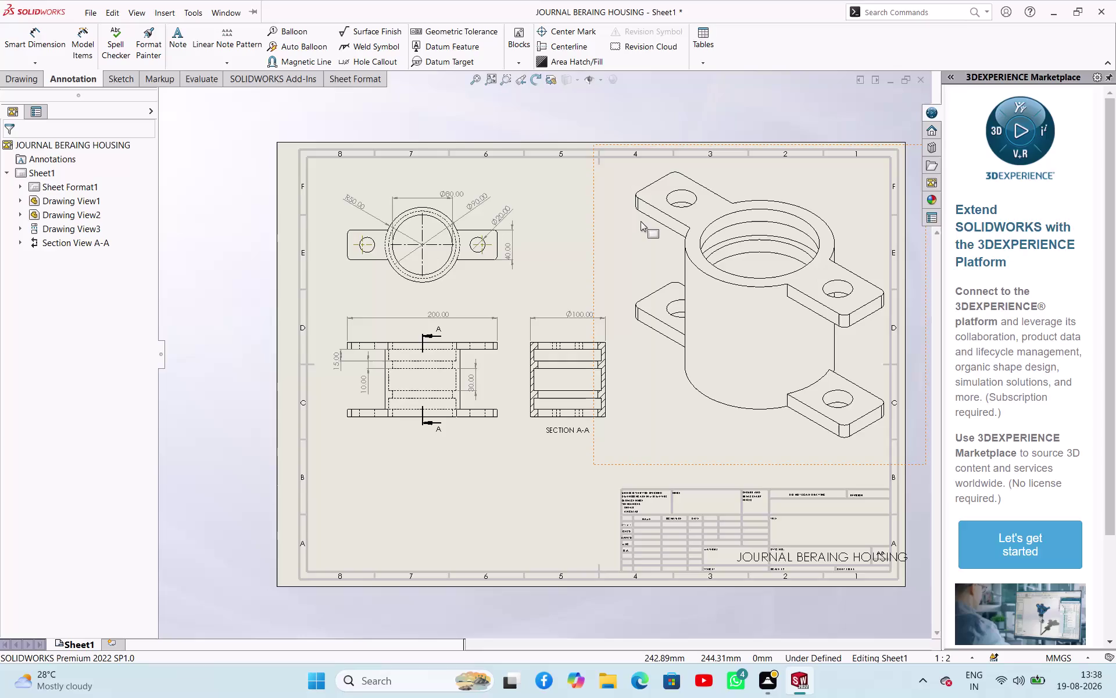
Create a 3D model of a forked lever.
Create a new blank part document (Part4) and select the Front Plane.
key(ctrl+n)
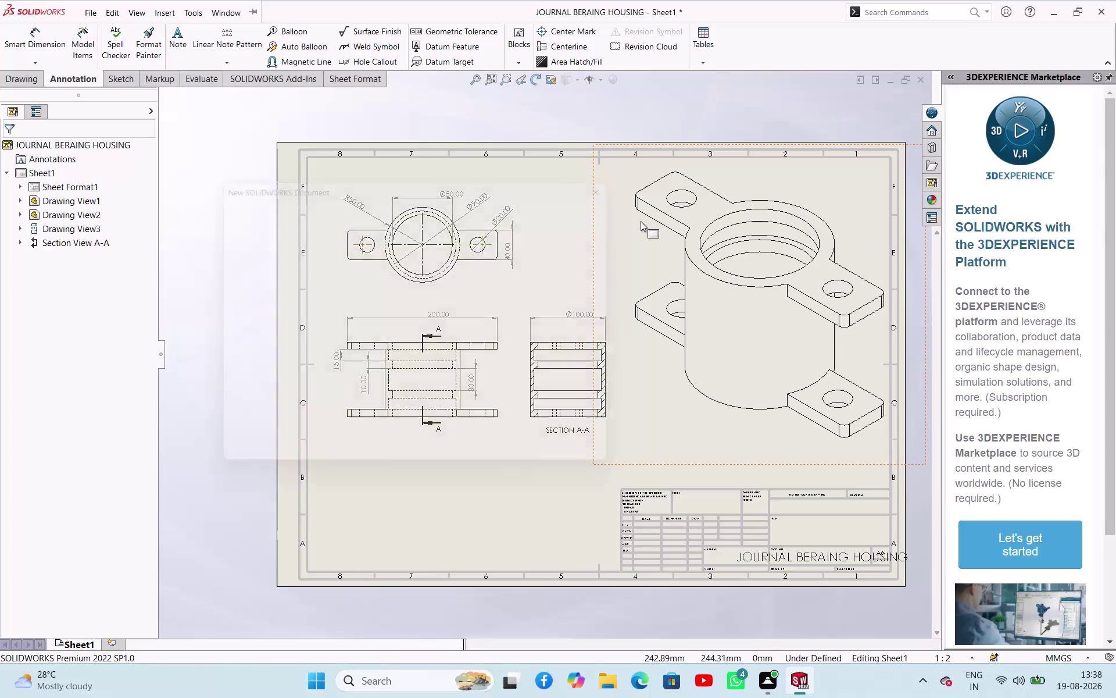
click(278, 282)
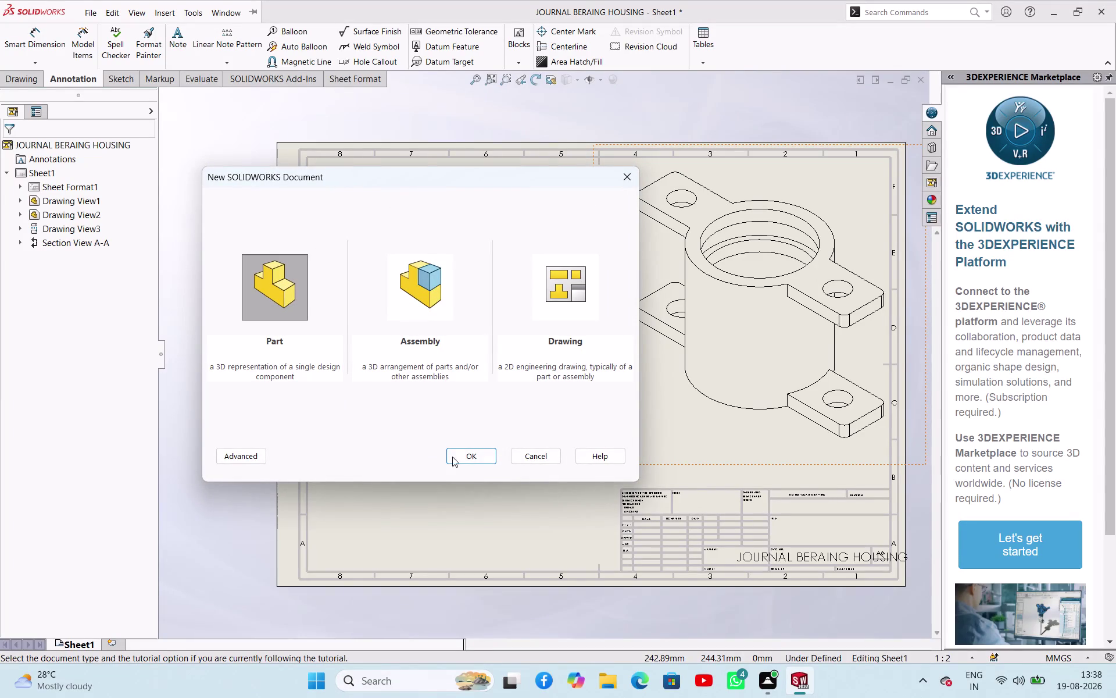
click(474, 452)
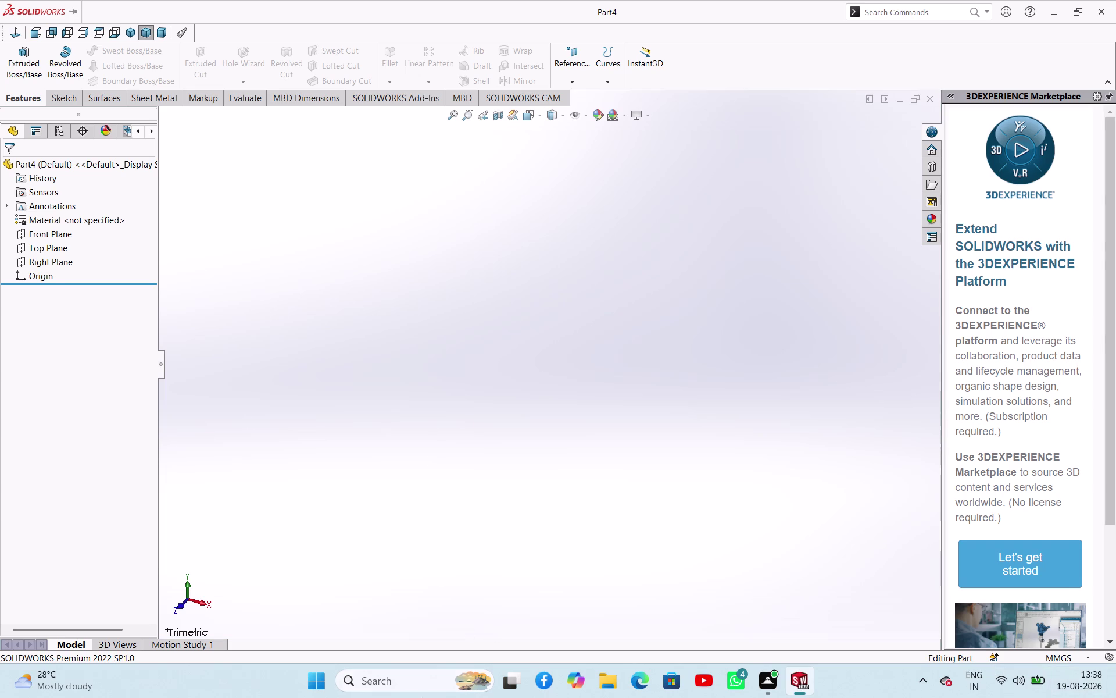
click(60, 237)
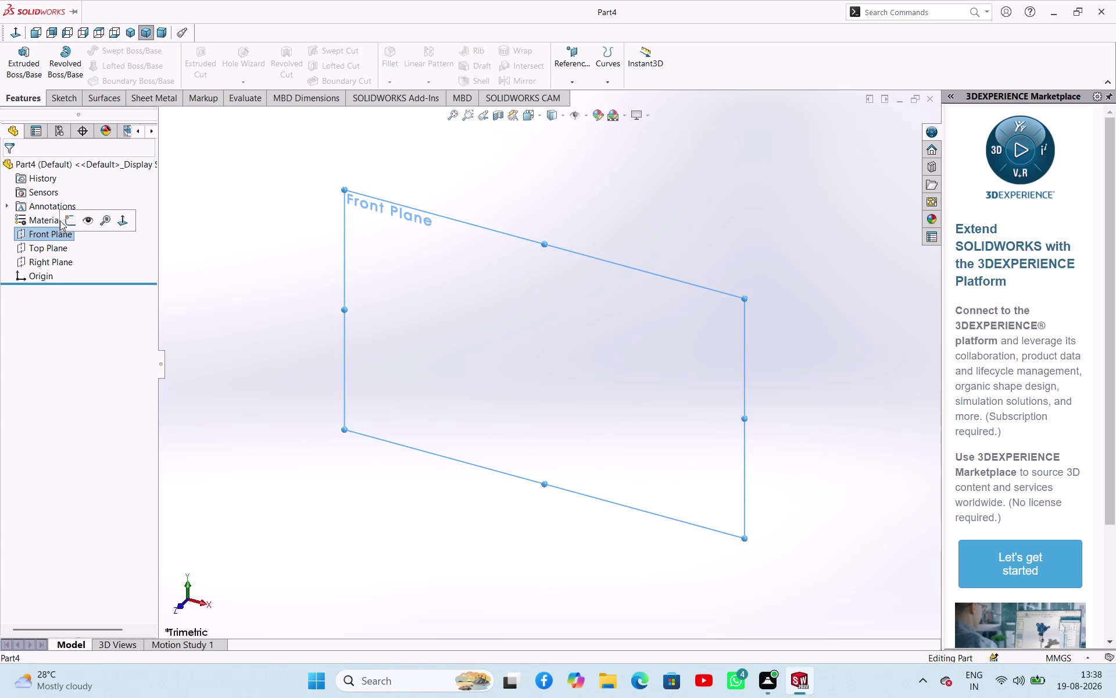
Sketch on the Front Plane with a vertical midpoint centreline through the origin.
click(71, 219)
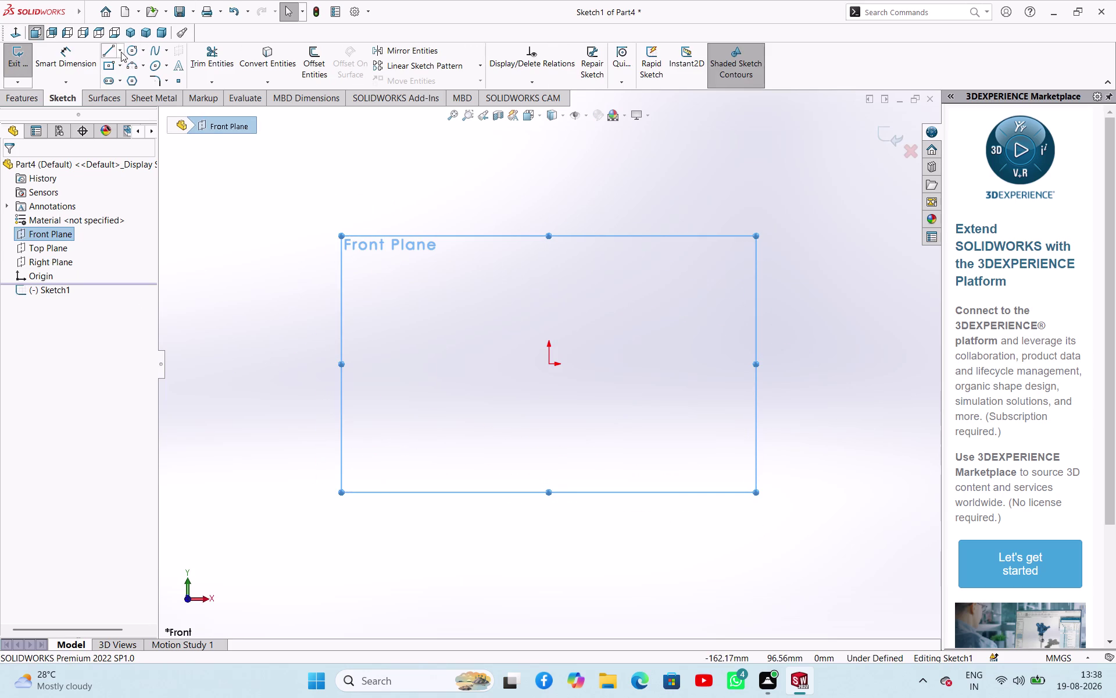
click(119, 52)
click(117, 75)
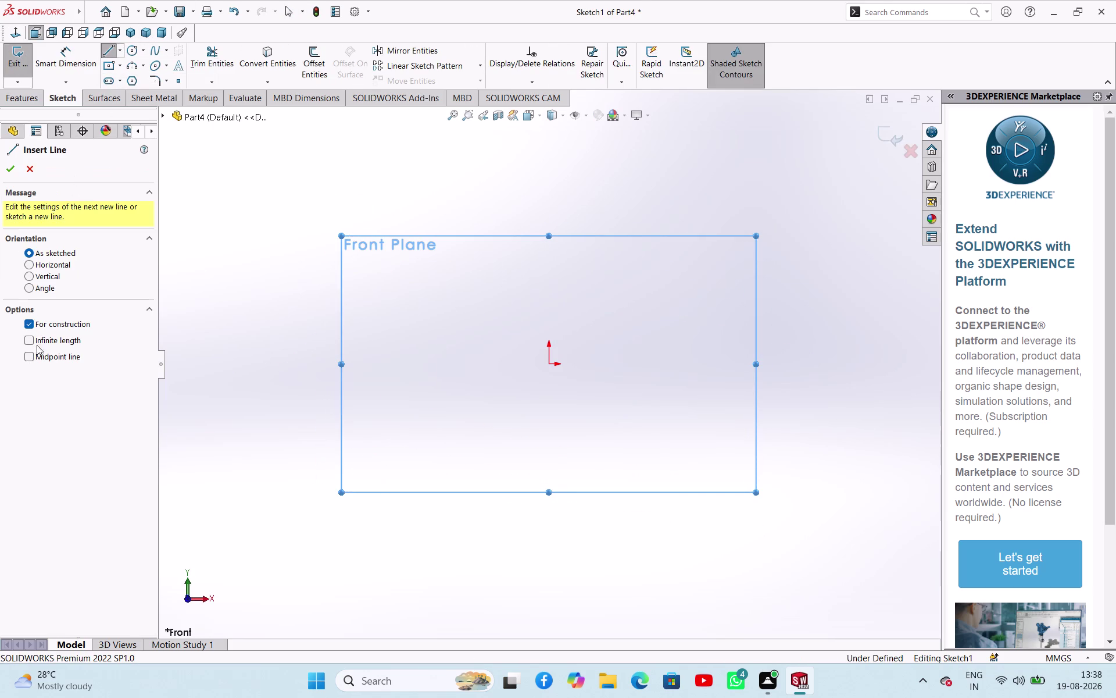
click(42, 357)
click(548, 366)
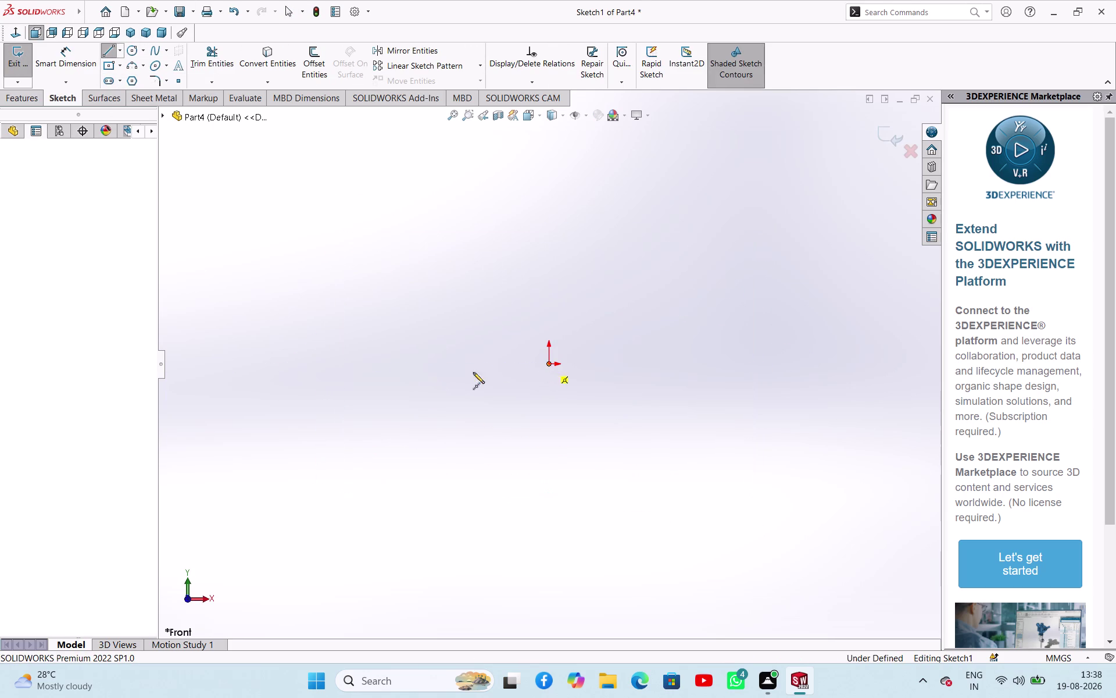
click(549, 582)
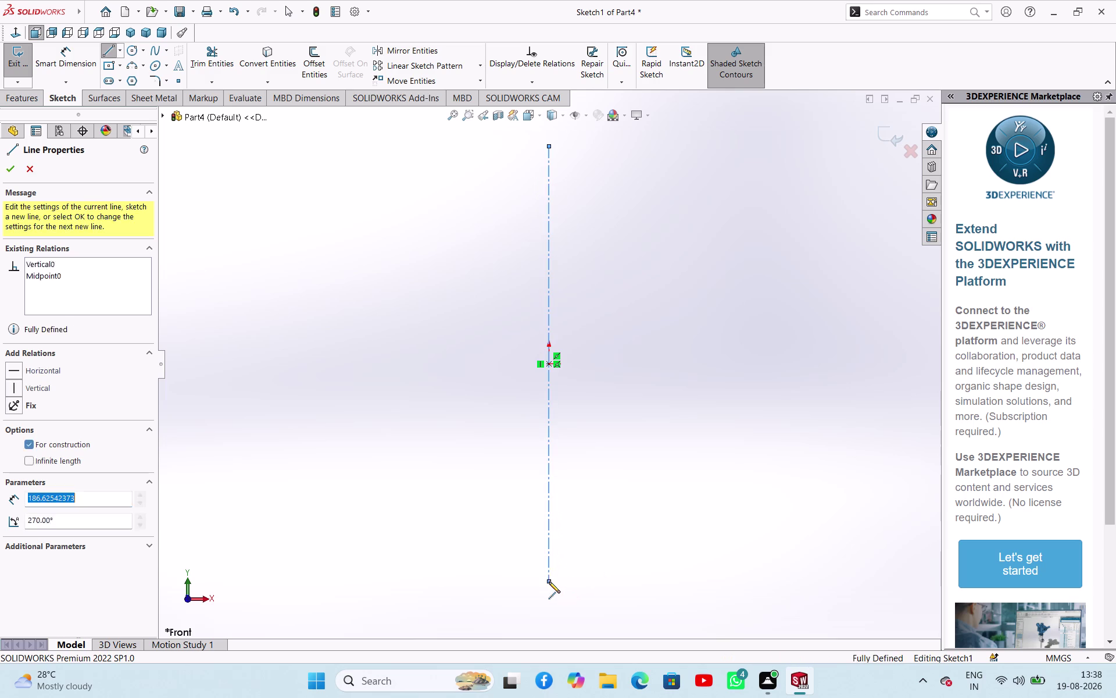
right_click(570, 549)
click(583, 552)
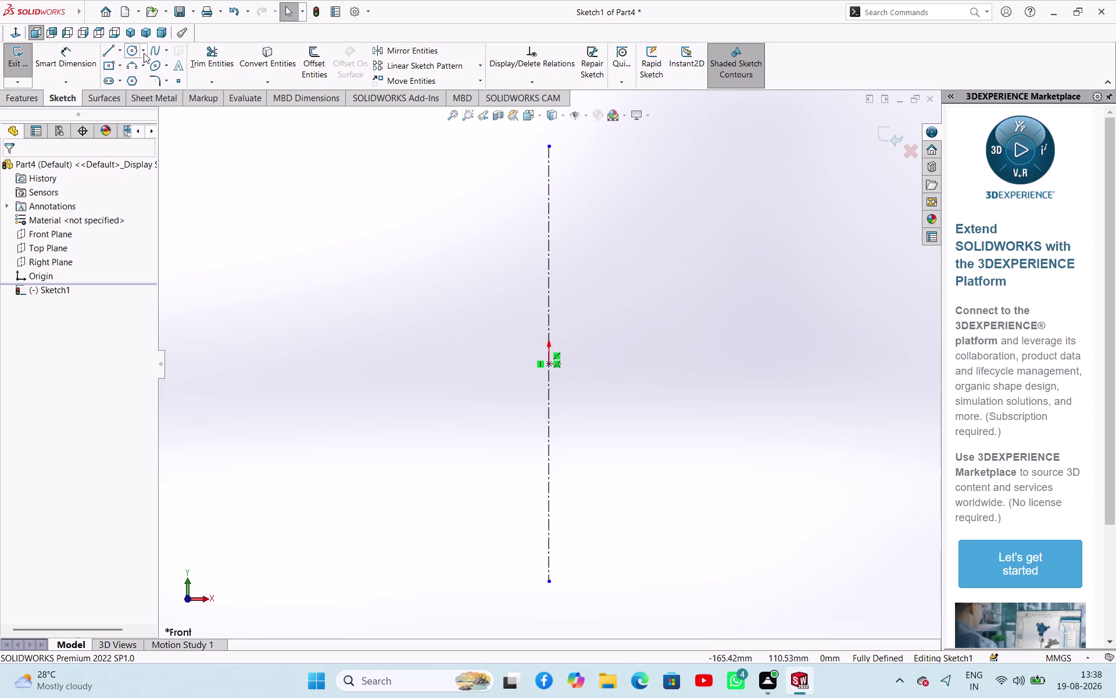
click(128, 53)
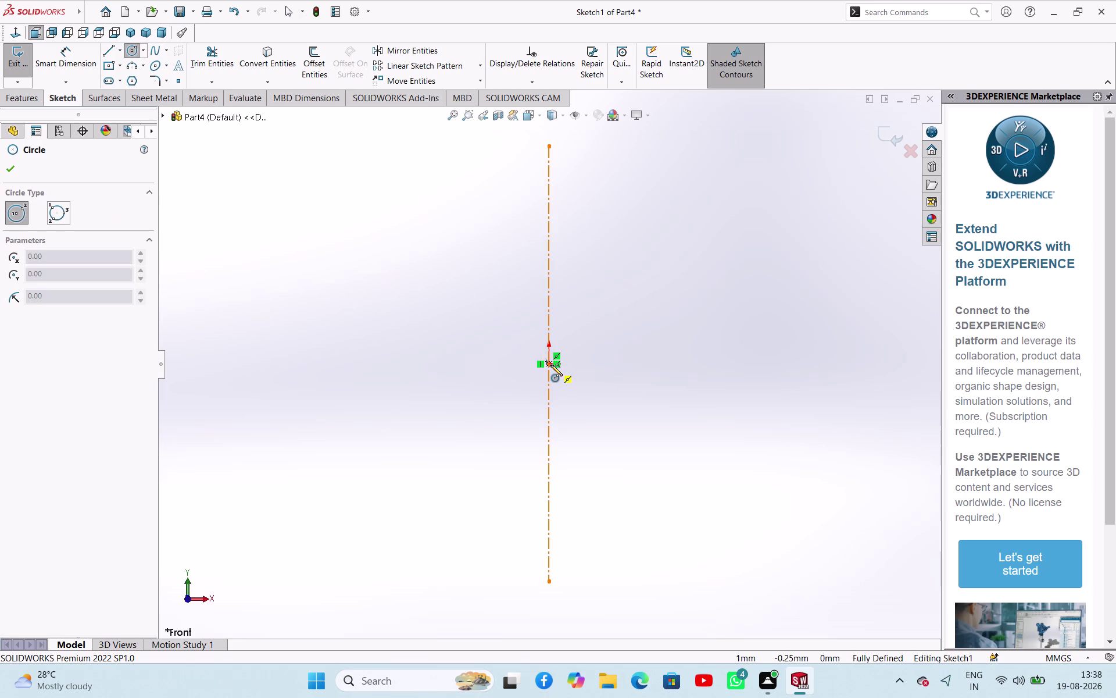
Draw two concentric circles centred on the origin.
drag(551, 365, 560, 374)
click(590, 393)
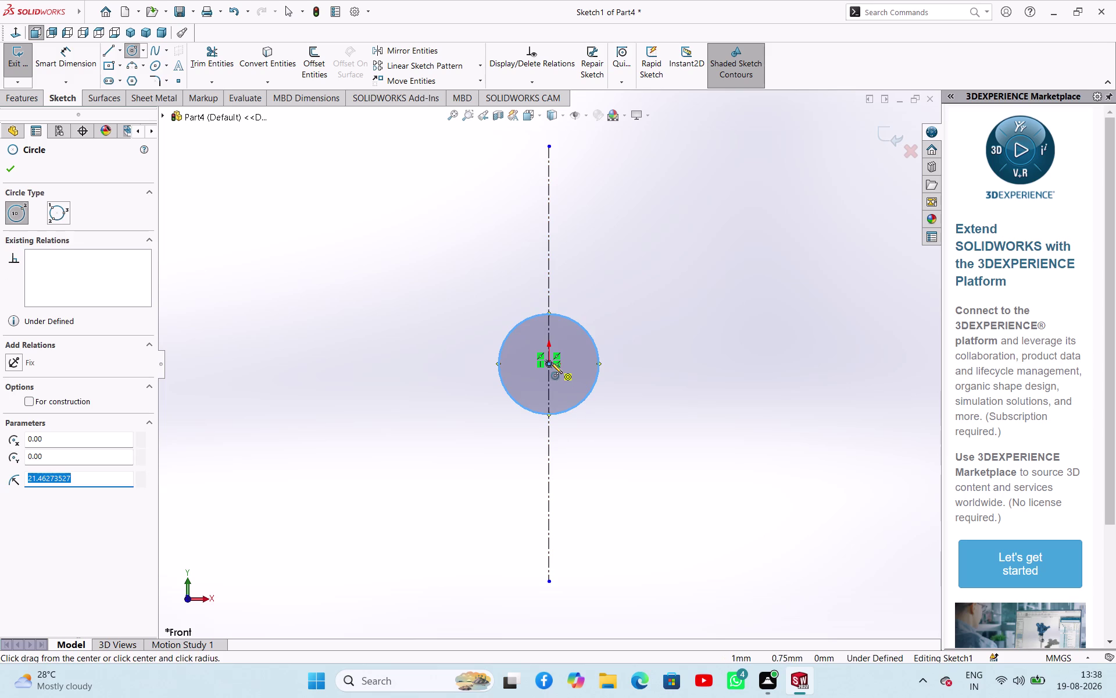
click(552, 363)
click(563, 377)
right_click(720, 233)
click(742, 242)
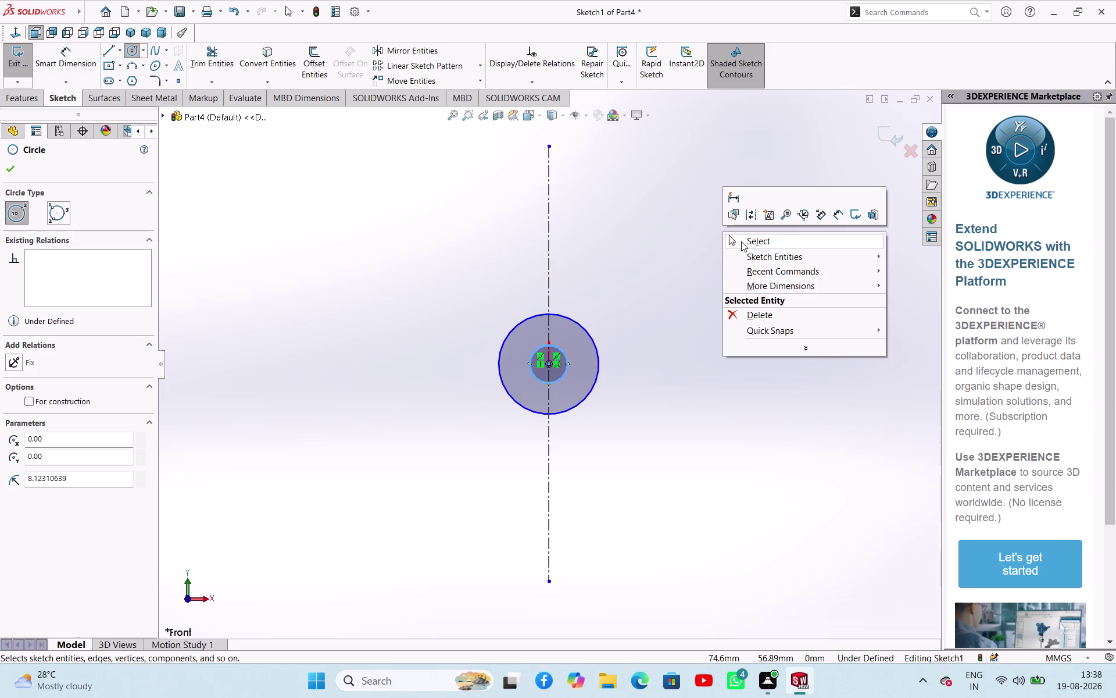
Dimension the inner circle to Ø10 and the outer circle to Ø30.
right_drag(698, 327, 724, 240)
drag(566, 357, 577, 350)
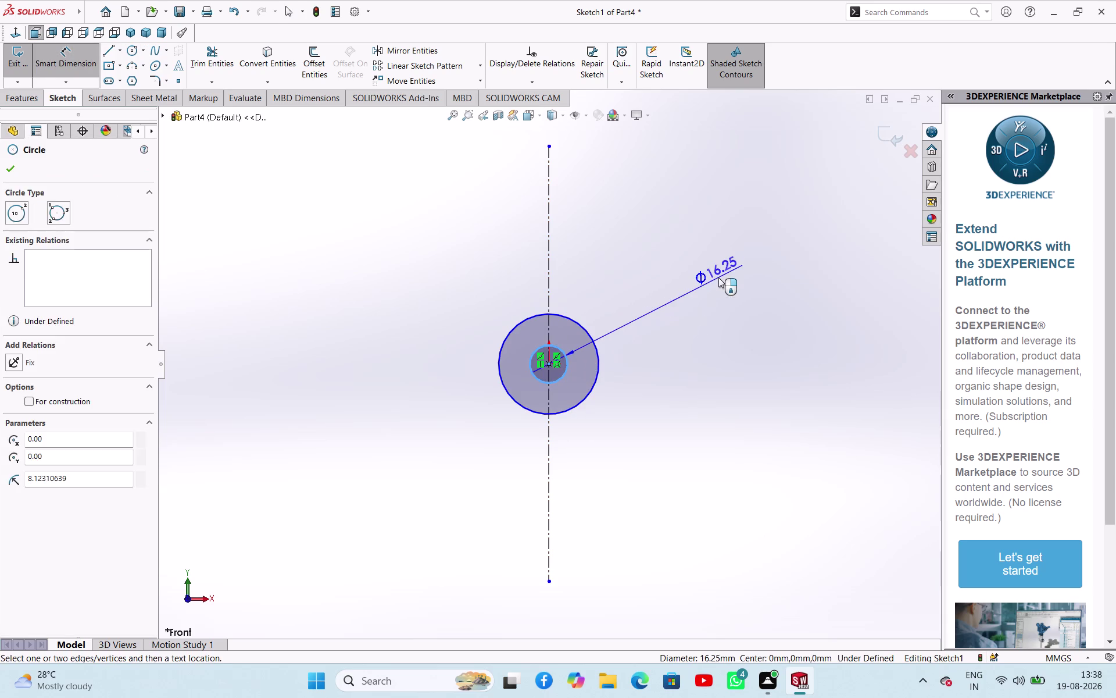
click(718, 277)
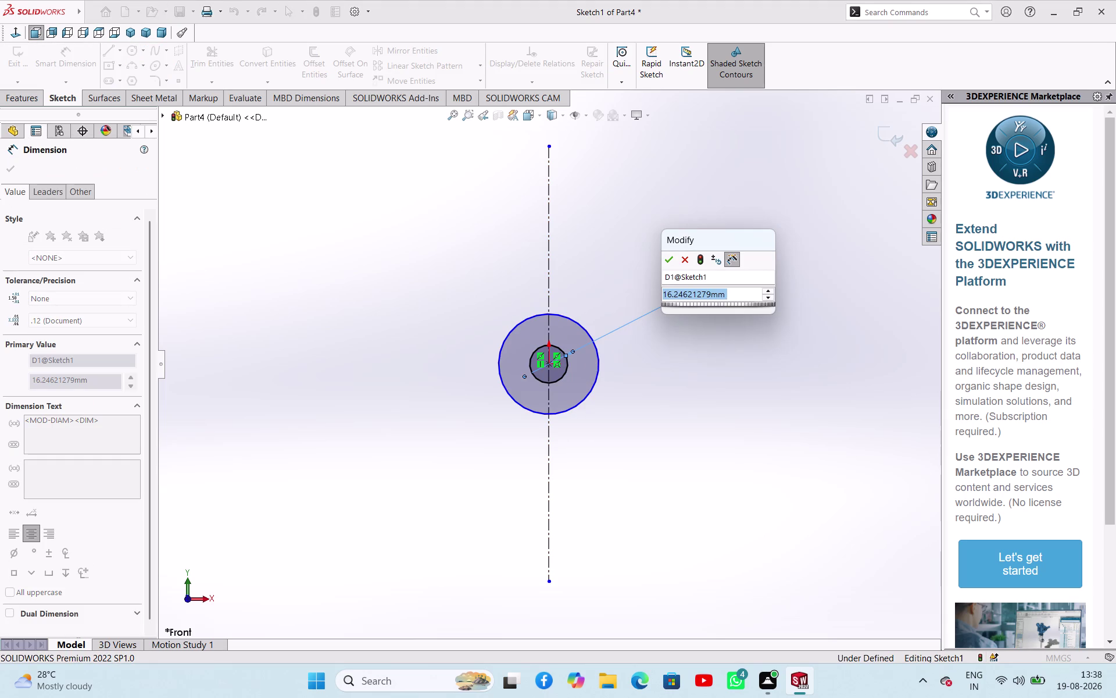
text(10)
key(Return)
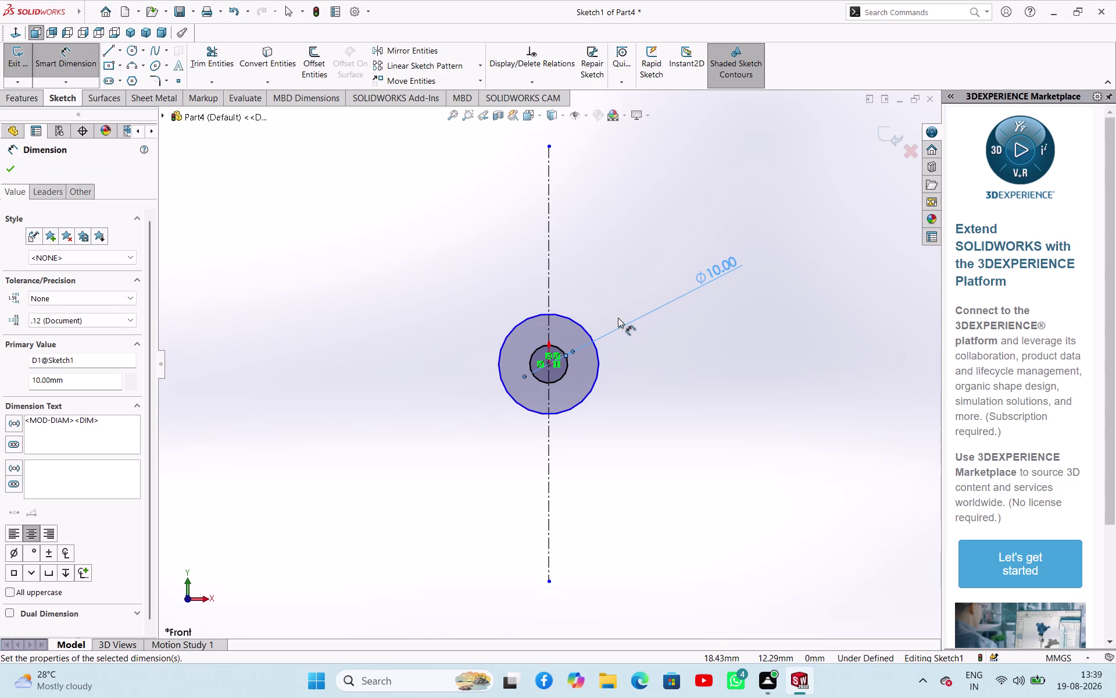
click(589, 334)
click(494, 279)
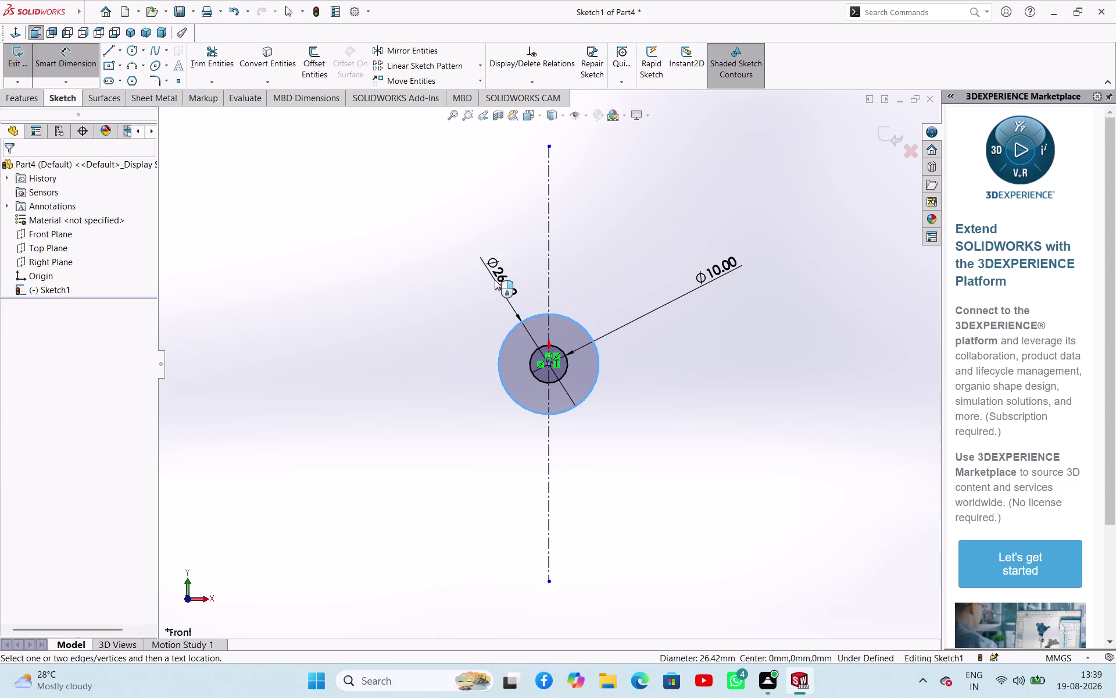
text(30)
key(Return)
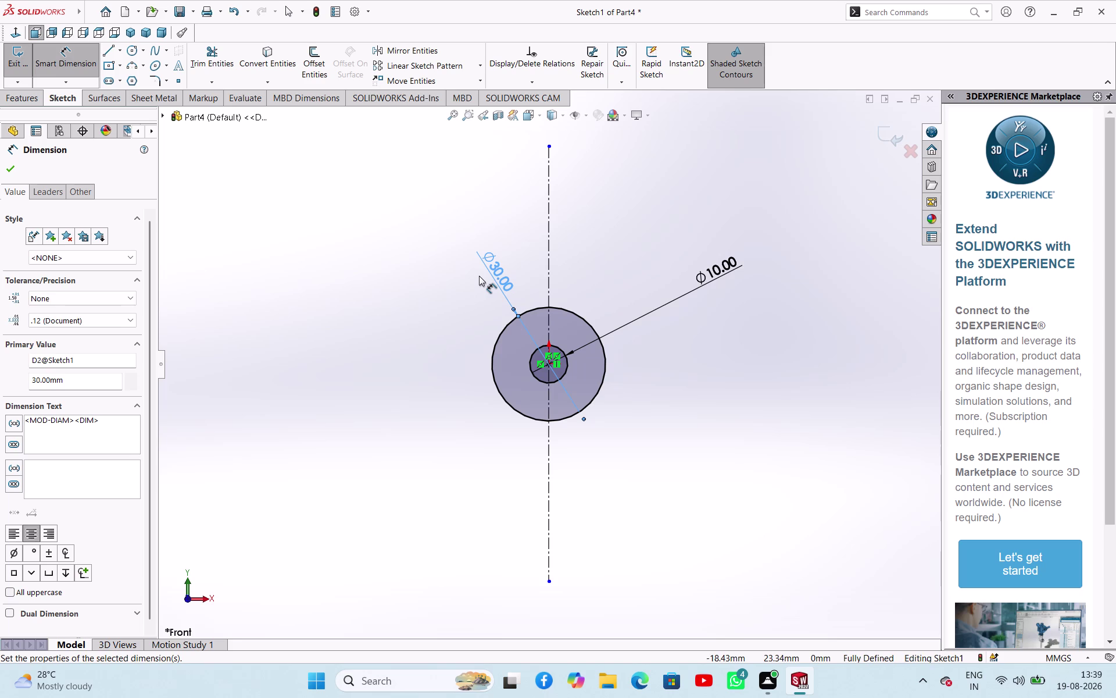
click(4, 170)
click(107, 53)
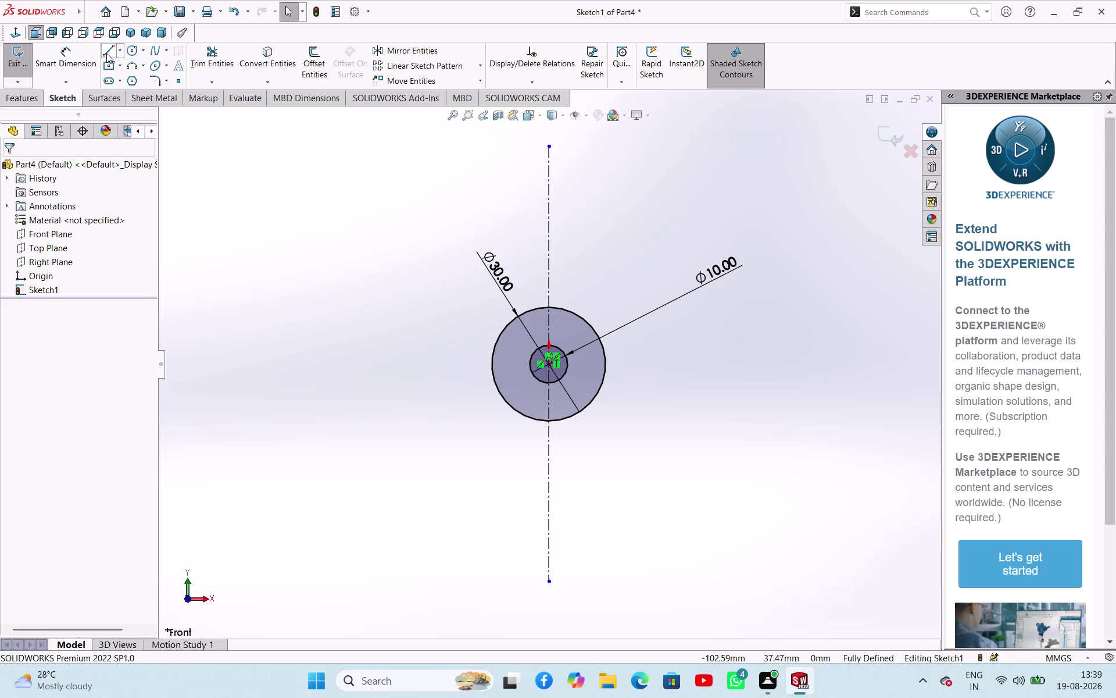
drag(551, 307, 555, 307)
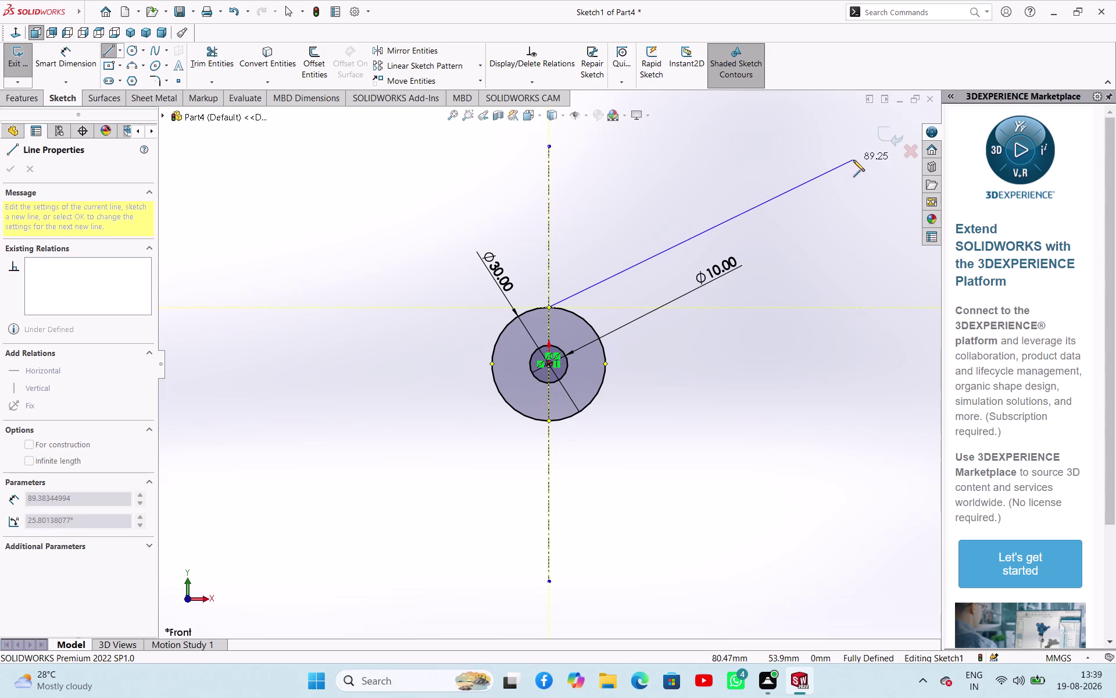
Finish the slanted arm line and add a horizontal midpoint centreline through the origin.
click(854, 160)
right_click(670, 189)
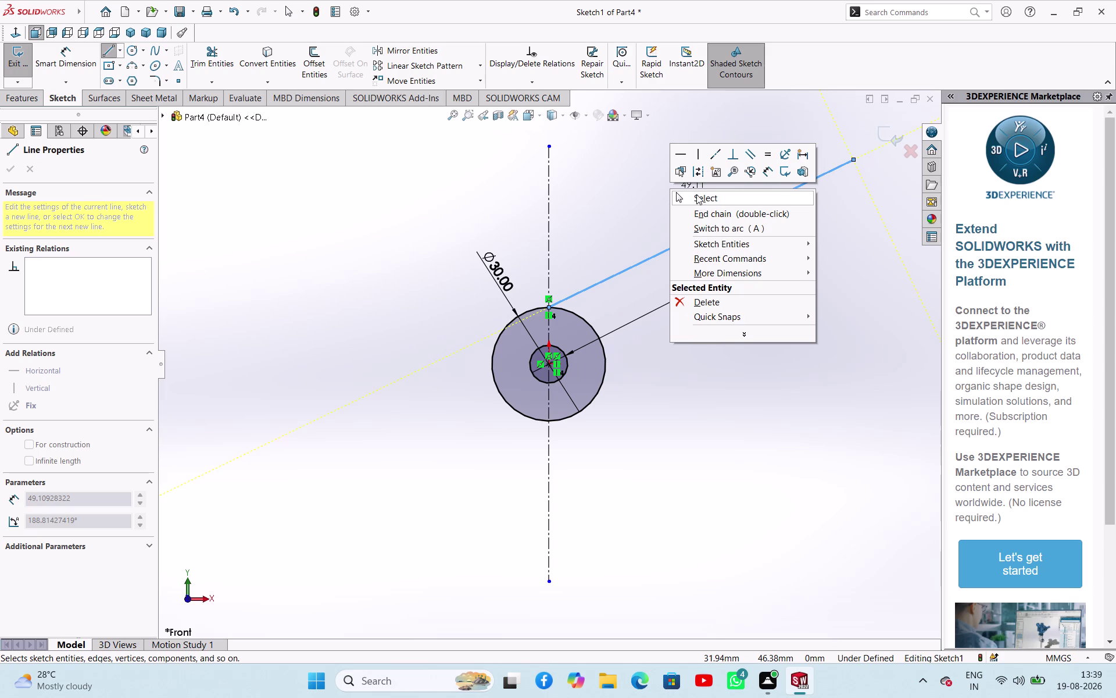
click(694, 198)
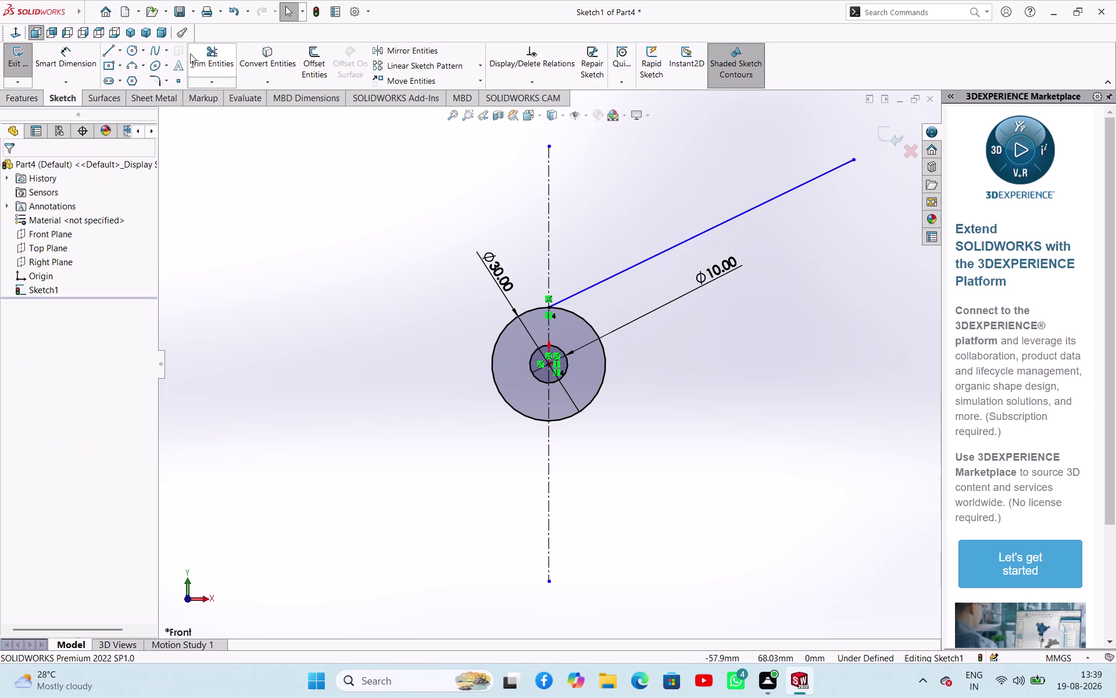
click(118, 55)
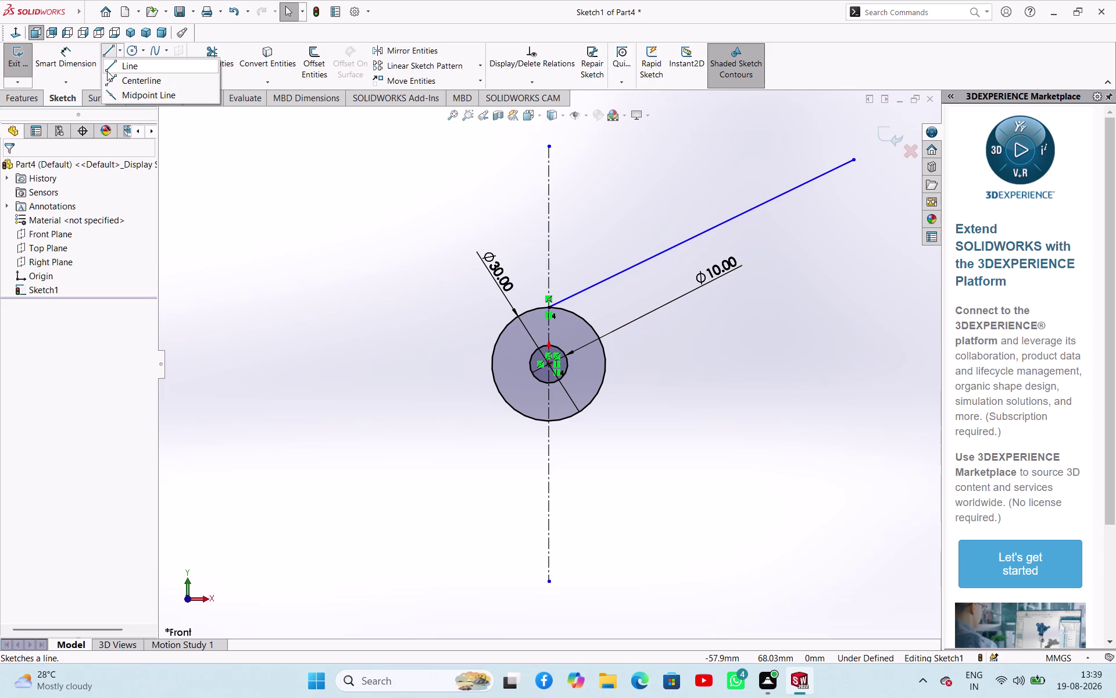
click(112, 76)
click(23, 360)
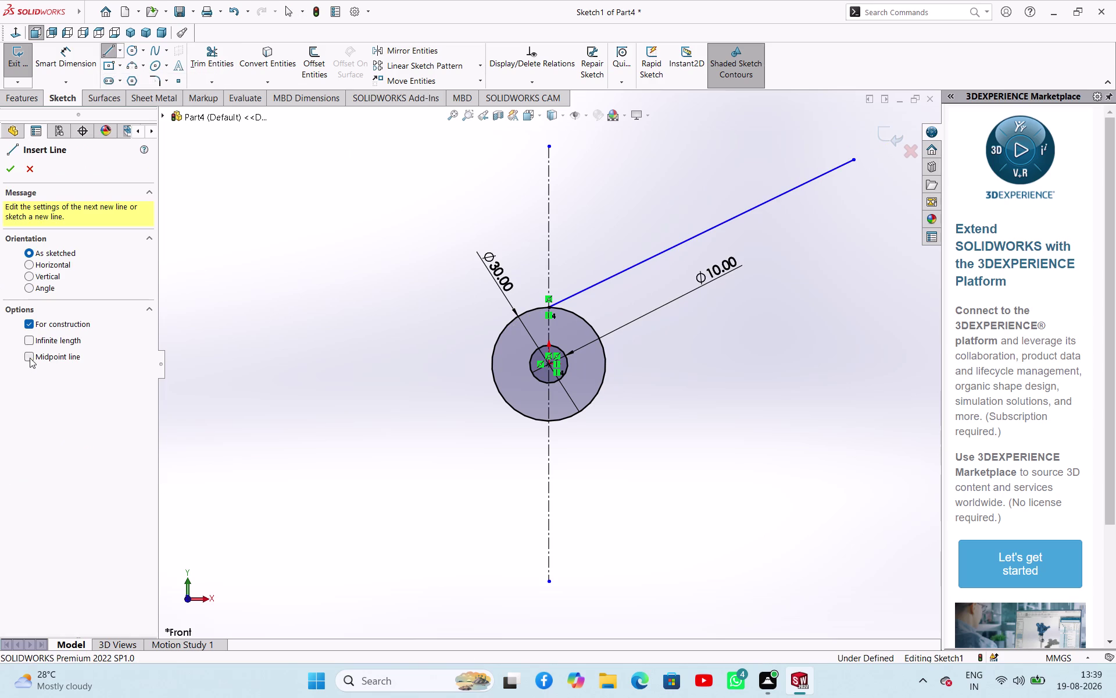
click(30, 358)
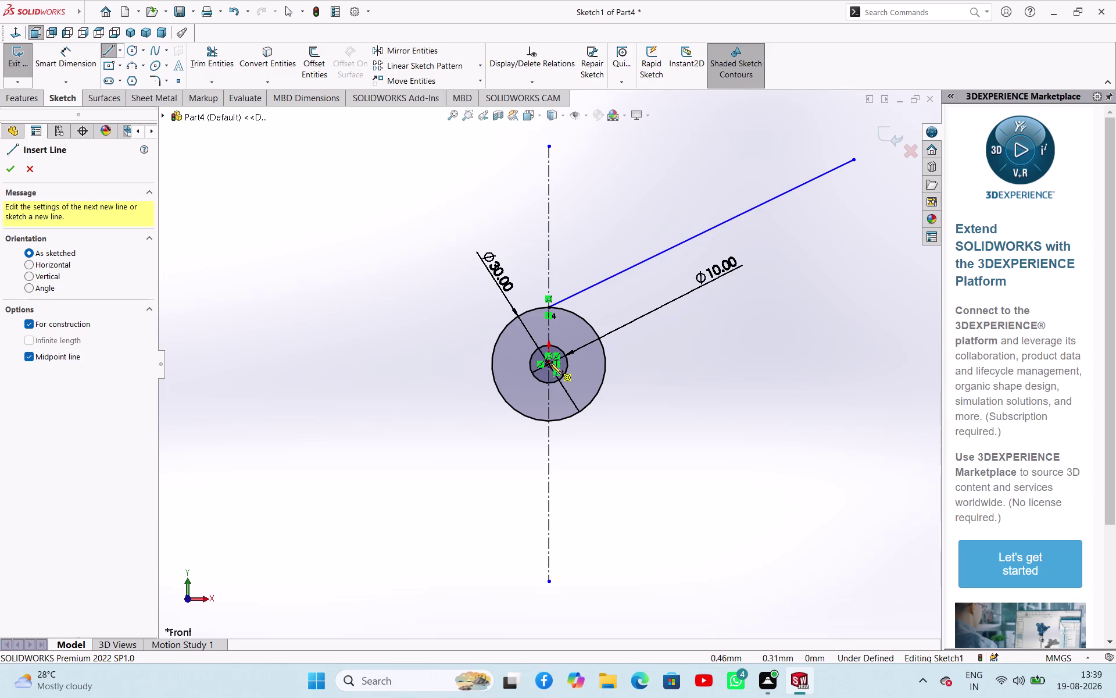
click(551, 363)
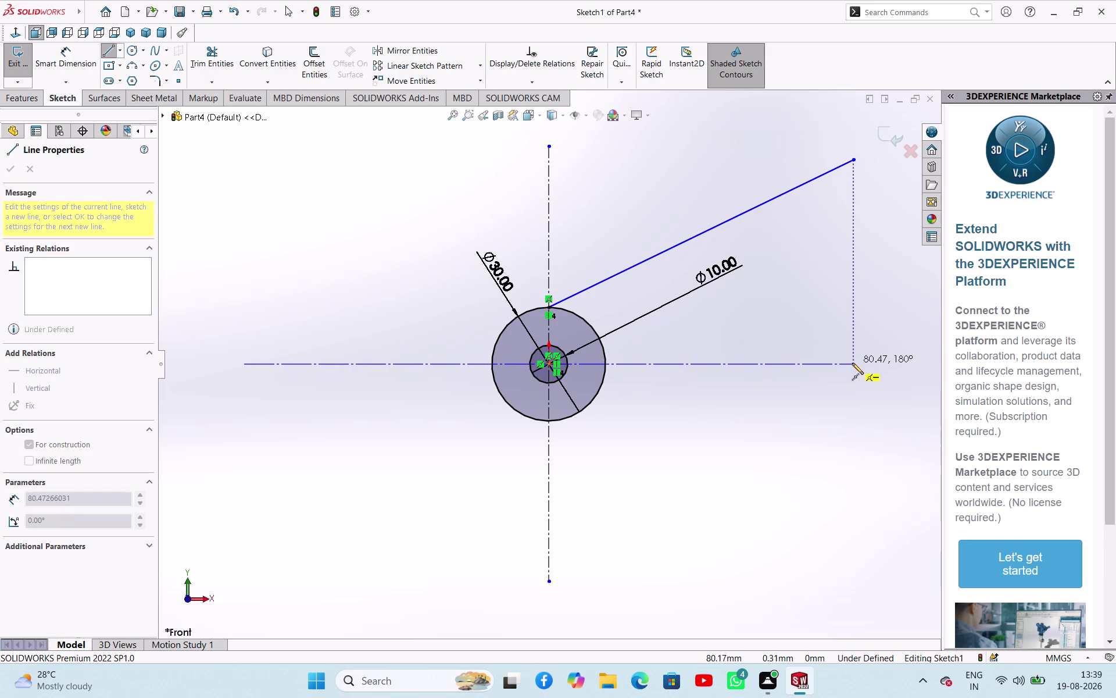
click(874, 364)
right_click(810, 412)
click(822, 418)
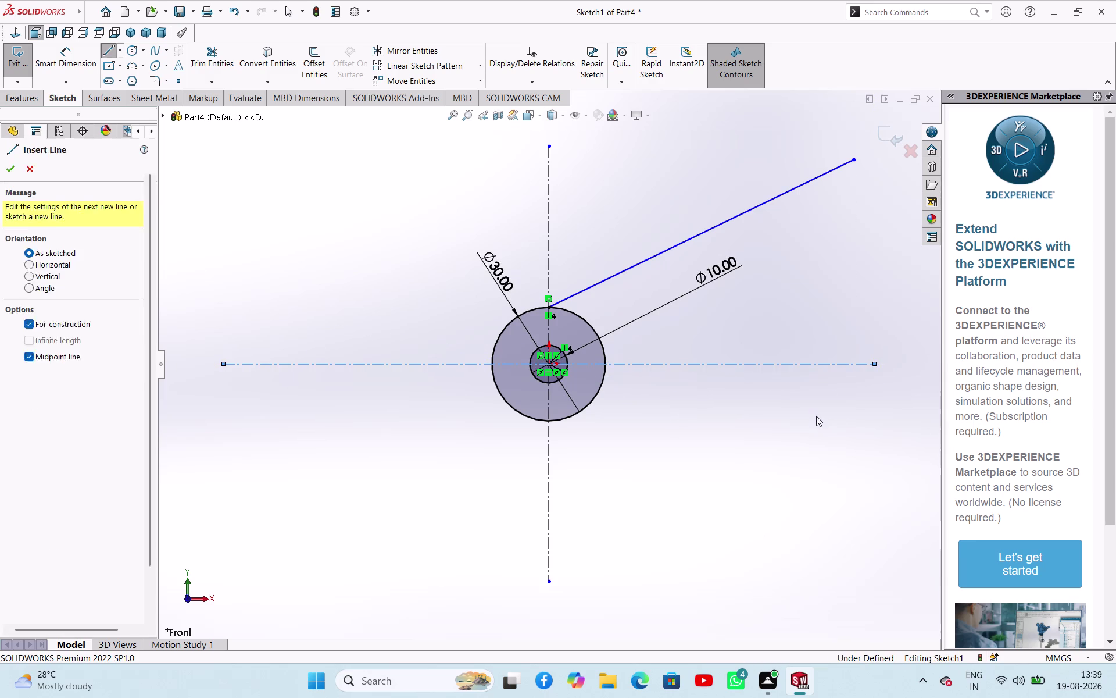
Dimension the angle between the arm line and horizontal centreline as 60°.
right_drag(334, 333, 360, 225)
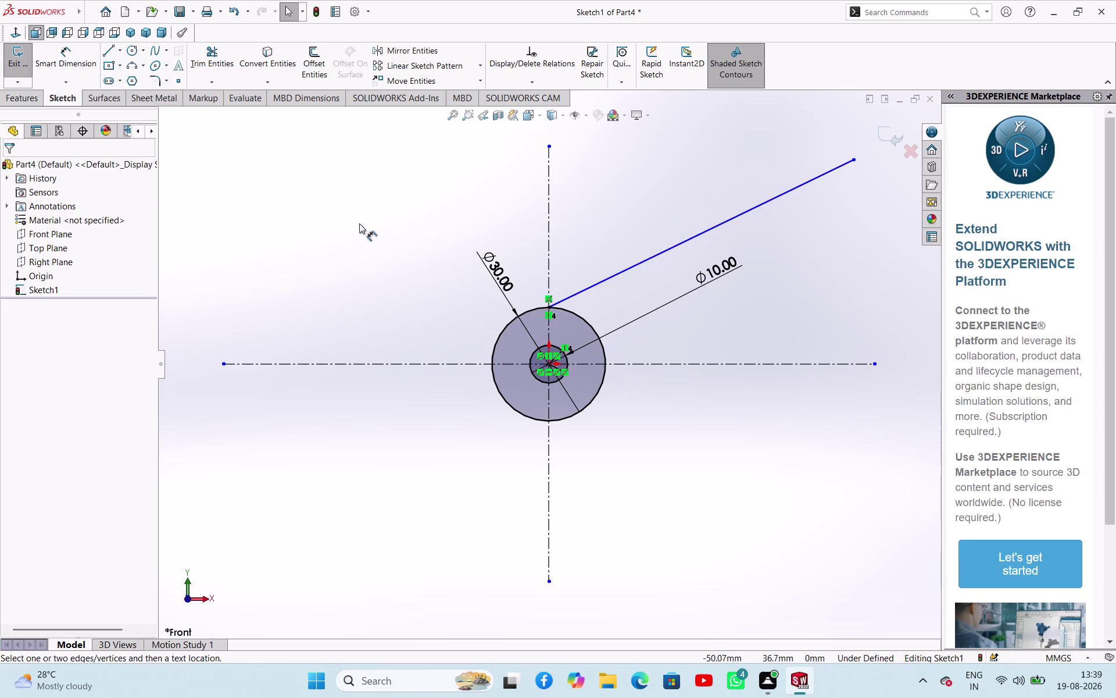
right_drag(359, 225, 360, 222)
click(850, 360)
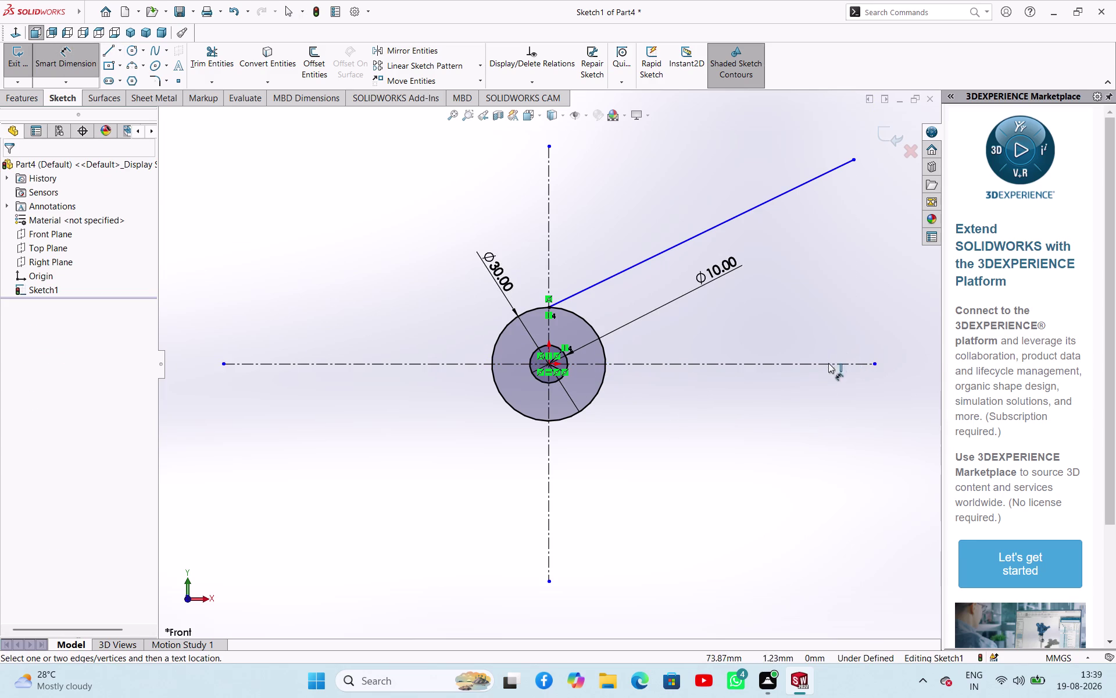
drag(828, 365, 820, 362)
click(735, 215)
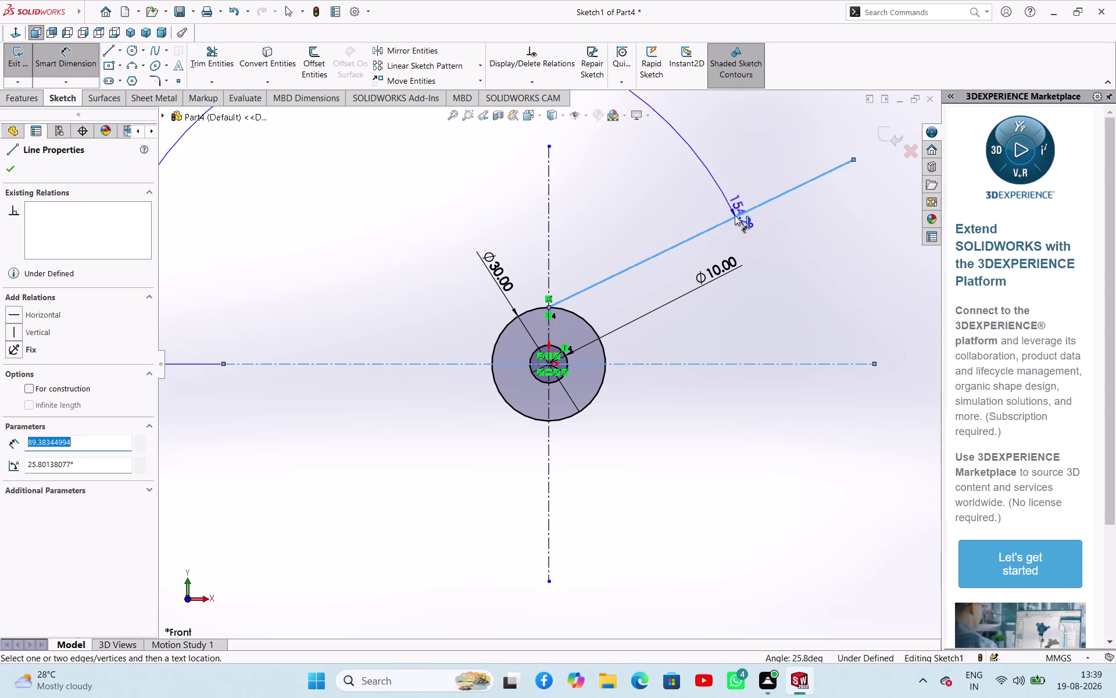
click(852, 262)
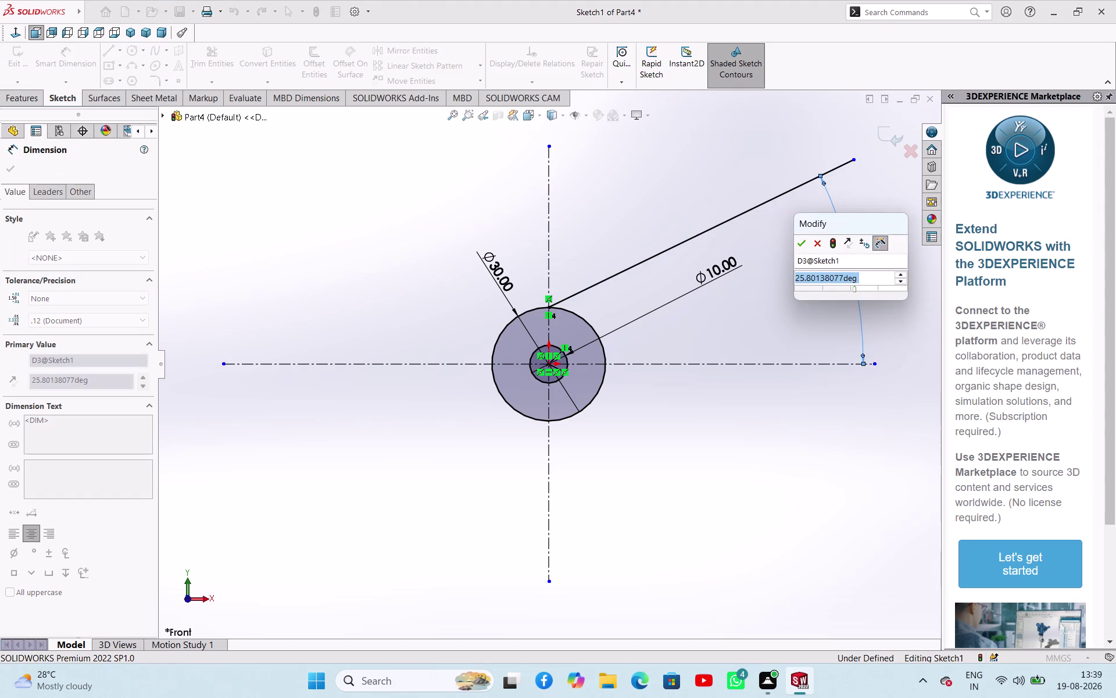
text(60)
key(Return)
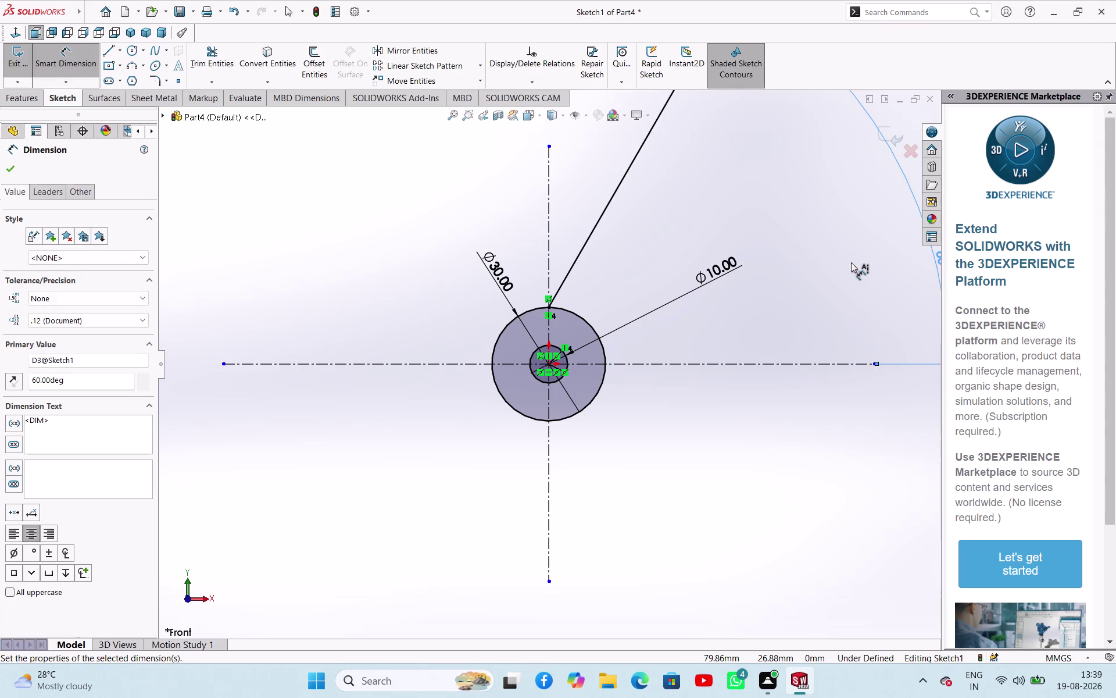
right_click(442, 302)
click(473, 344)
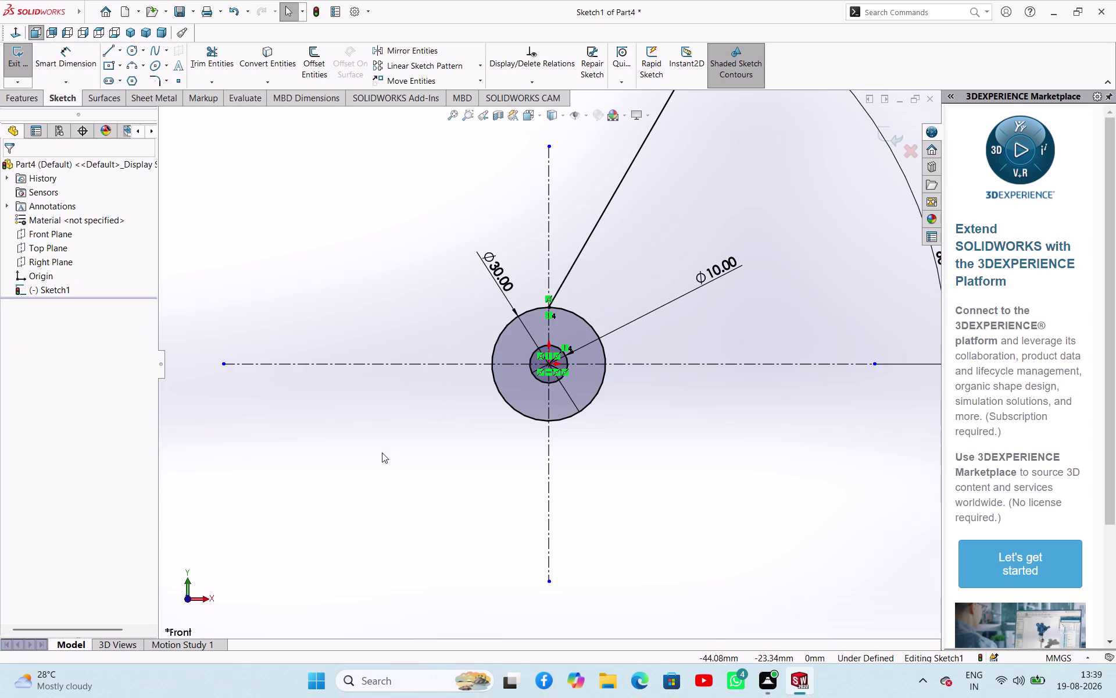
Try a tangent relation between the arm line and Ø30 circle, then undo it.
click(382, 452)
click(586, 321)
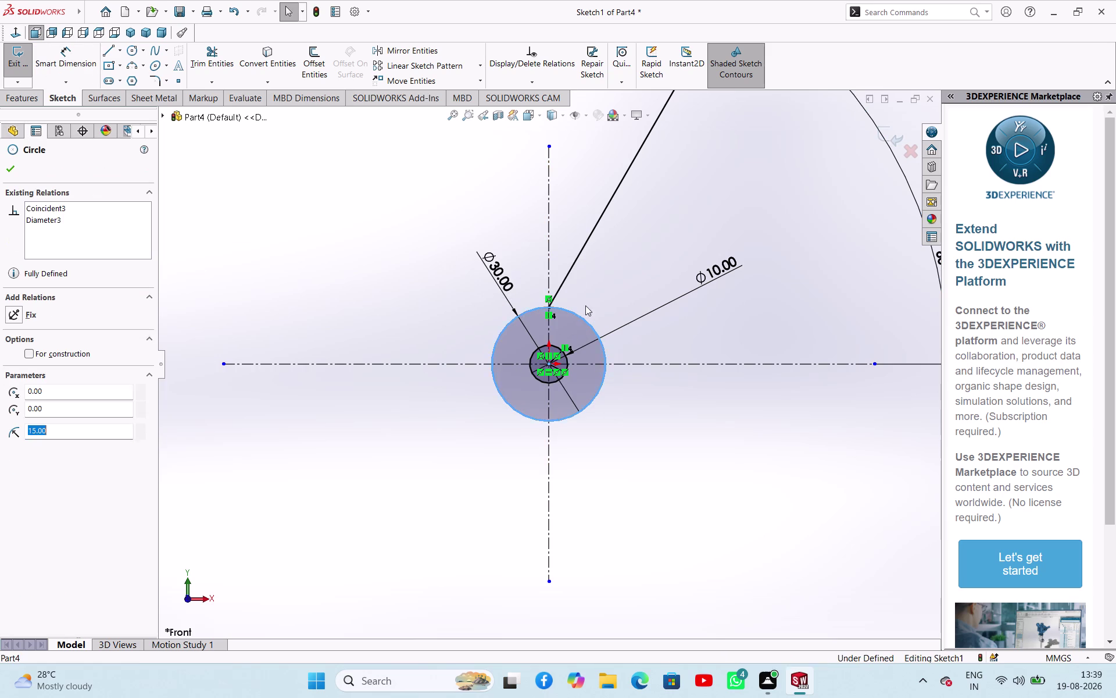
click(571, 271)
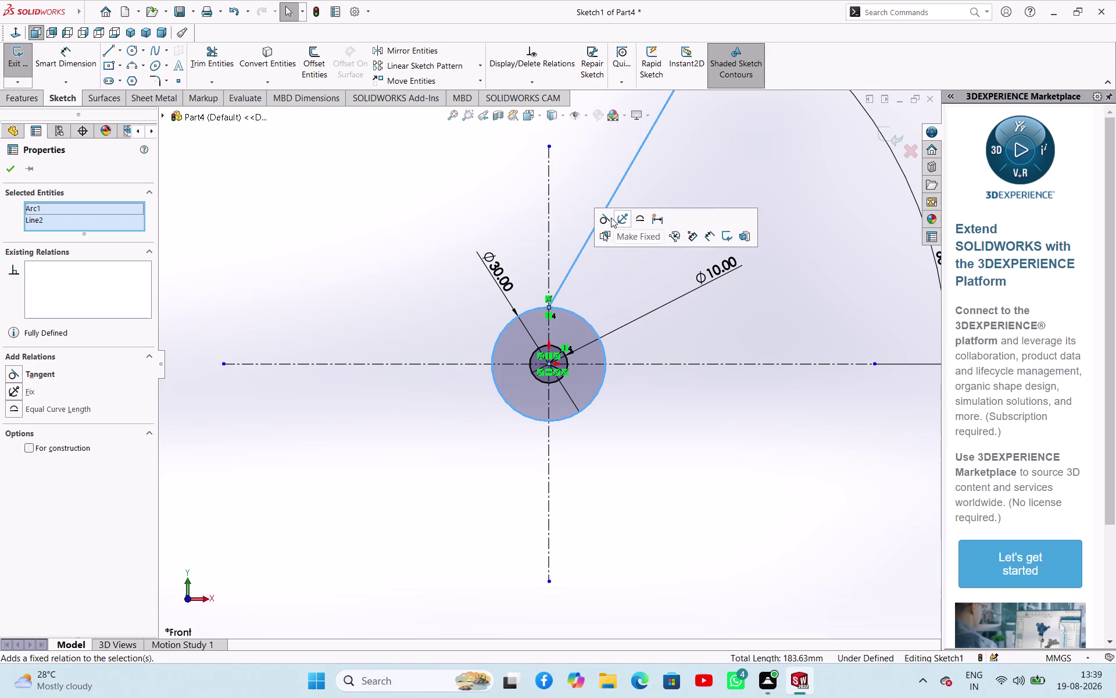
click(611, 217)
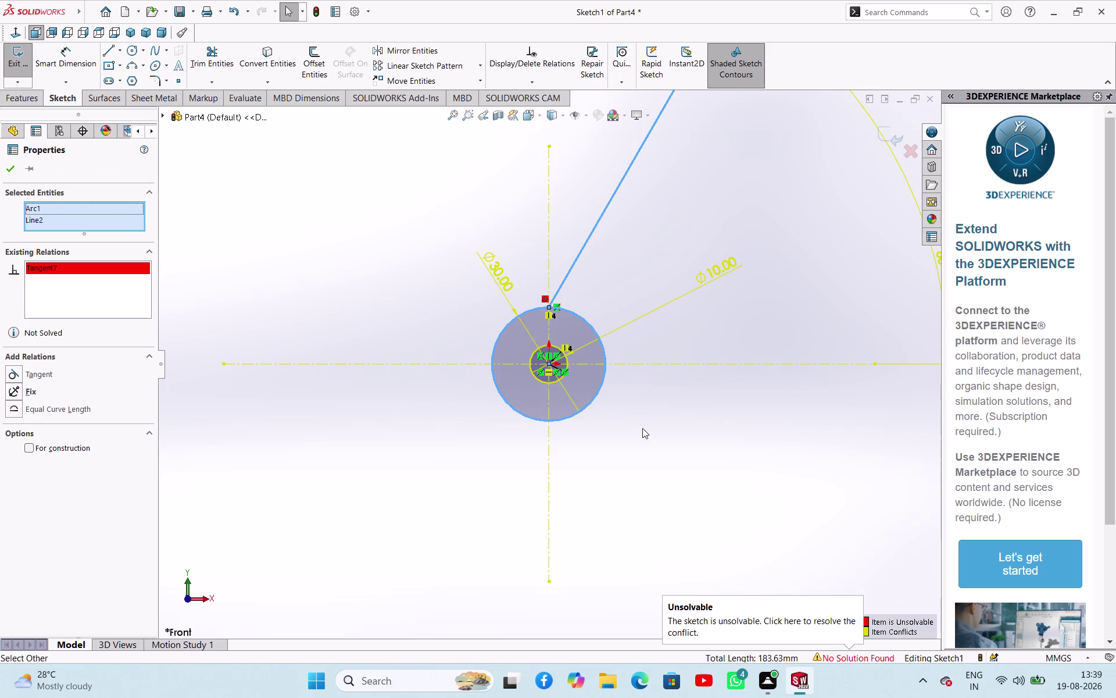
key(Escape)
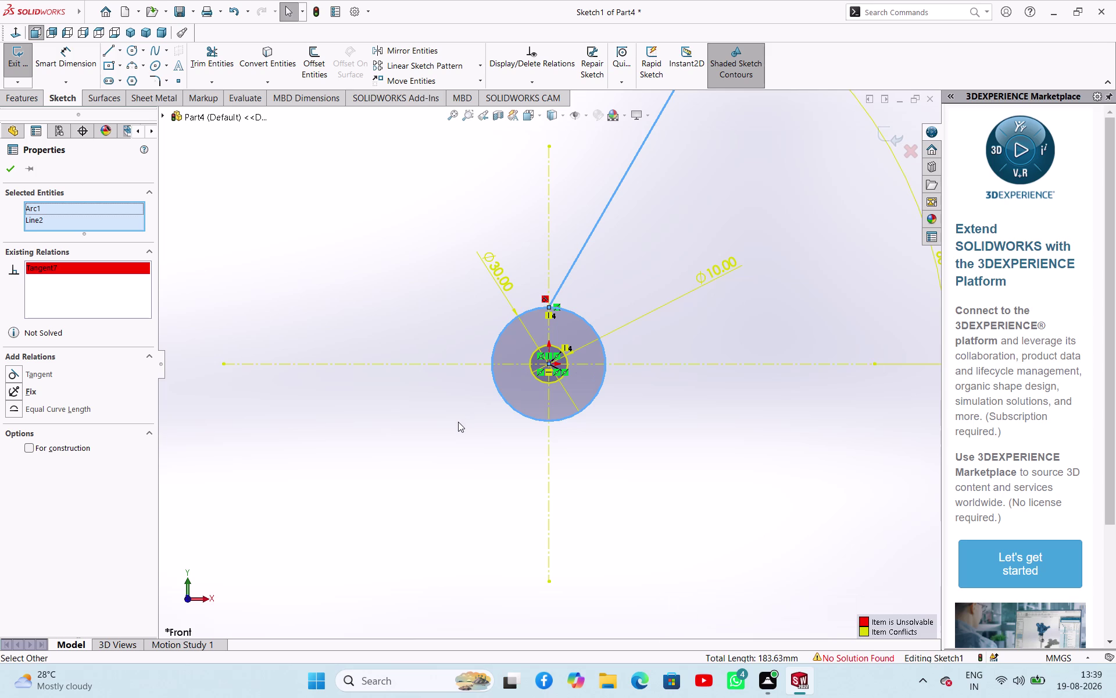
key(Escape)
key(Escape)
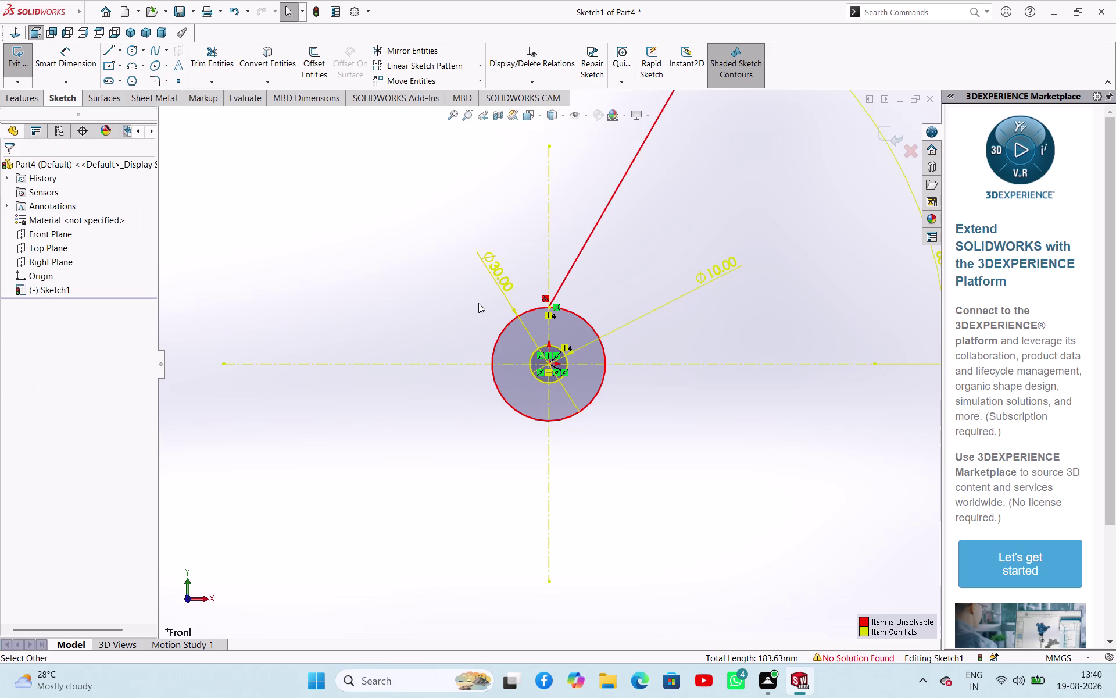
key(ctrl+z)
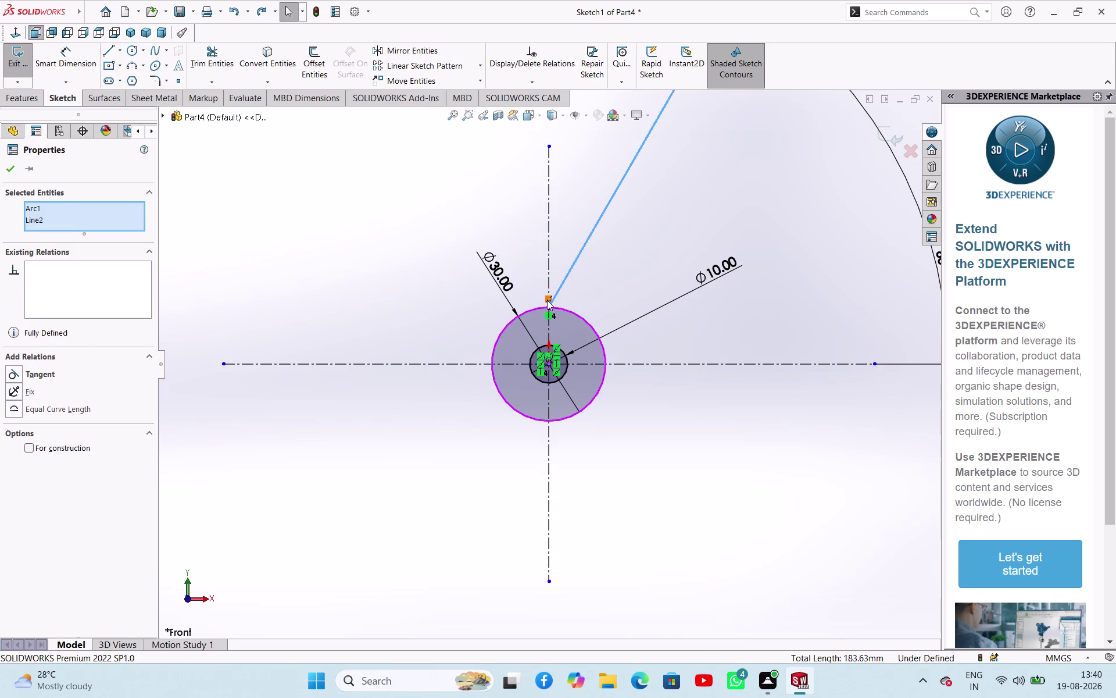
click(548, 300)
key(Delete)
Apply a tangent relation between the arm line and the Ø30 circle.
click(631, 418)
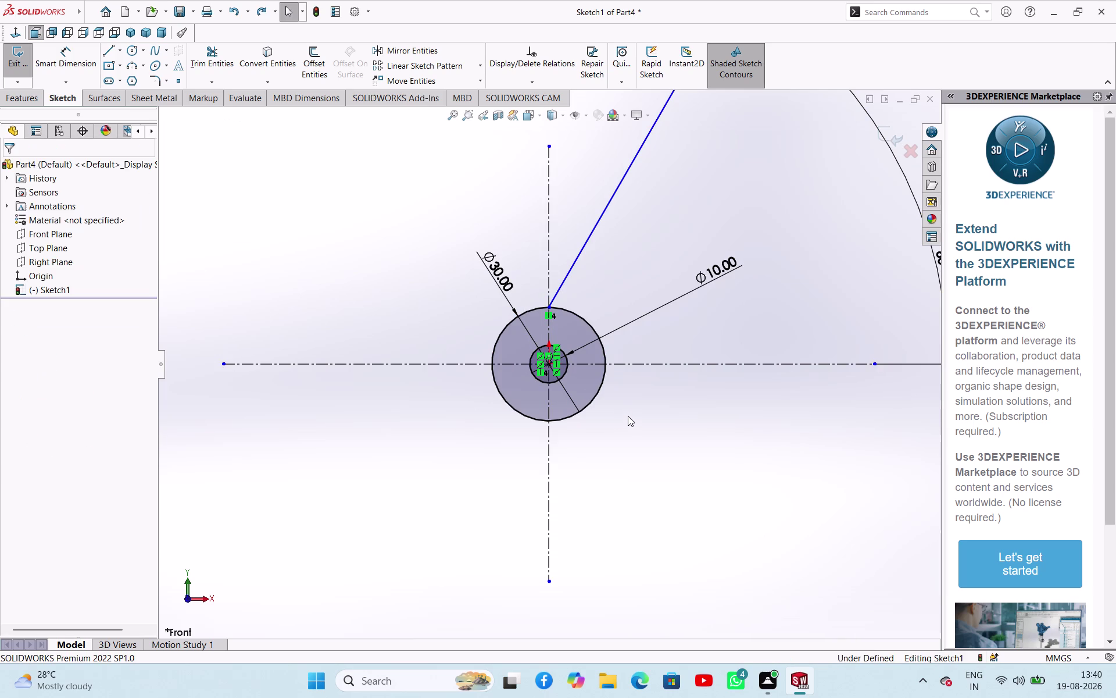
click(564, 310)
click(574, 261)
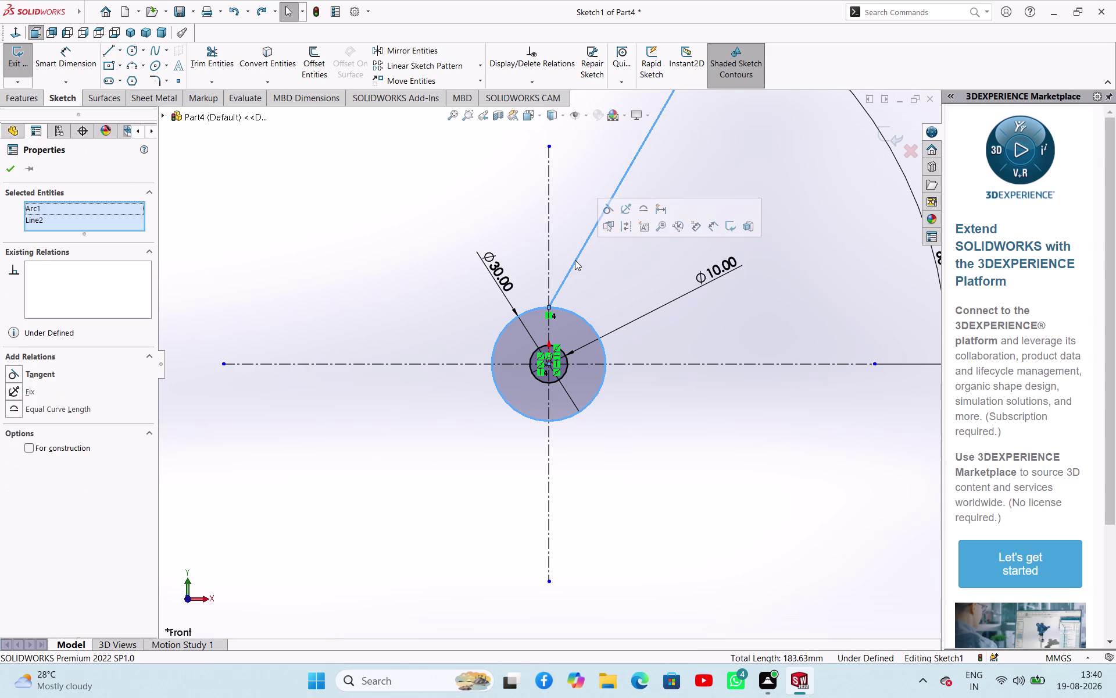
click(603, 213)
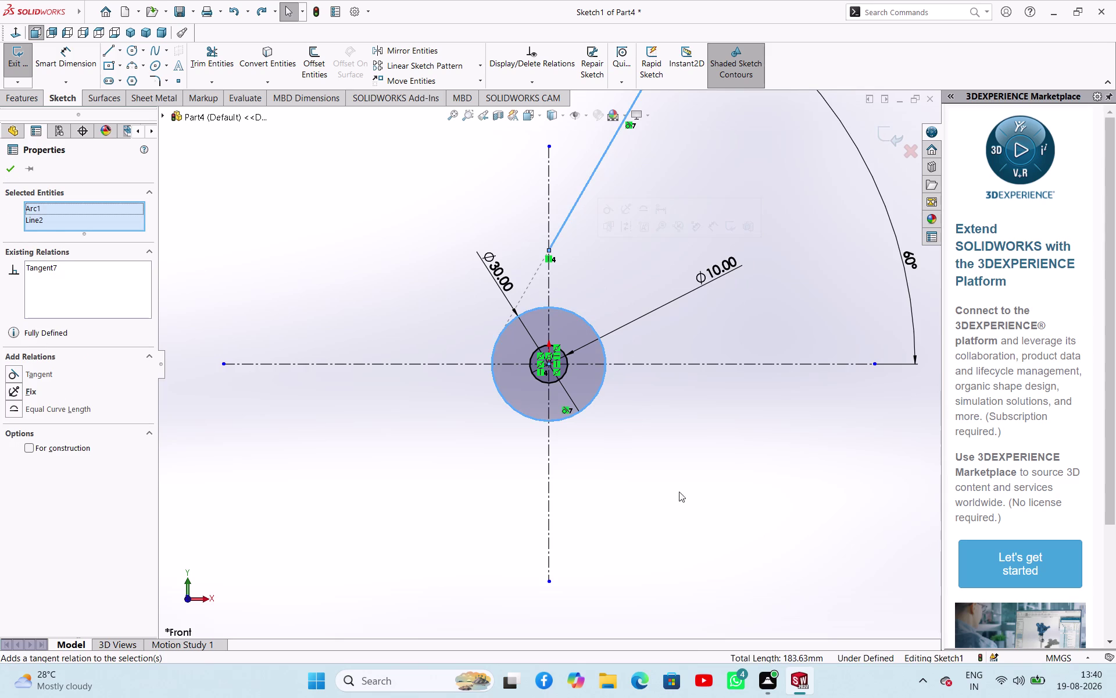
click(689, 521)
click(551, 250)
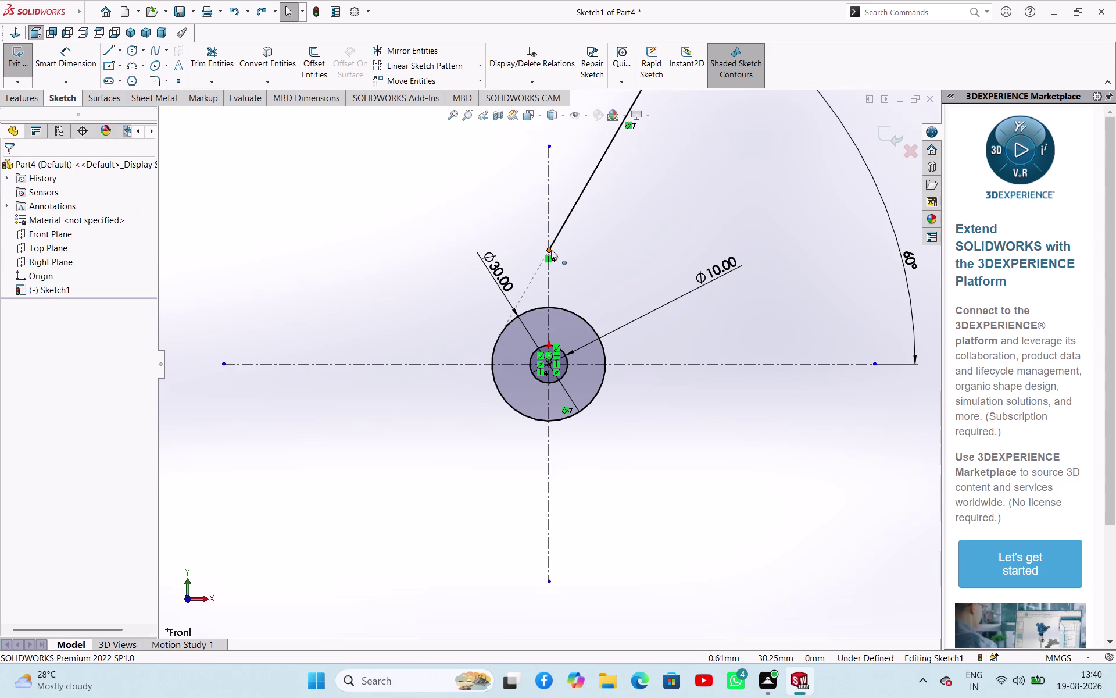
Try making the arm line's endpoint coincident with the Ø30 circle, then undo it.
click(503, 330)
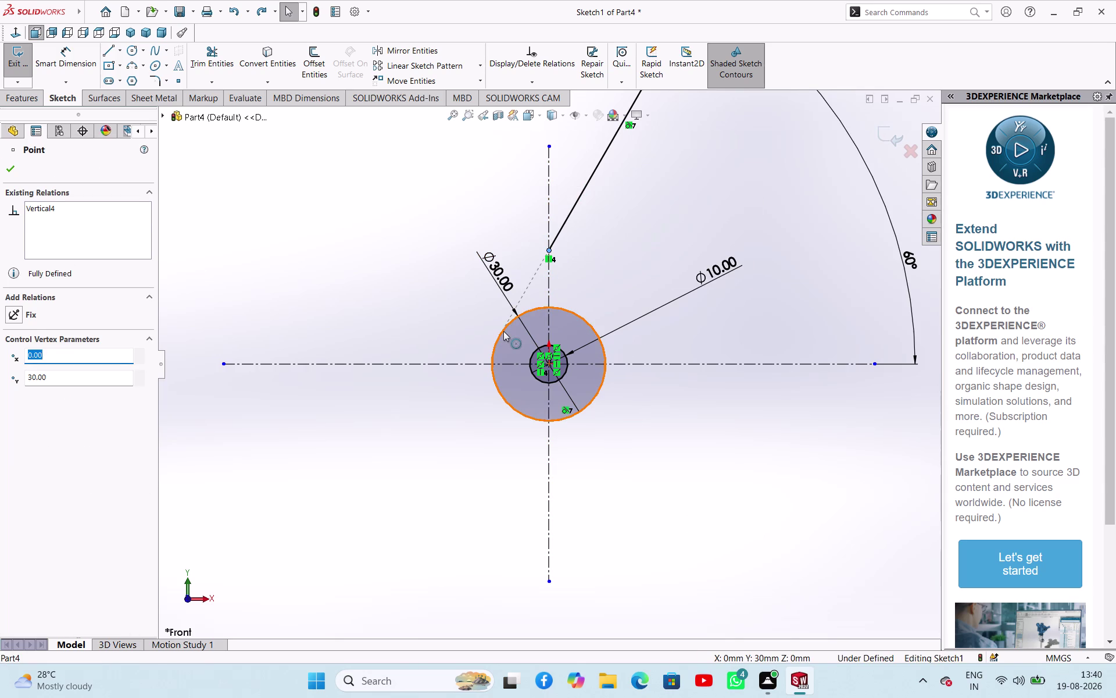
click(557, 283)
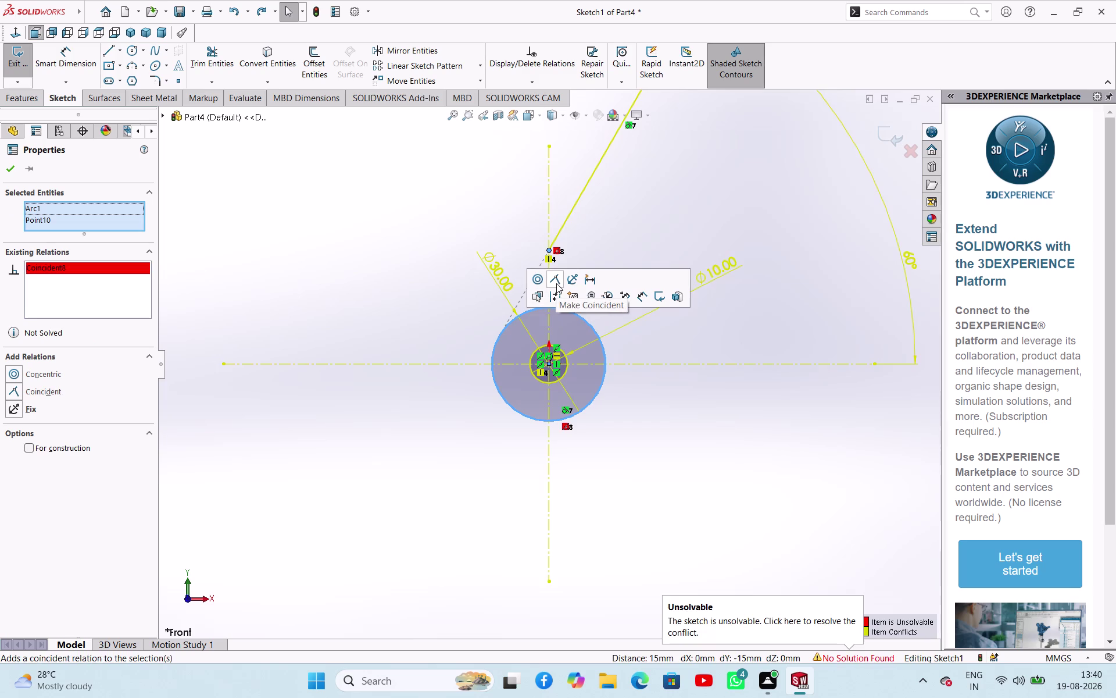
click(643, 486)
key(Escape)
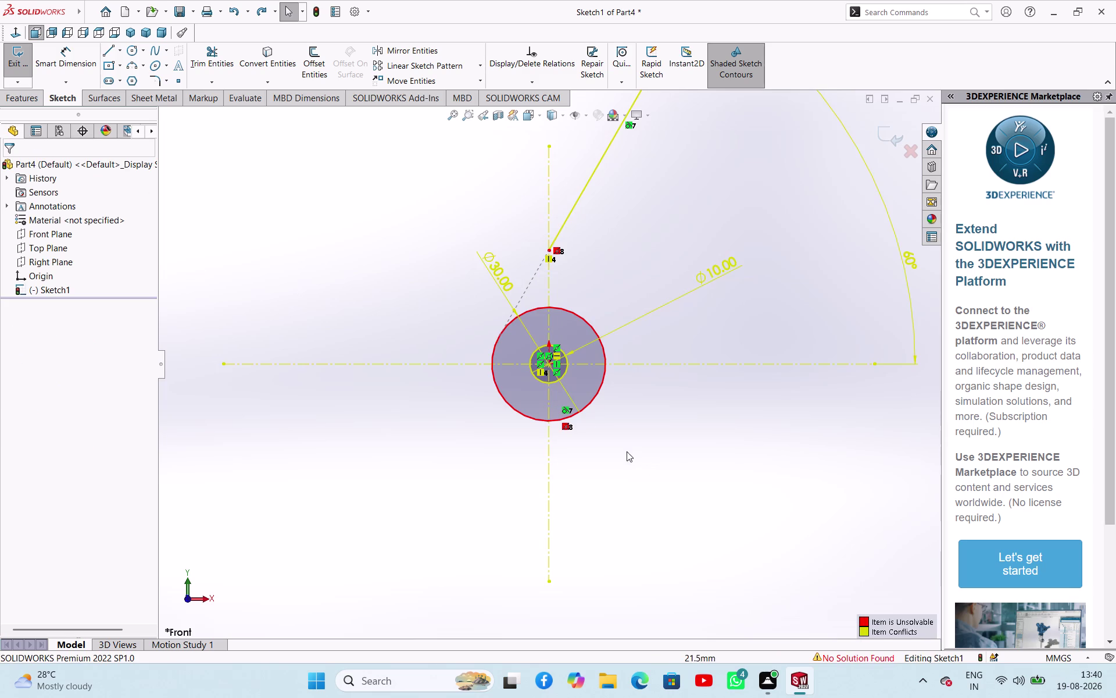
key(Escape)
key(ctrl+z)
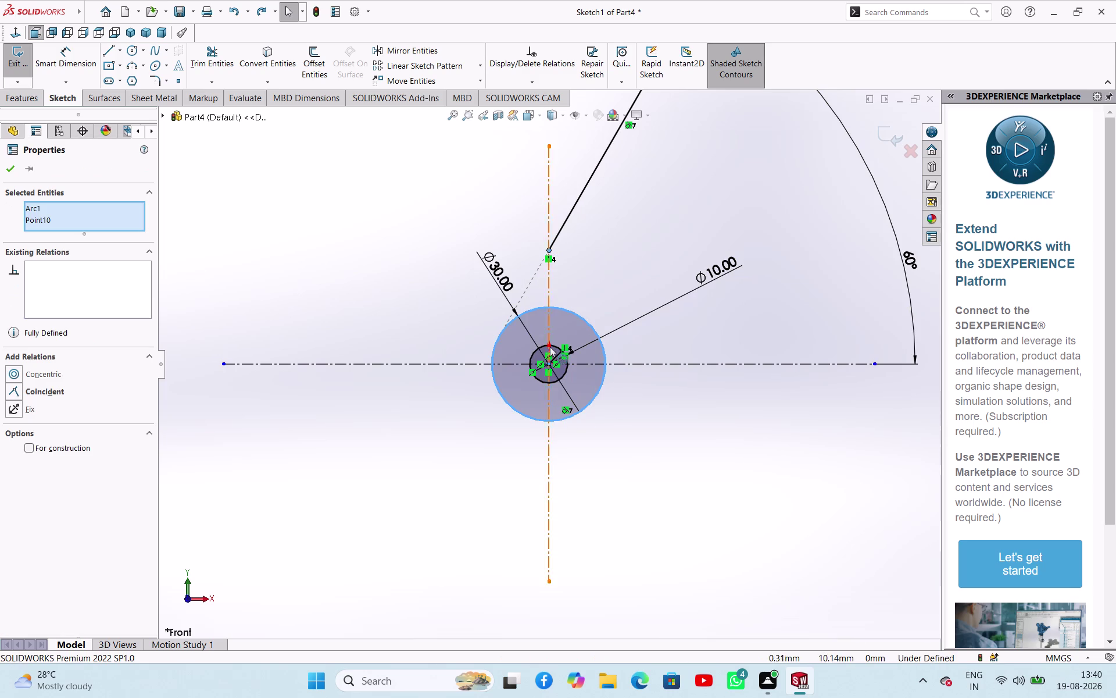
click(566, 410)
click(606, 457)
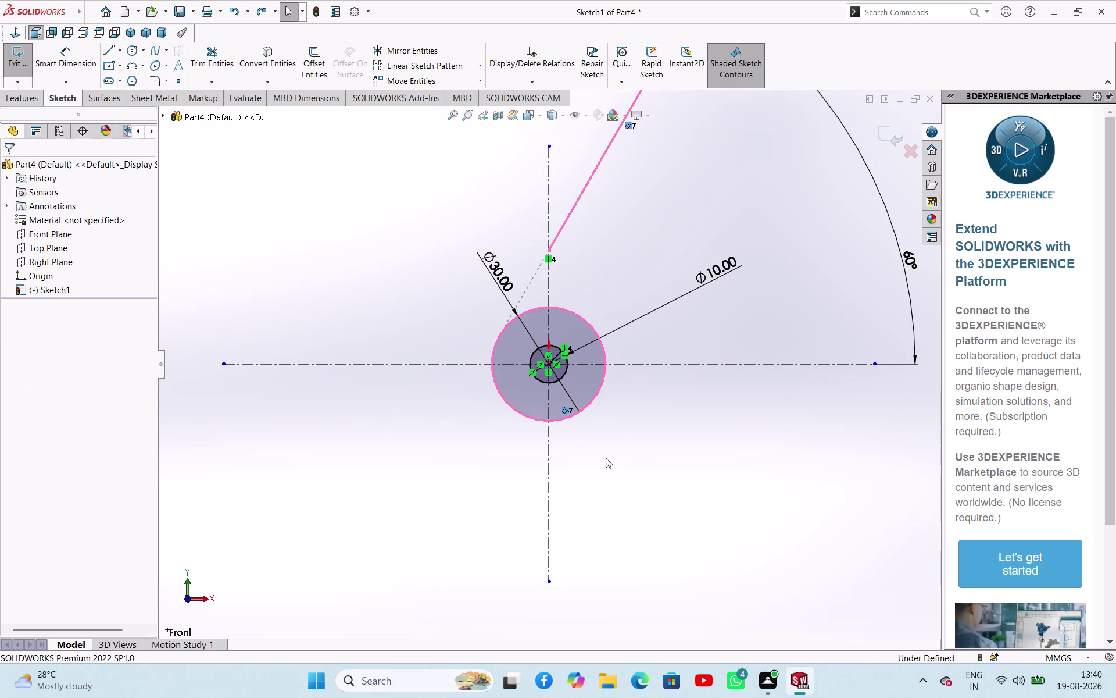
drag(550, 250, 452, 300)
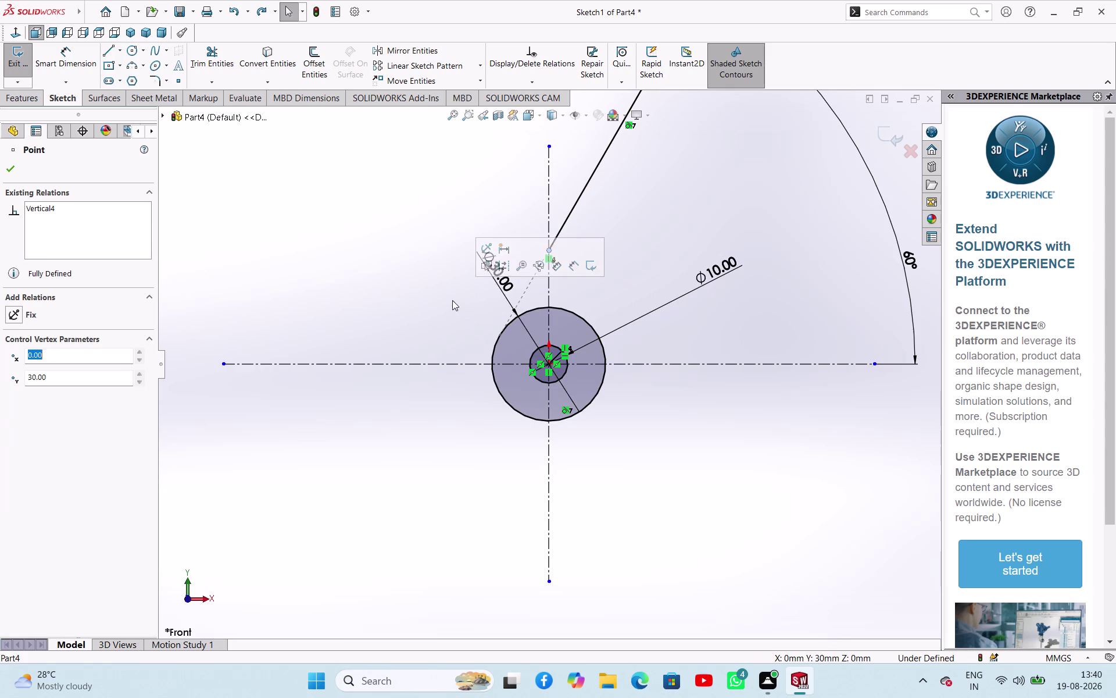
Delete the angled arm line along with its 60° angle.
click(580, 198)
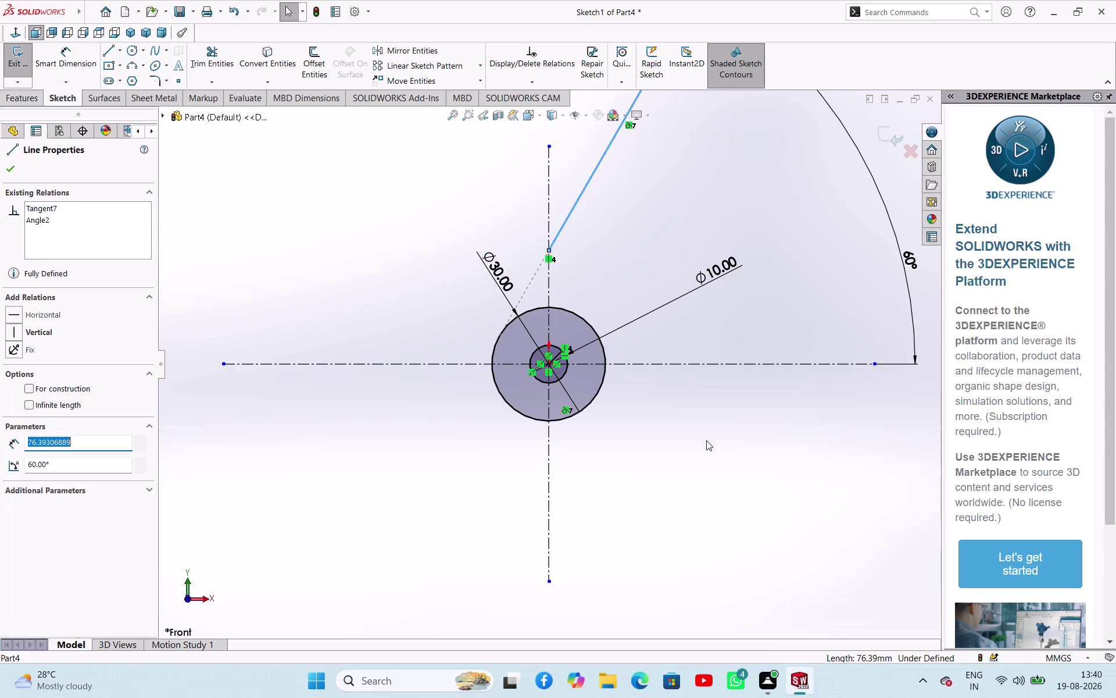
key(Delete)
click(491, 339)
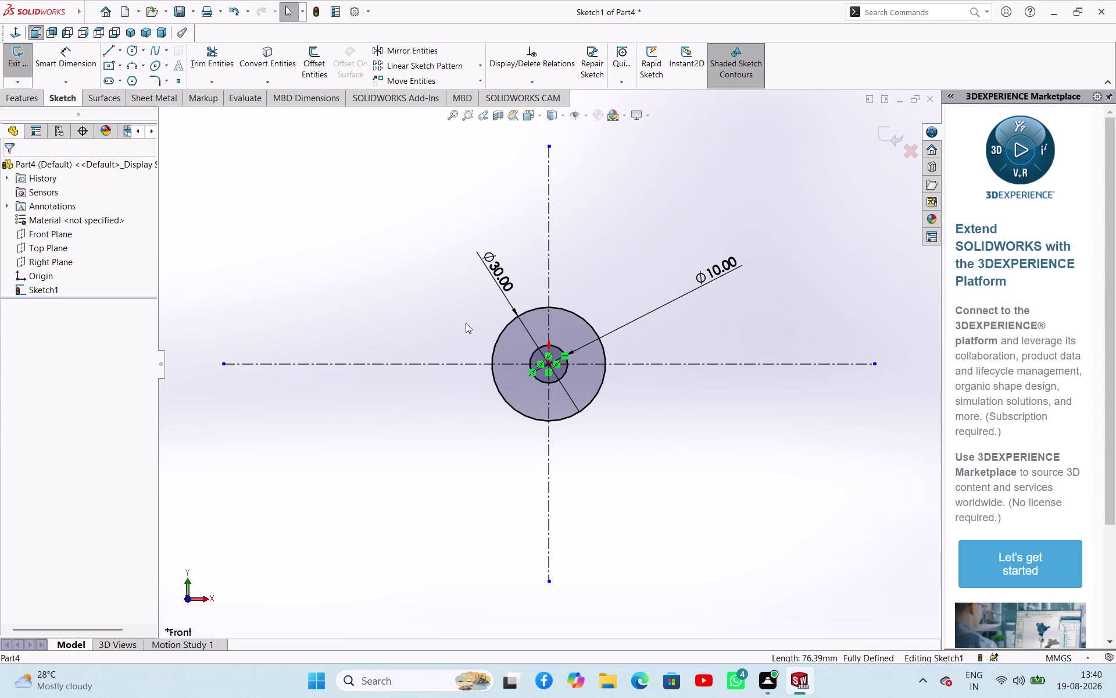
click(116, 51)
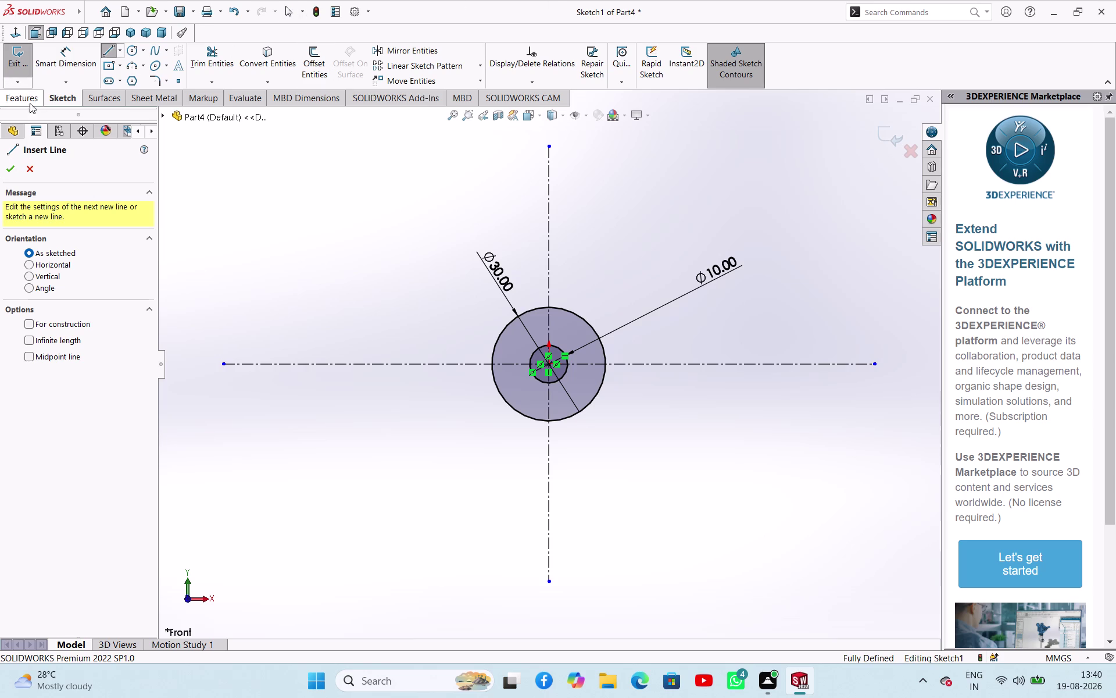
Draw upper and lower arm lines from the Ø30 circle toward the right.
click(522, 312)
click(771, 175)
right_click(689, 233)
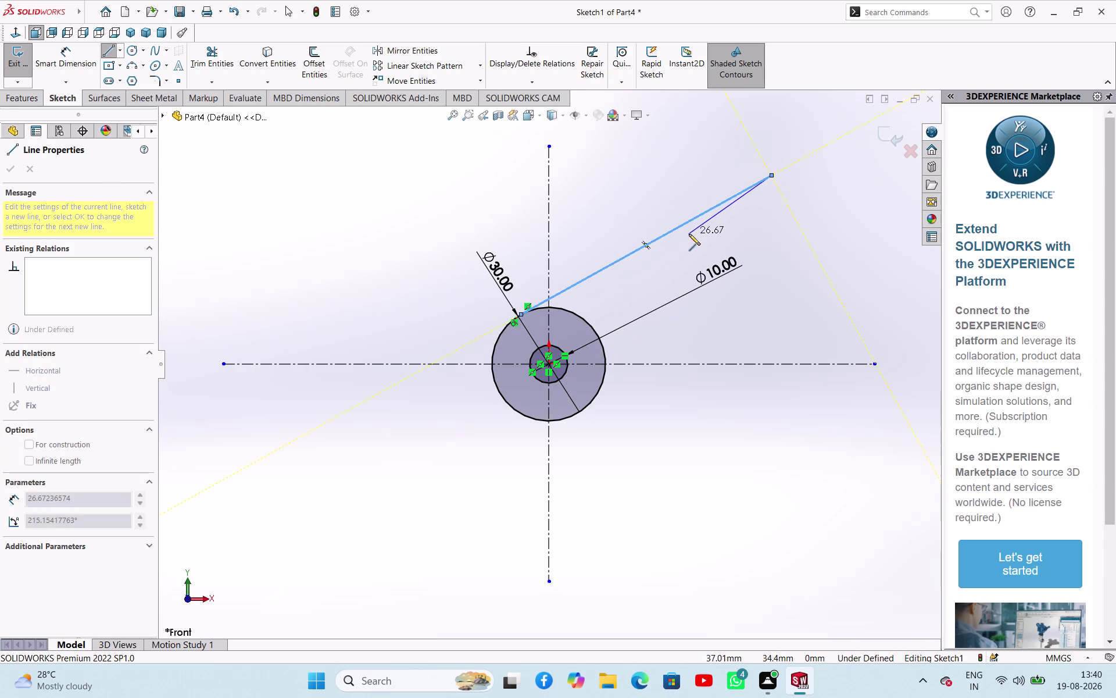
click(707, 238)
click(106, 51)
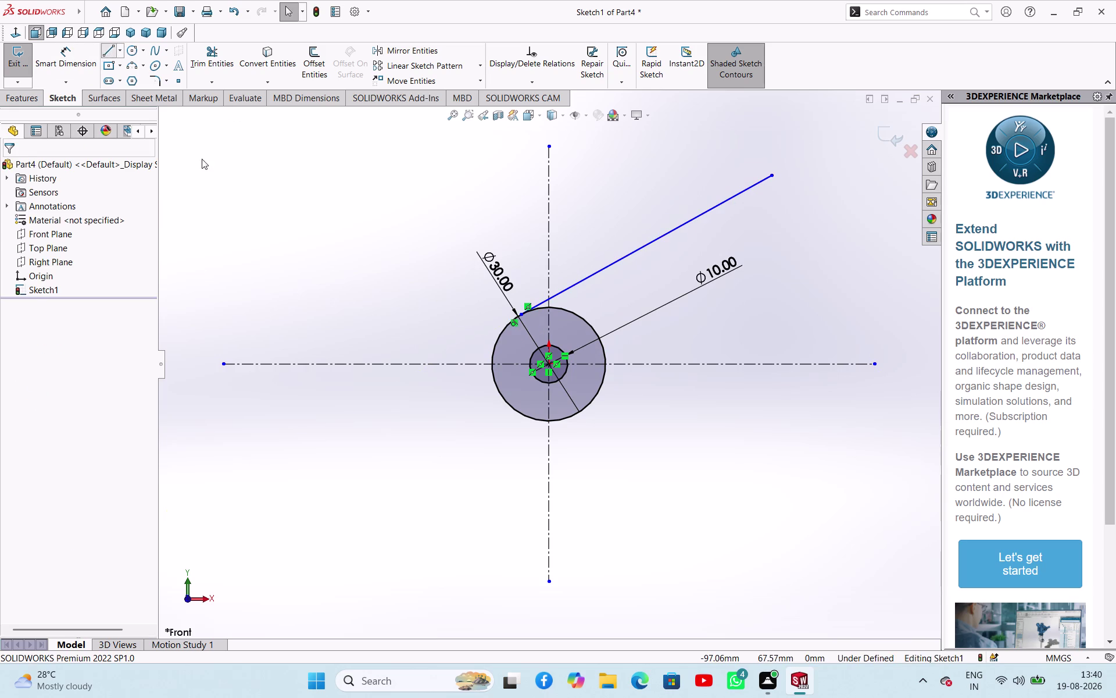
drag(528, 420, 537, 431)
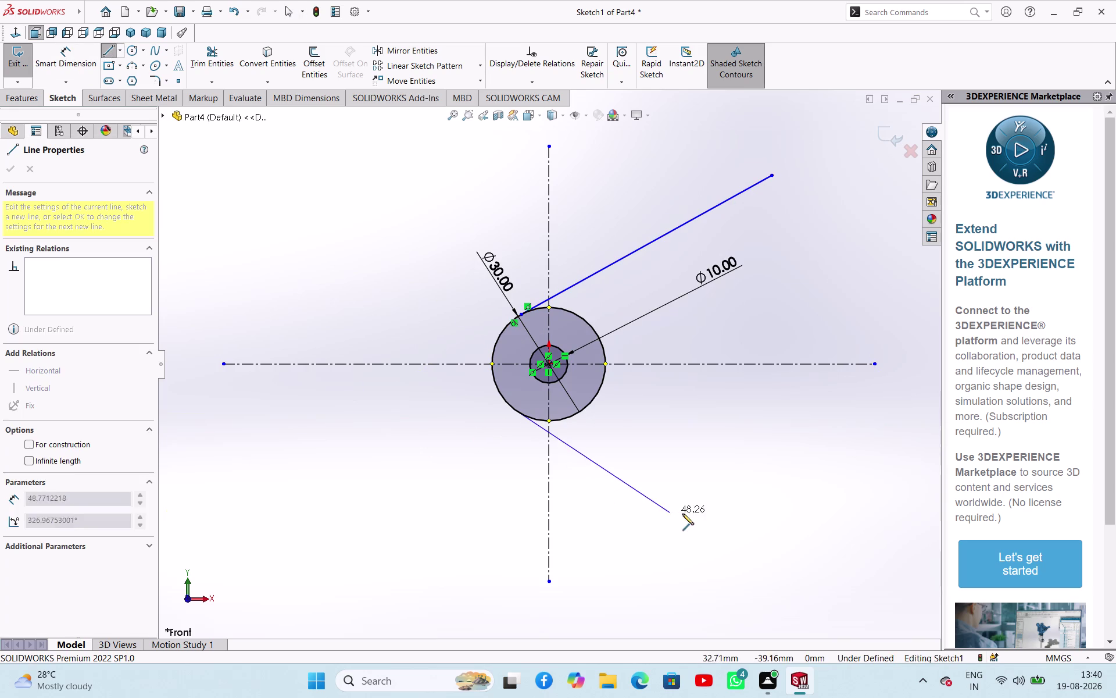
click(797, 507)
right_click(647, 549)
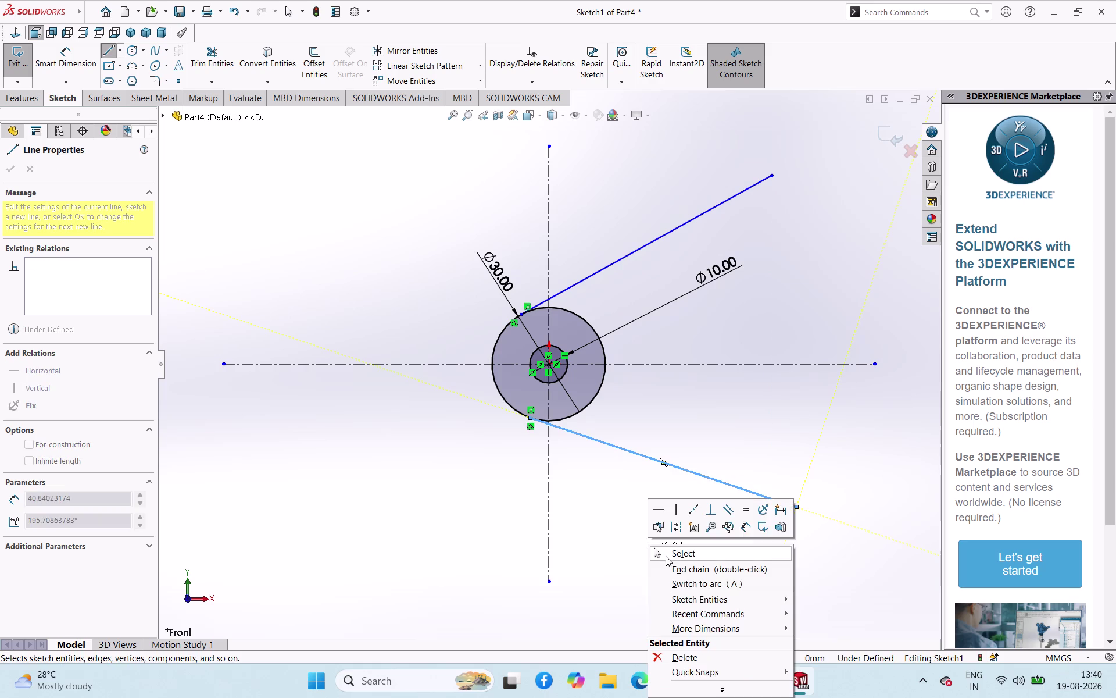
click(666, 556)
Dimension the angle between the two arm lines as 60°.
right_drag(367, 583, 393, 435)
click(643, 455)
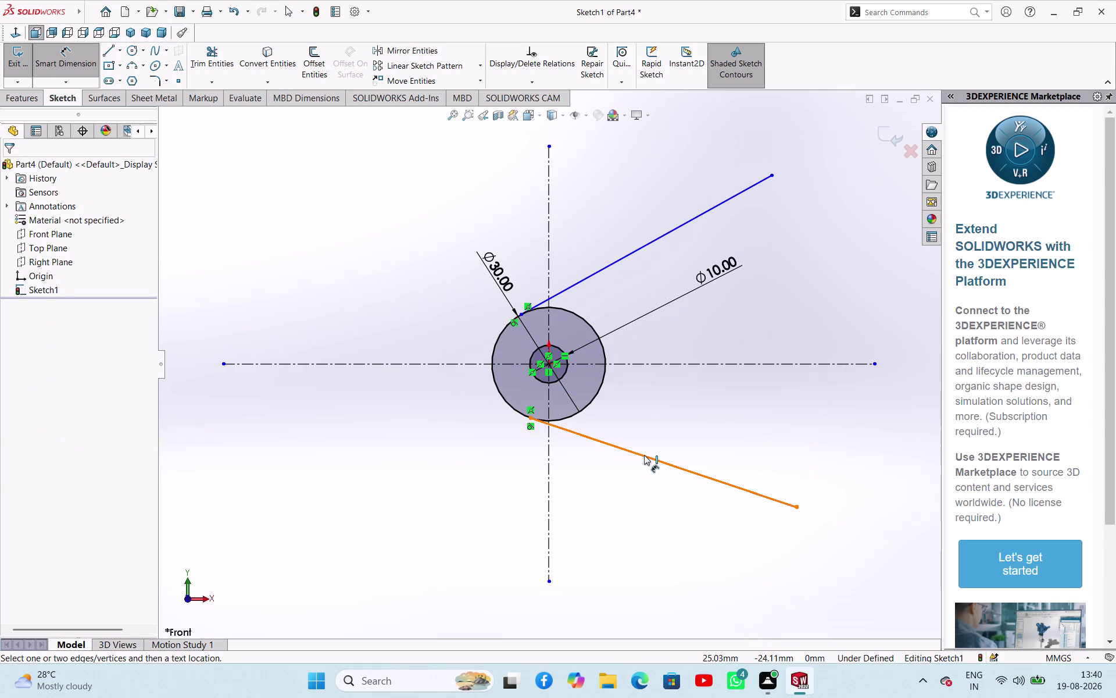
click(638, 250)
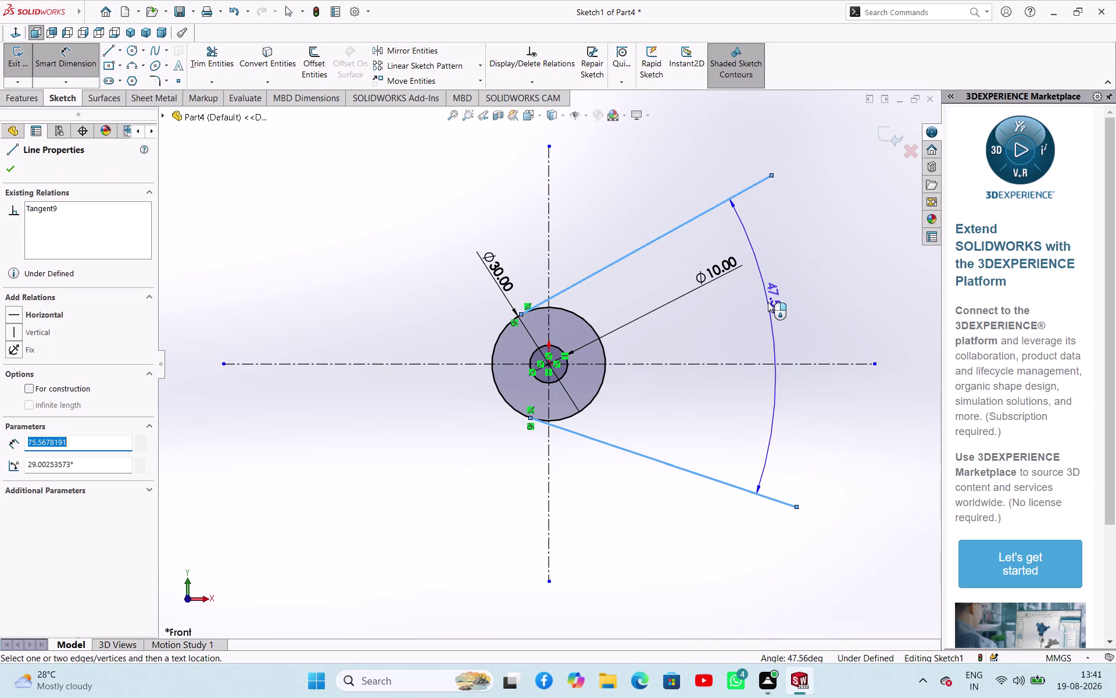
click(768, 301)
key(6)
key(0)
key(Return)
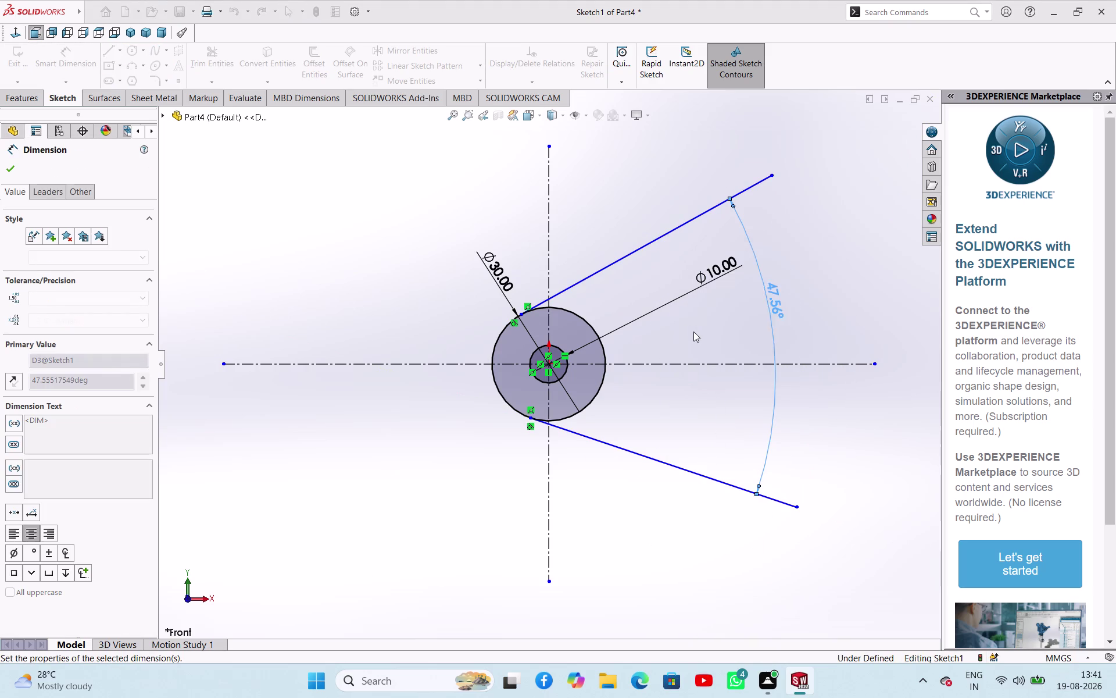
Dimension the upper arm at 30° from the horizontal centreline, accepting it as driven.
click(672, 363)
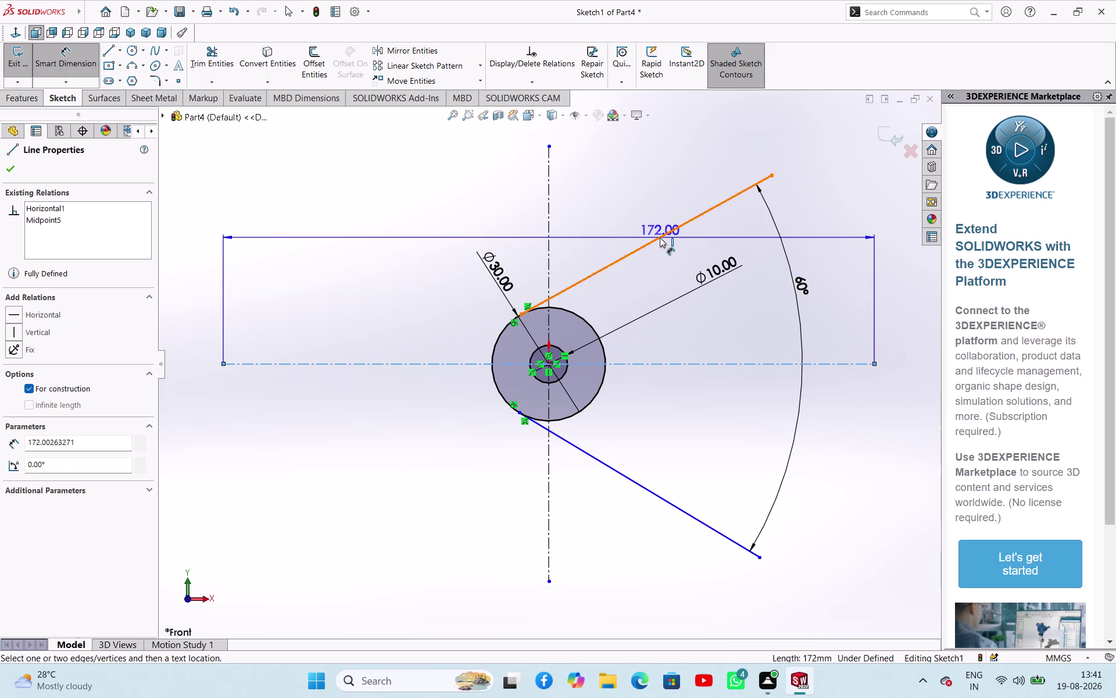
click(661, 234)
click(726, 293)
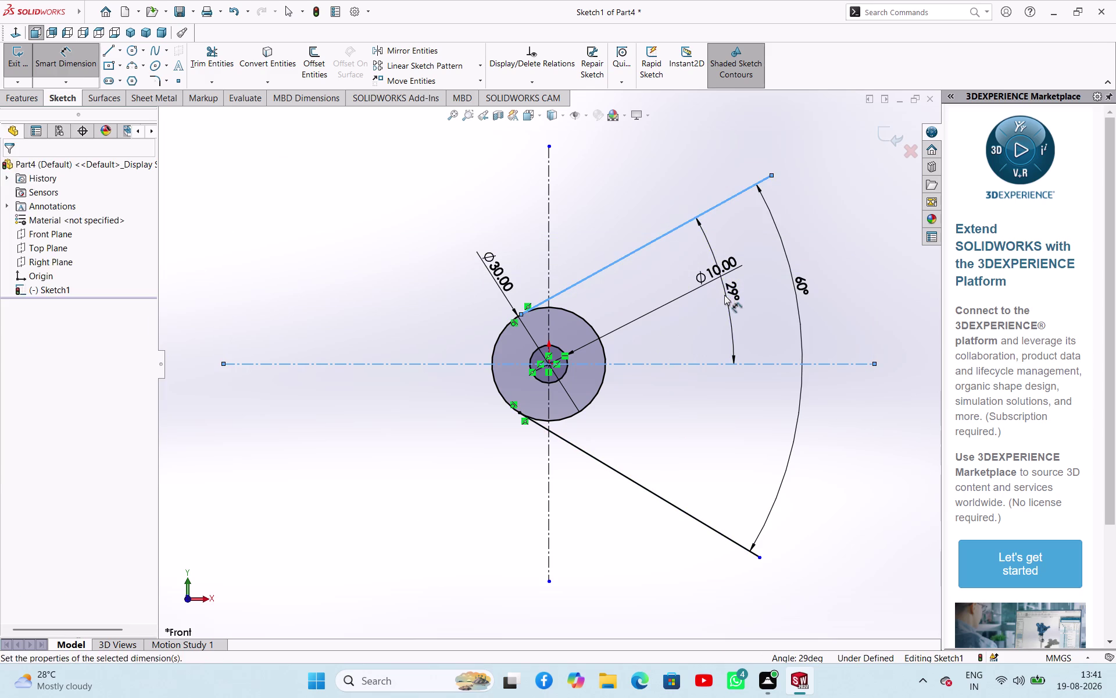
key(3)
key(0)
key(Return)
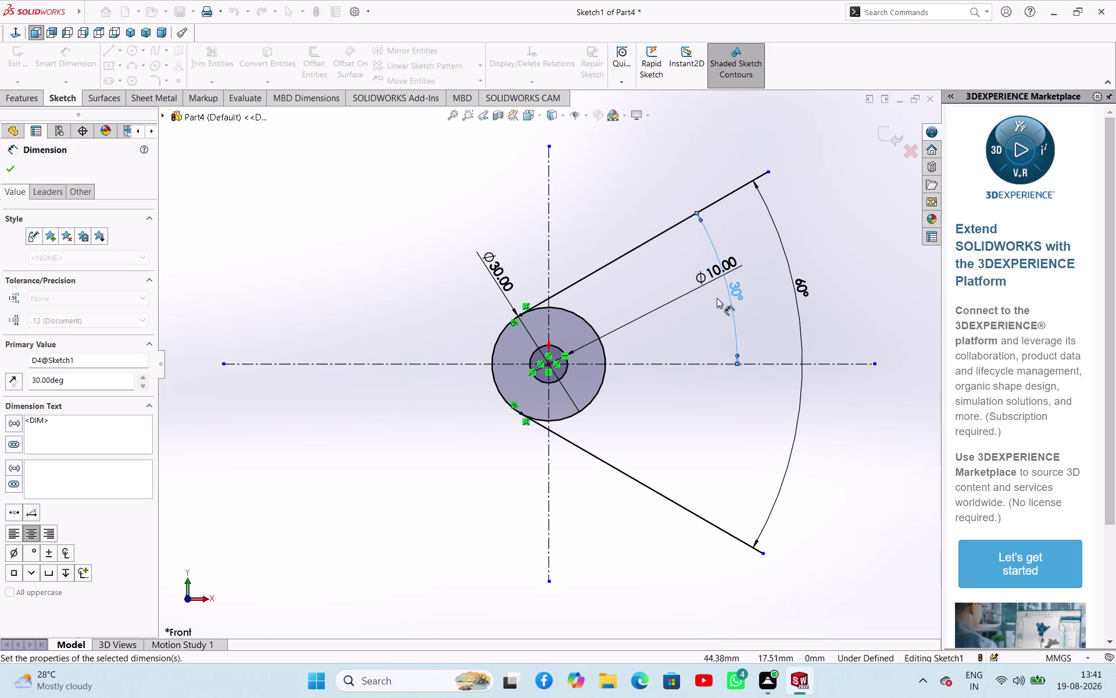
click(696, 361)
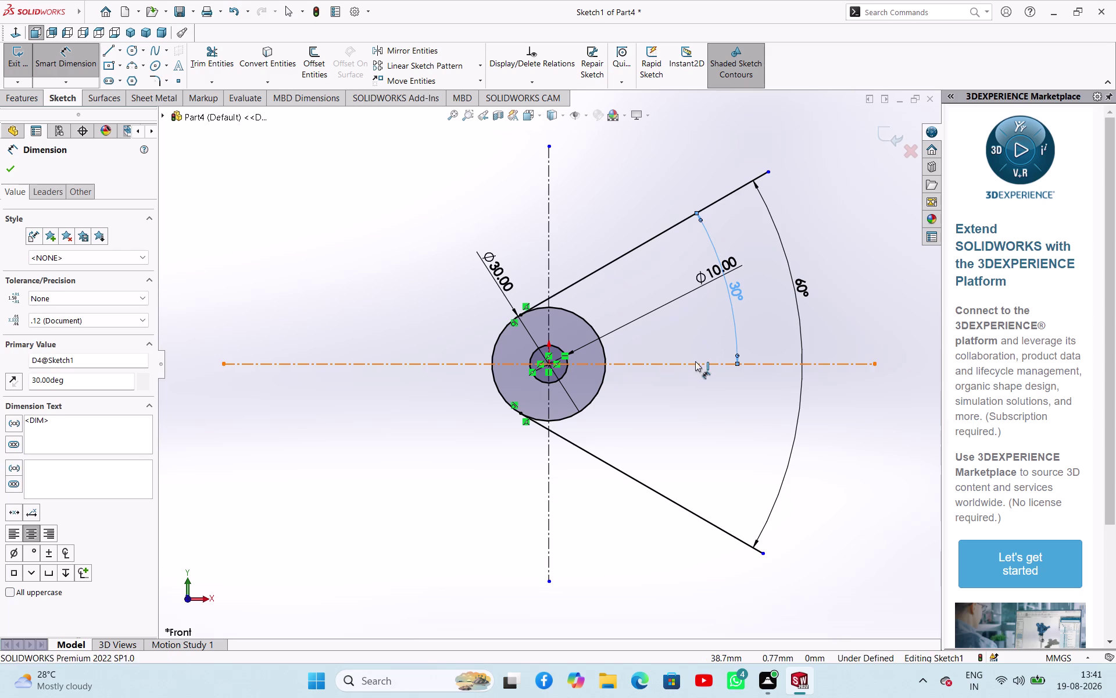
drag(646, 483, 649, 476)
click(698, 441)
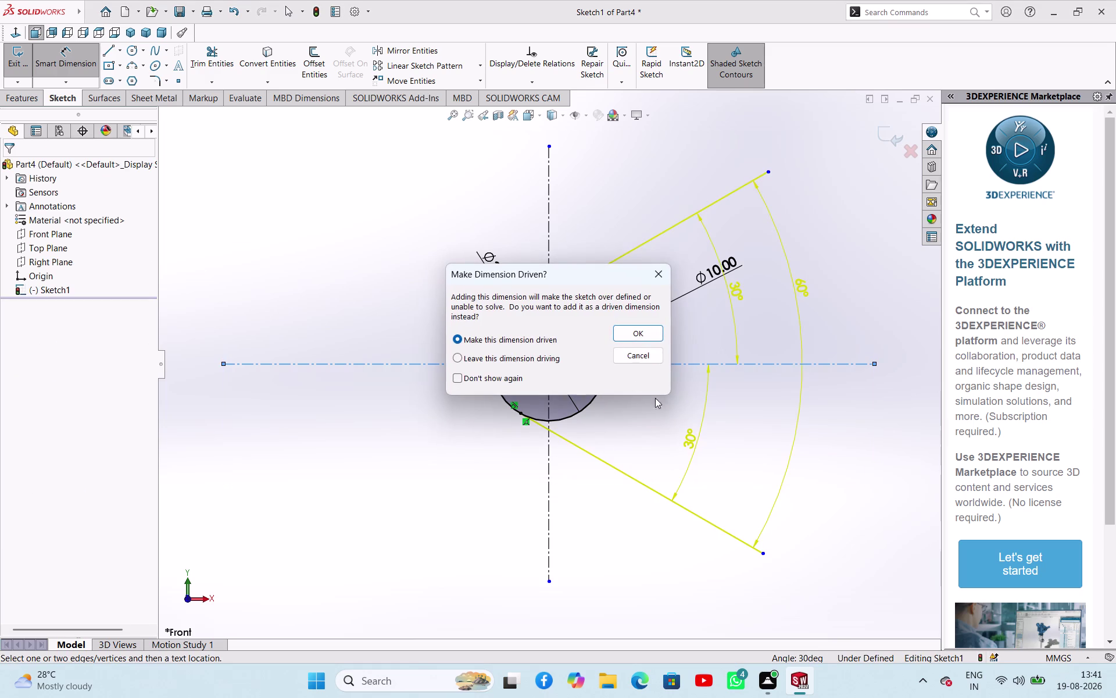
click(633, 352)
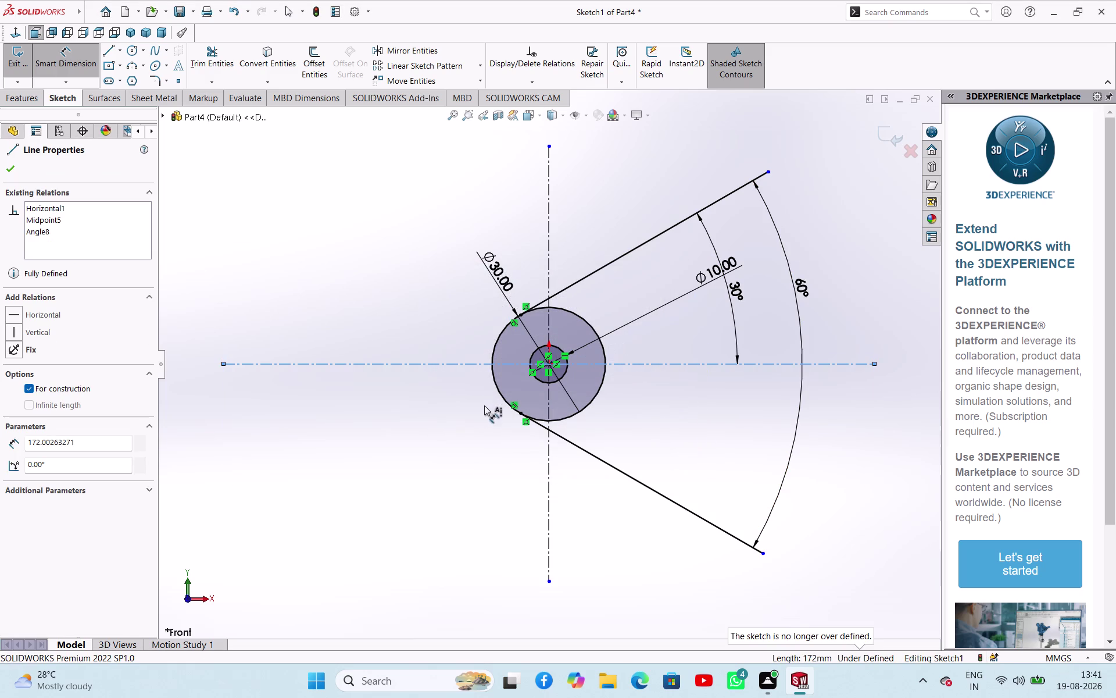
click(197, 53)
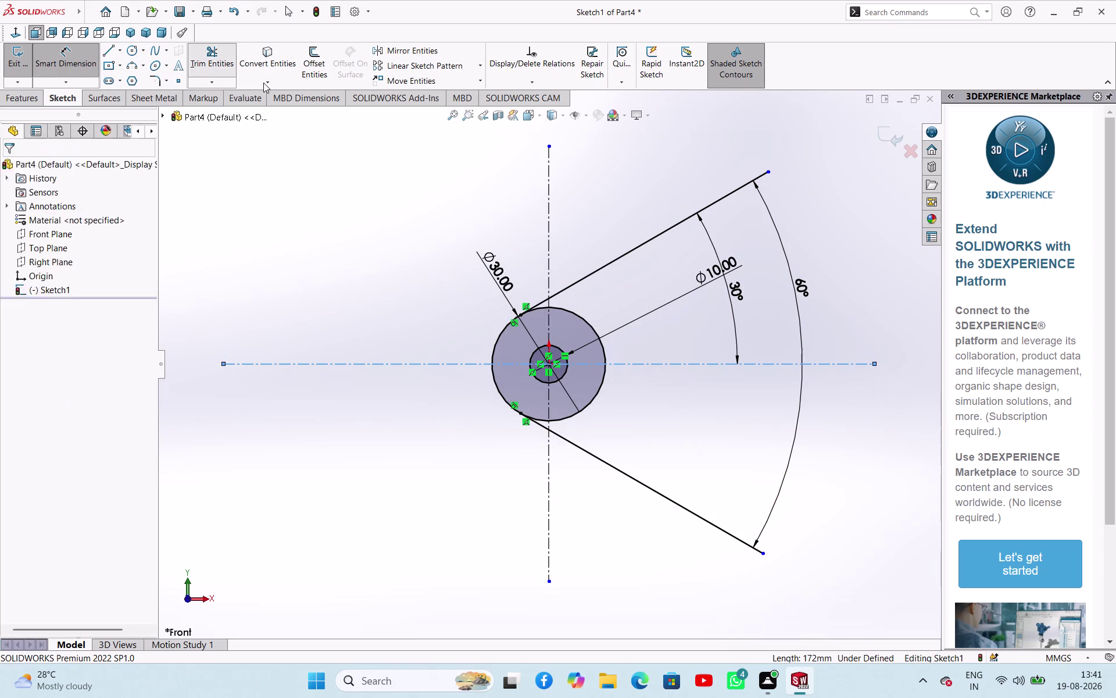
Power-trim the right part of the Ø30 circle, the centreline ends and short stubs.
drag(653, 335, 588, 316)
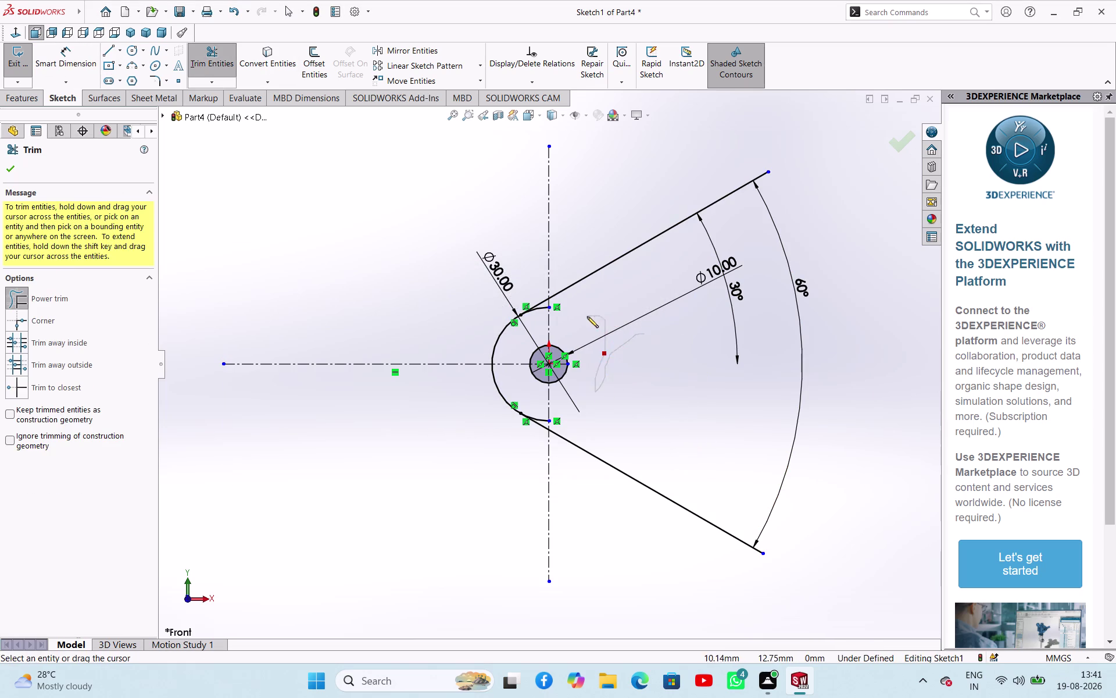
drag(588, 316, 602, 369)
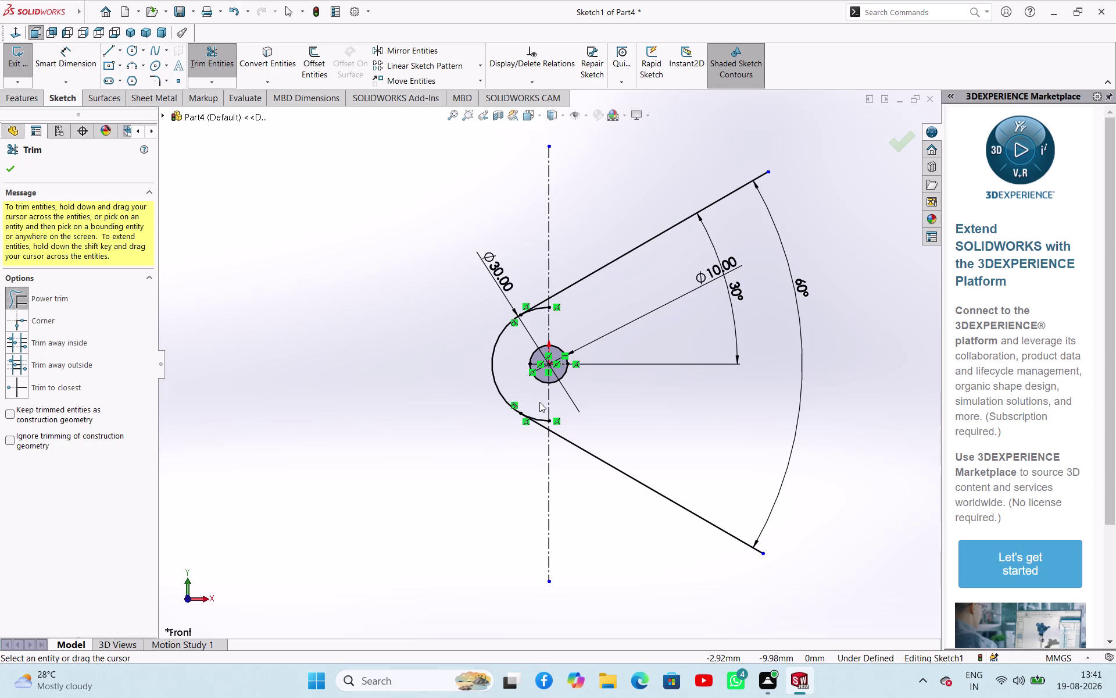
drag(540, 402, 547, 420)
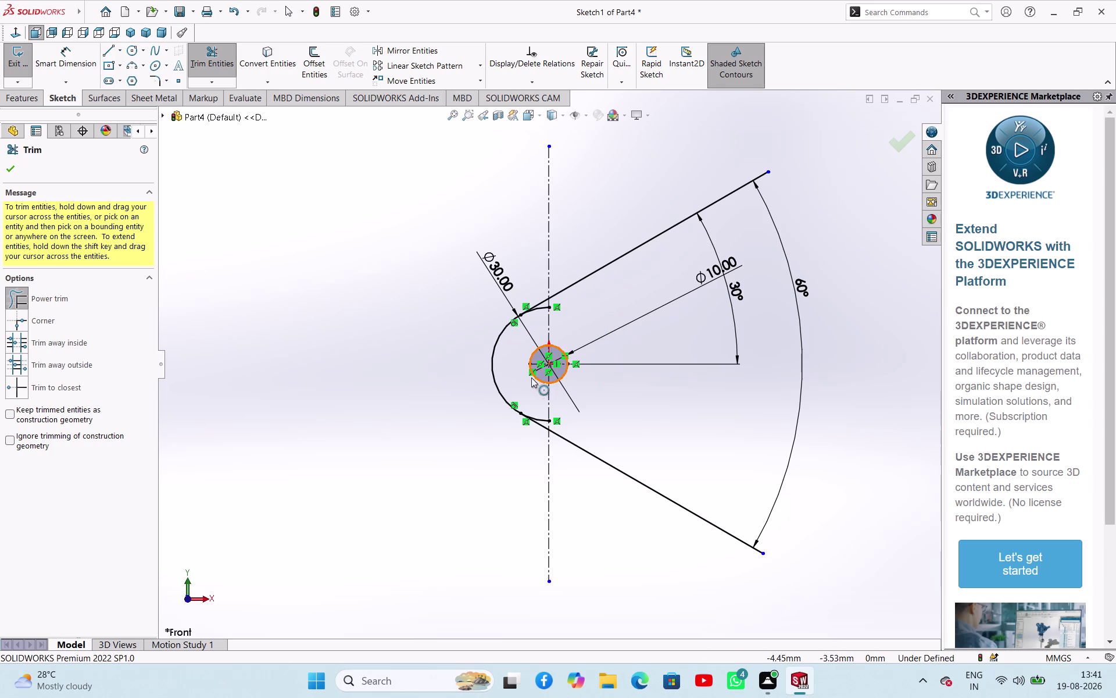
drag(537, 411, 543, 421)
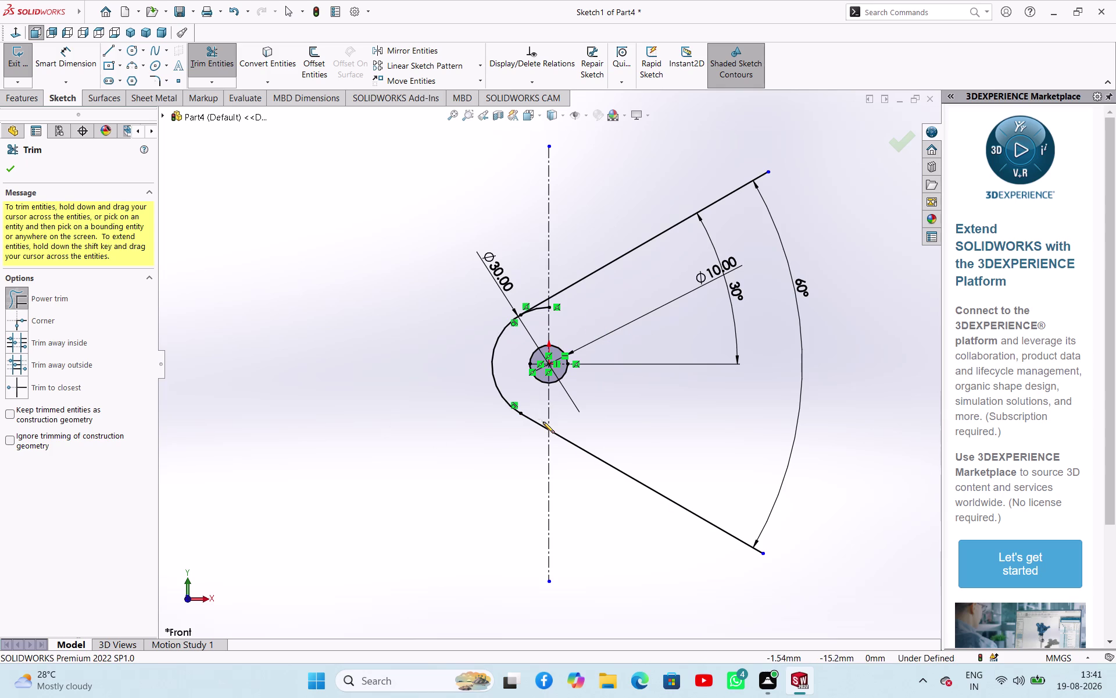
click(542, 310)
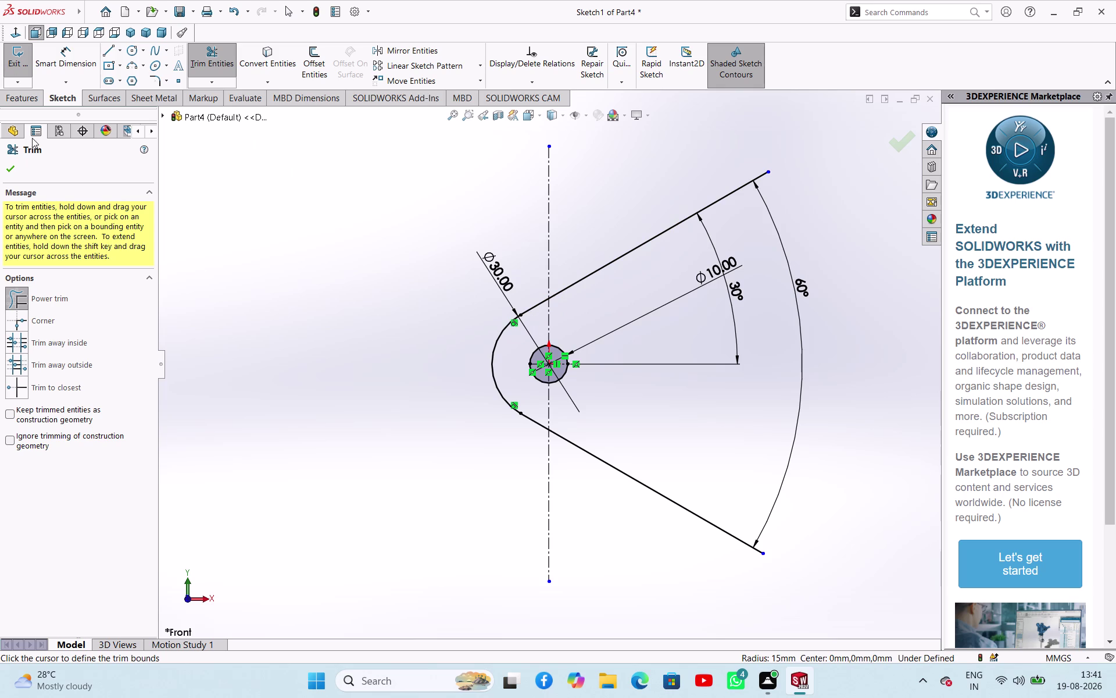
click(13, 166)
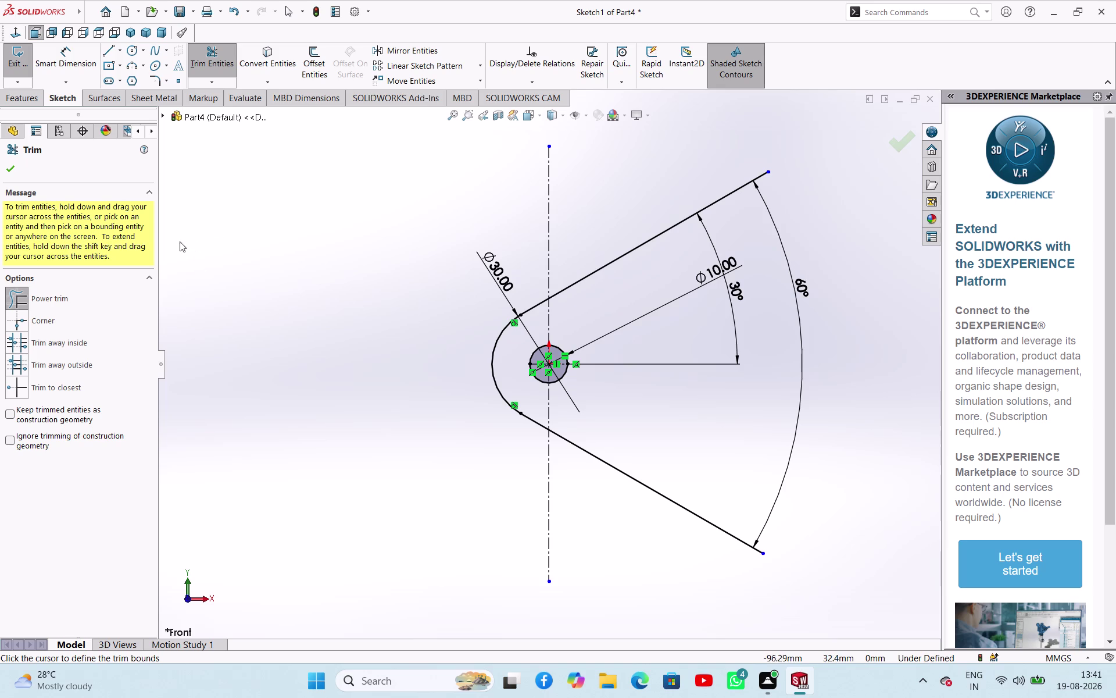
click(10, 168)
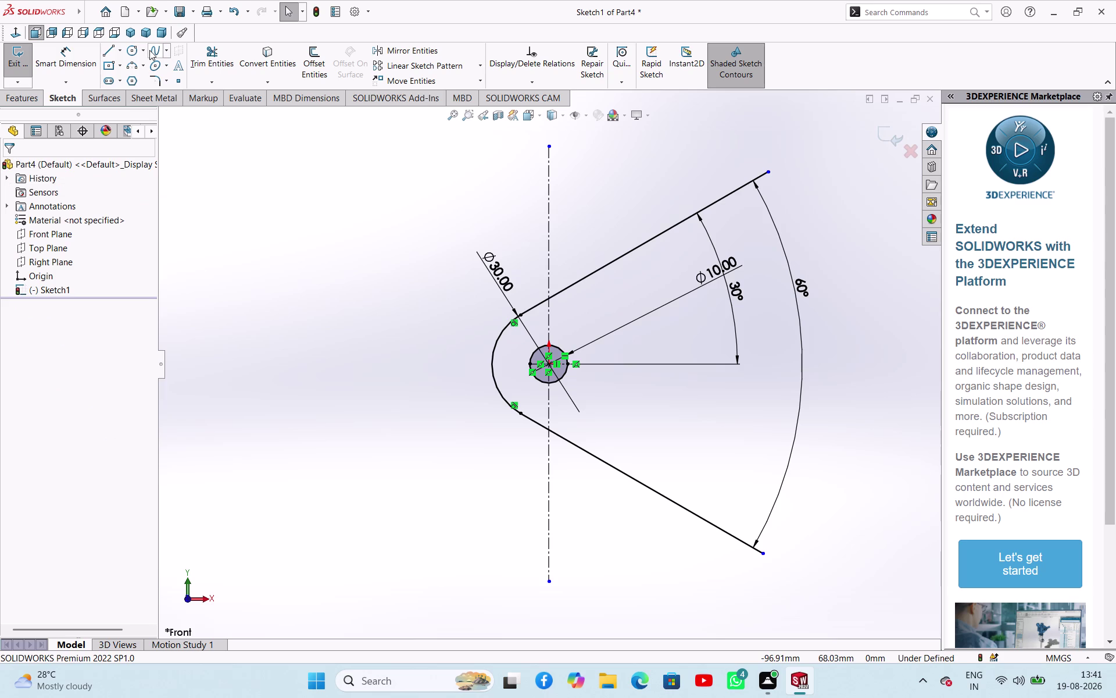
click(54, 63)
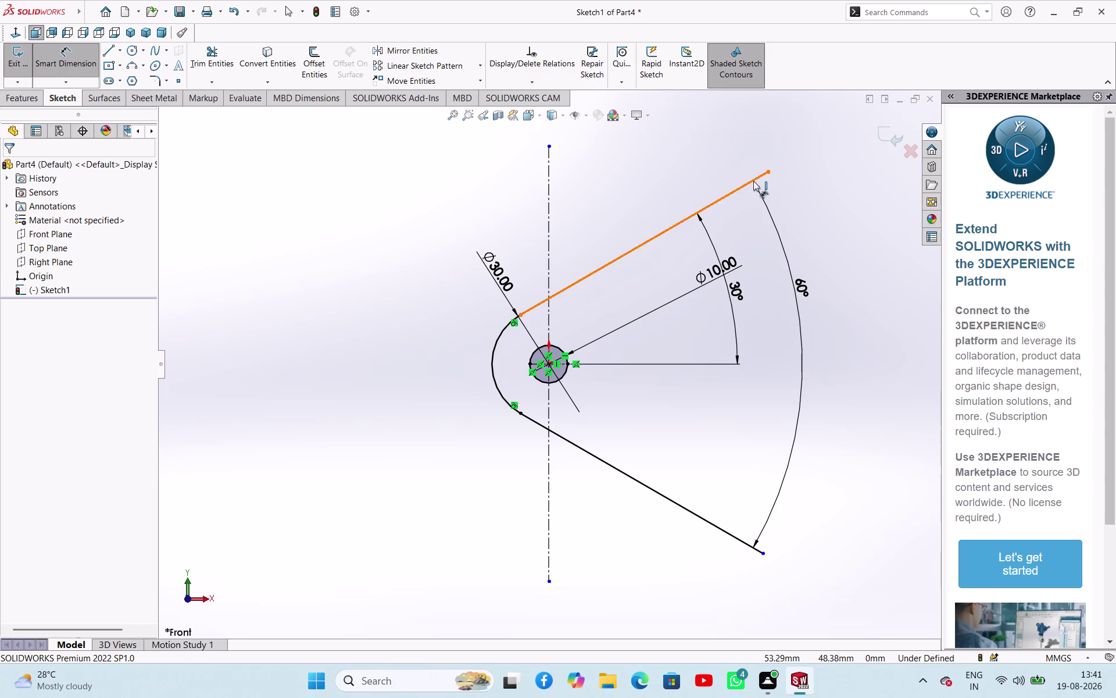
Dimension the upper arm line to a length of 180 mm.
drag(649, 240, 644, 238)
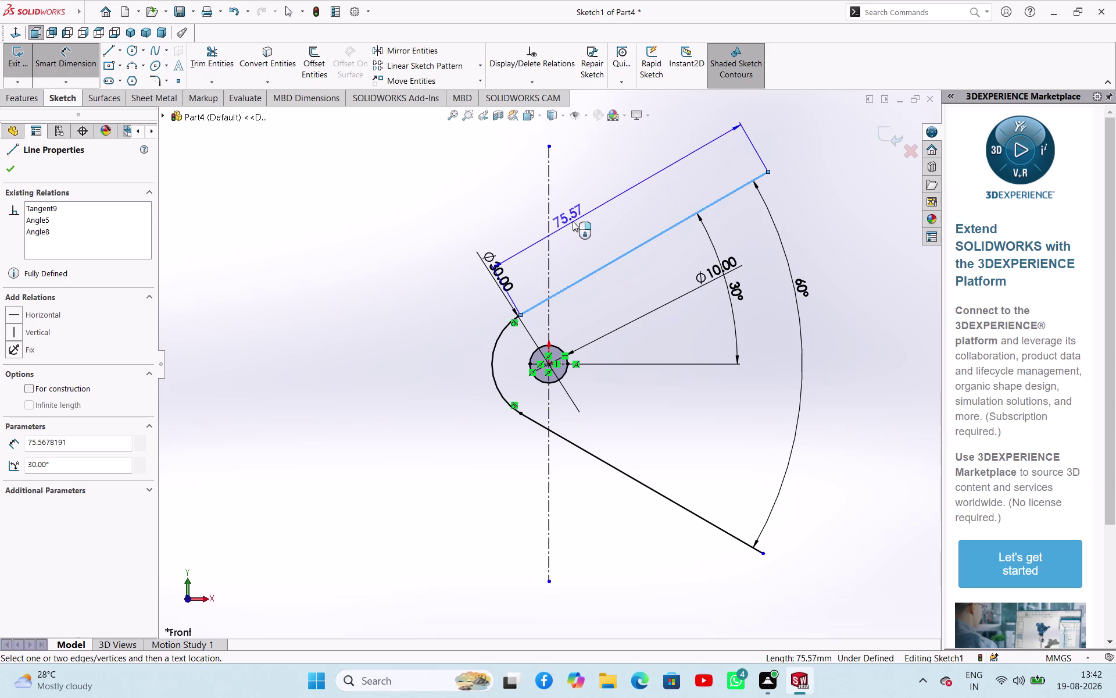
click(577, 217)
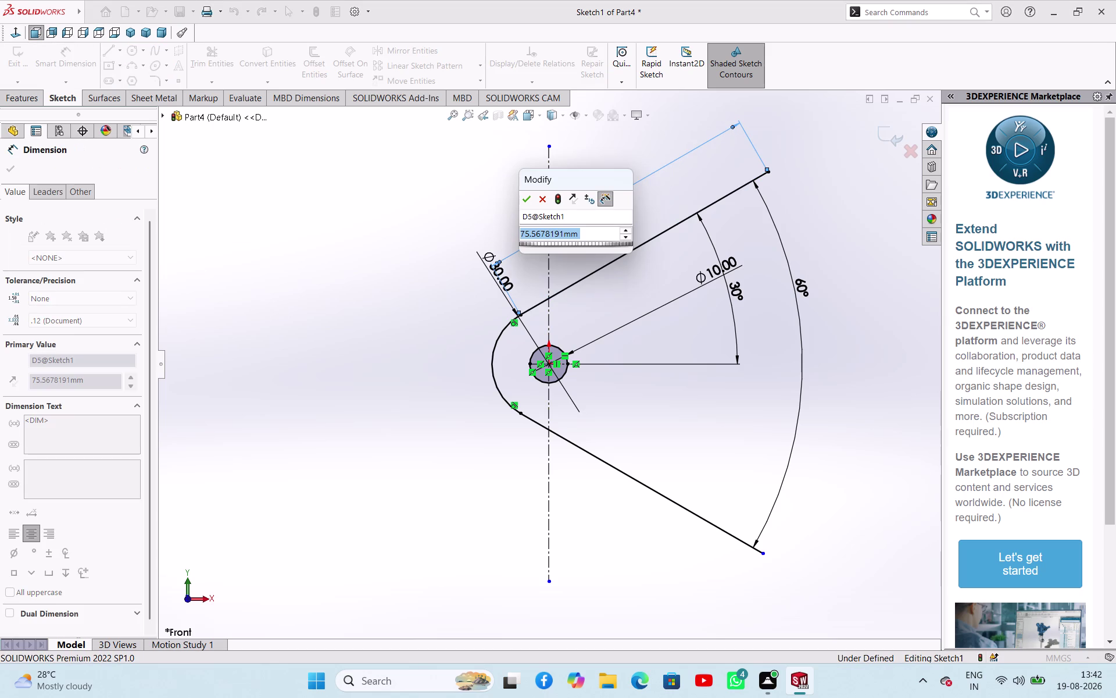
text(180)
key(Return)
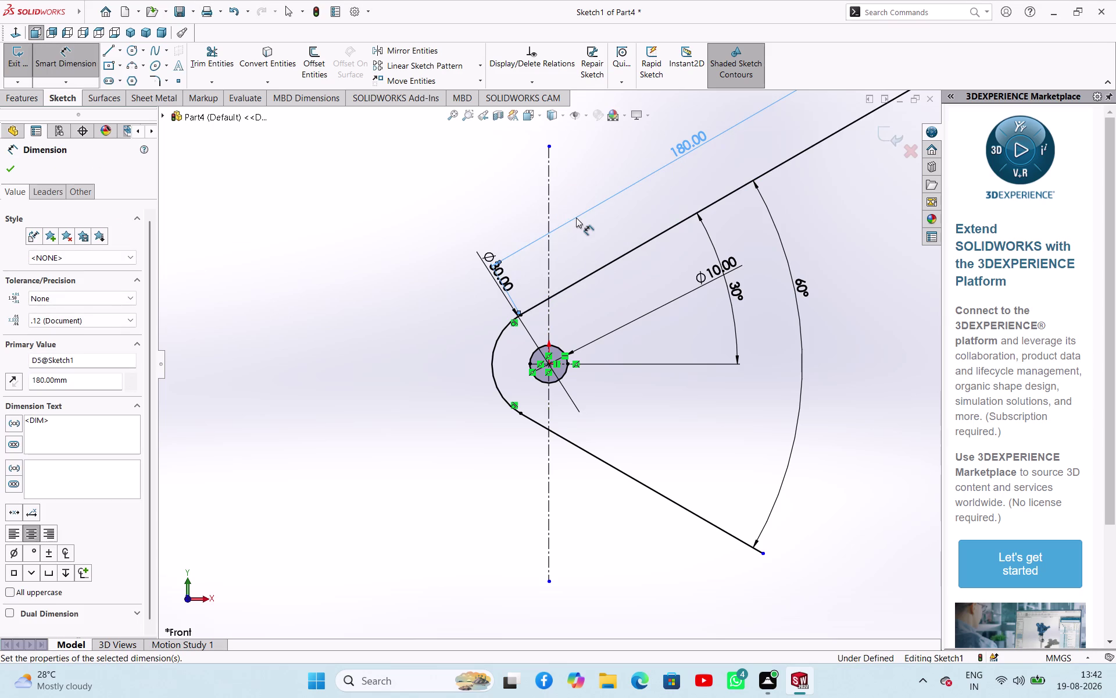
scroll(up, 3)
scroll(up, 3)
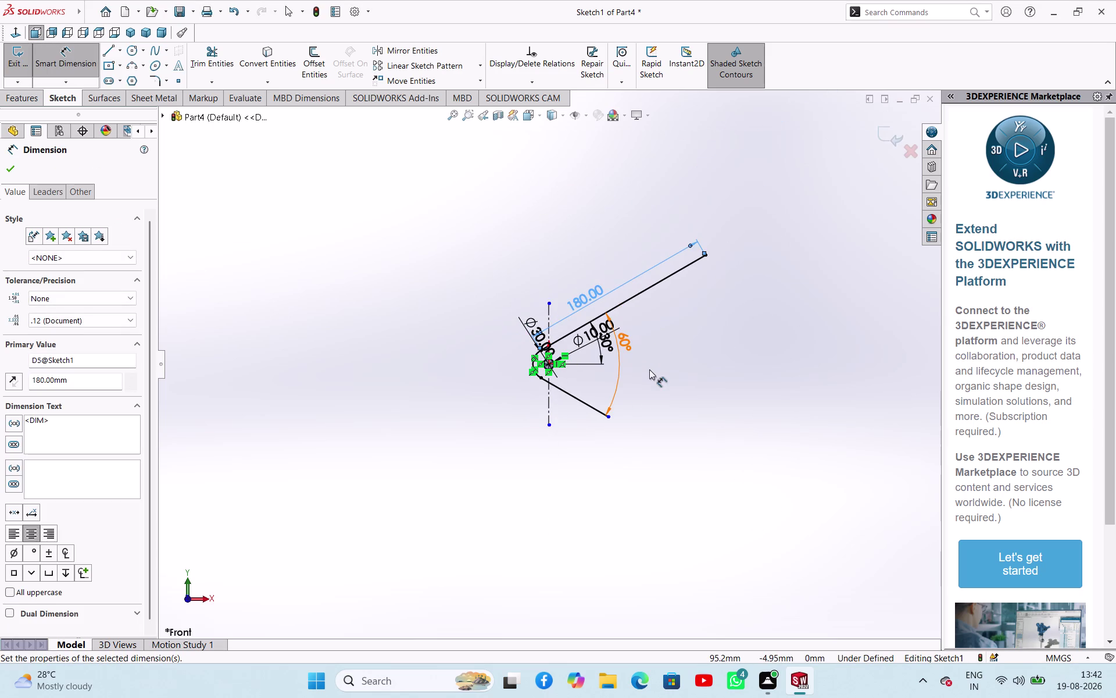
scroll(down, 3)
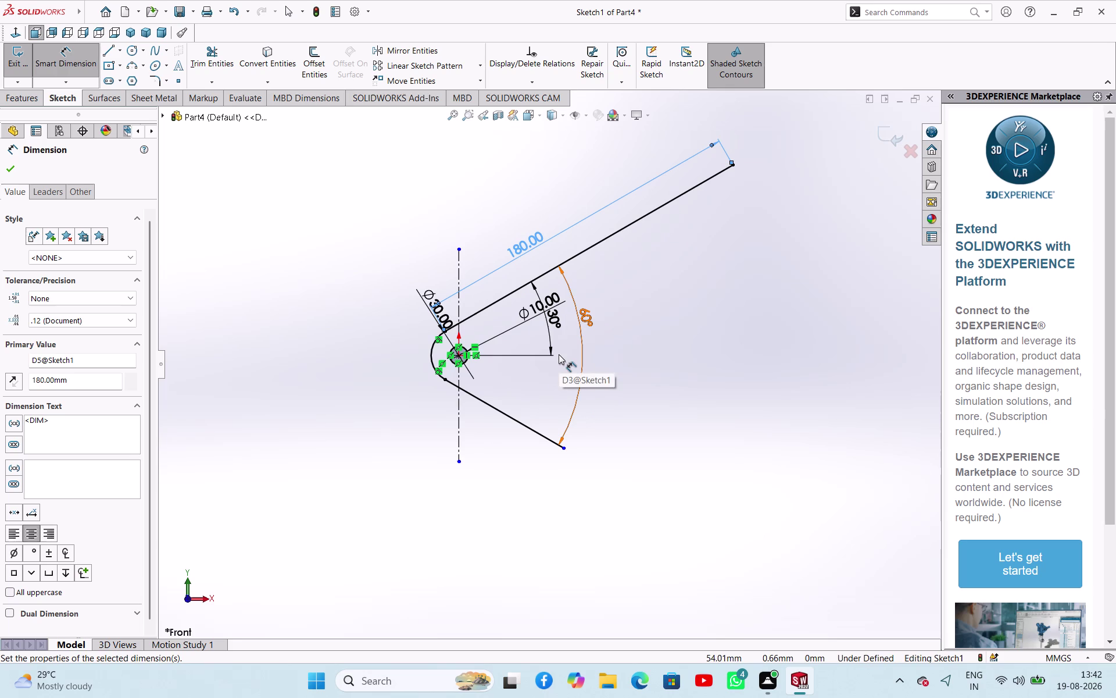
key(Escape)
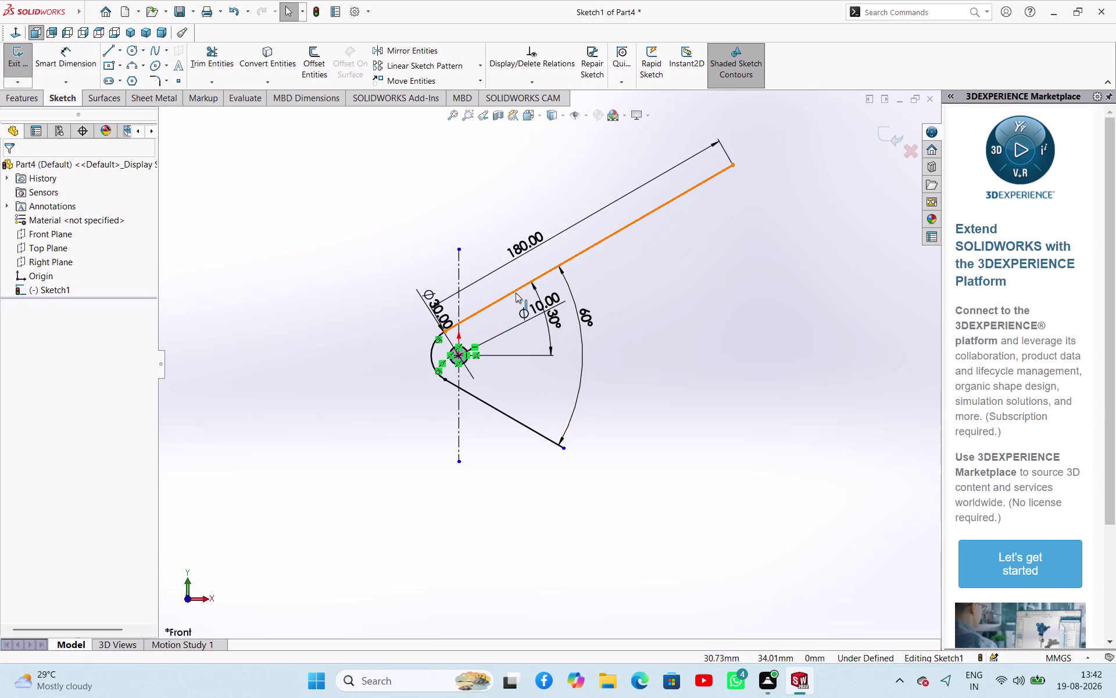
Delete the 180 length dimension from the sketch.
click(513, 291)
click(655, 331)
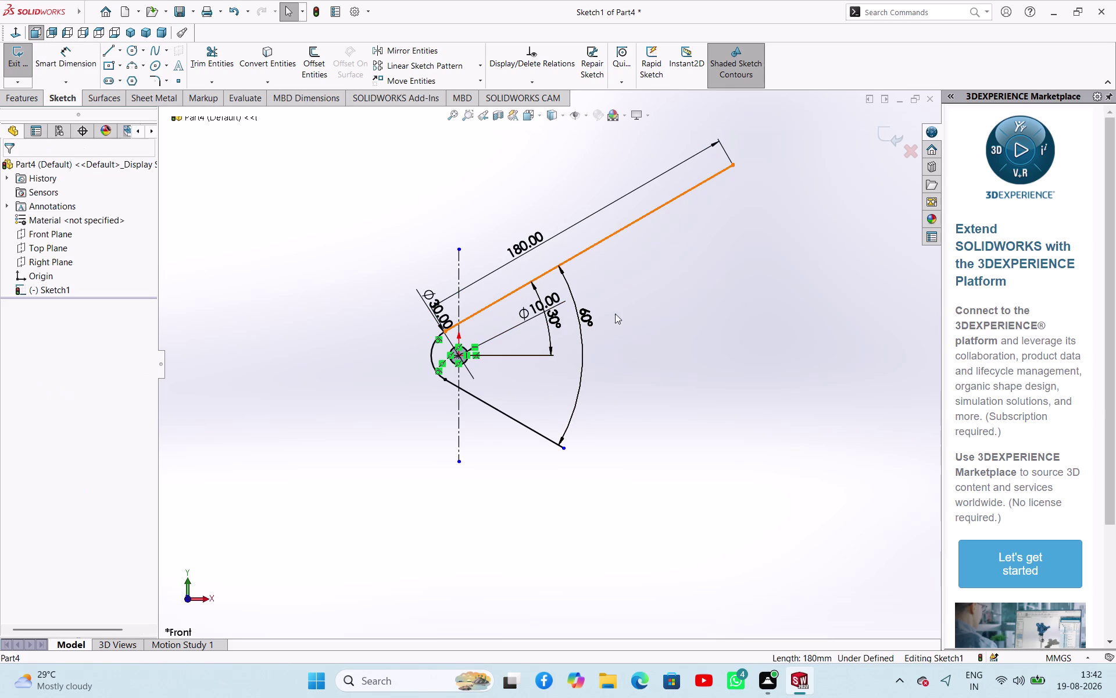
click(529, 236)
key(Delete)
key(Delete)
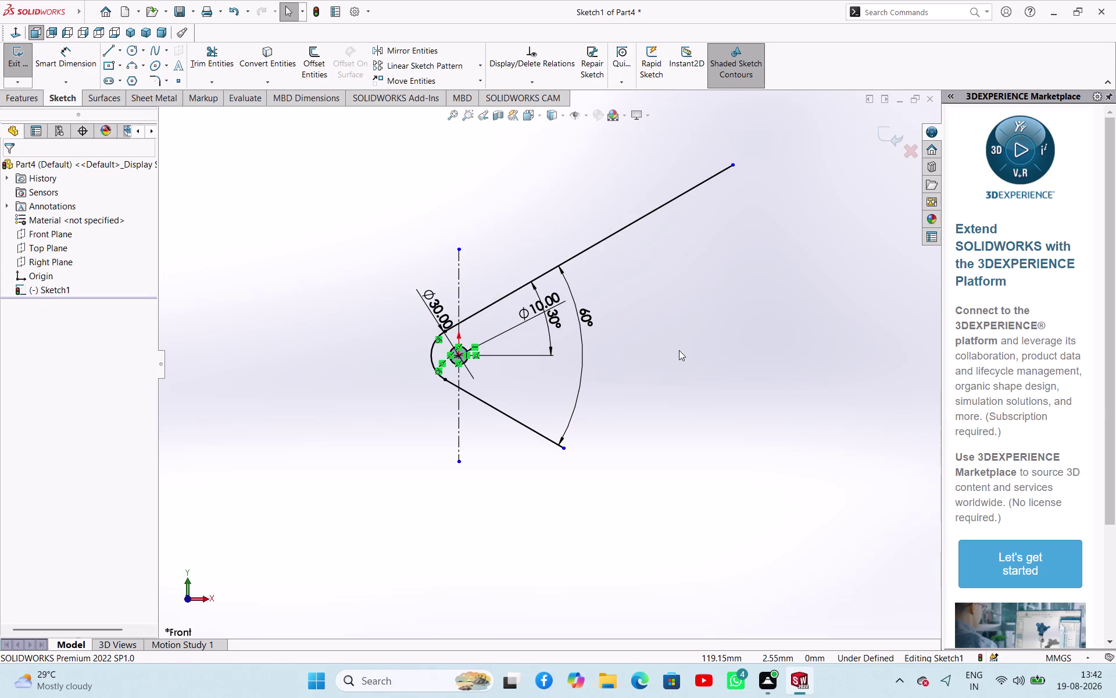
click(120, 51)
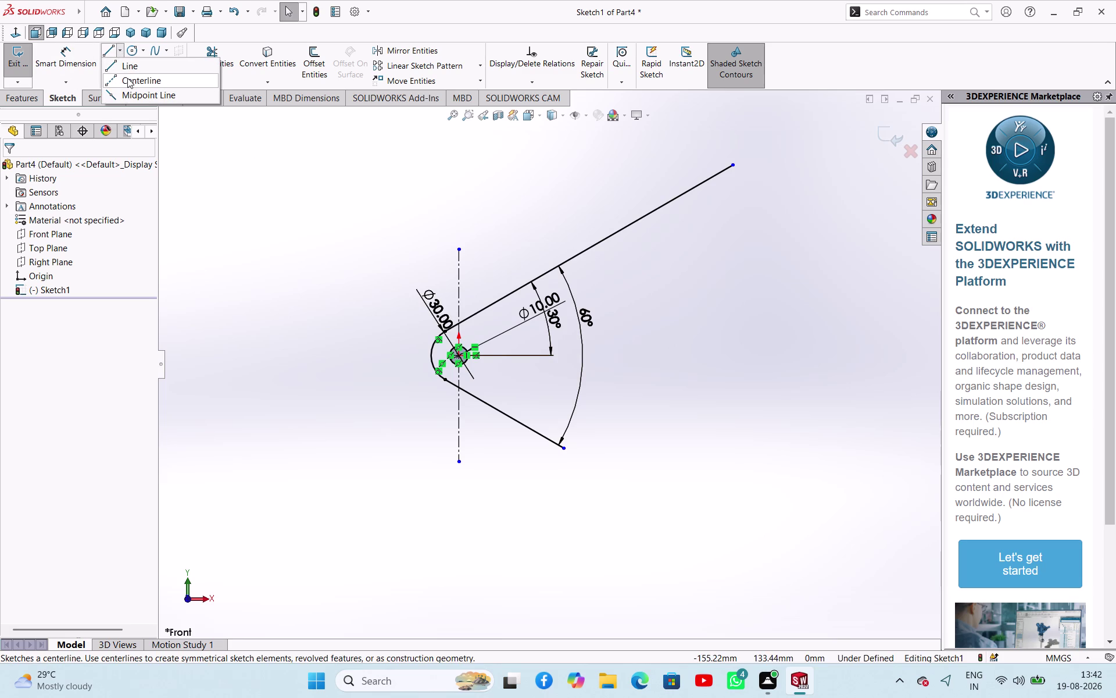
Cancel a stray centreline, then draw a construction centreline along the upper arm.
click(127, 78)
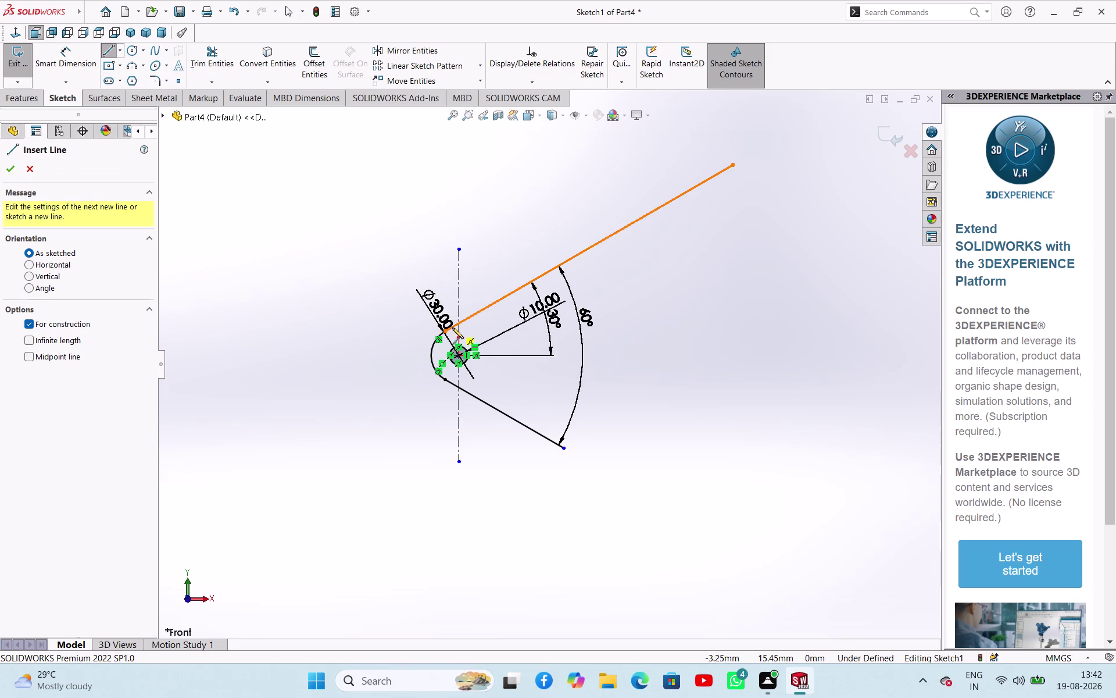
click(446, 332)
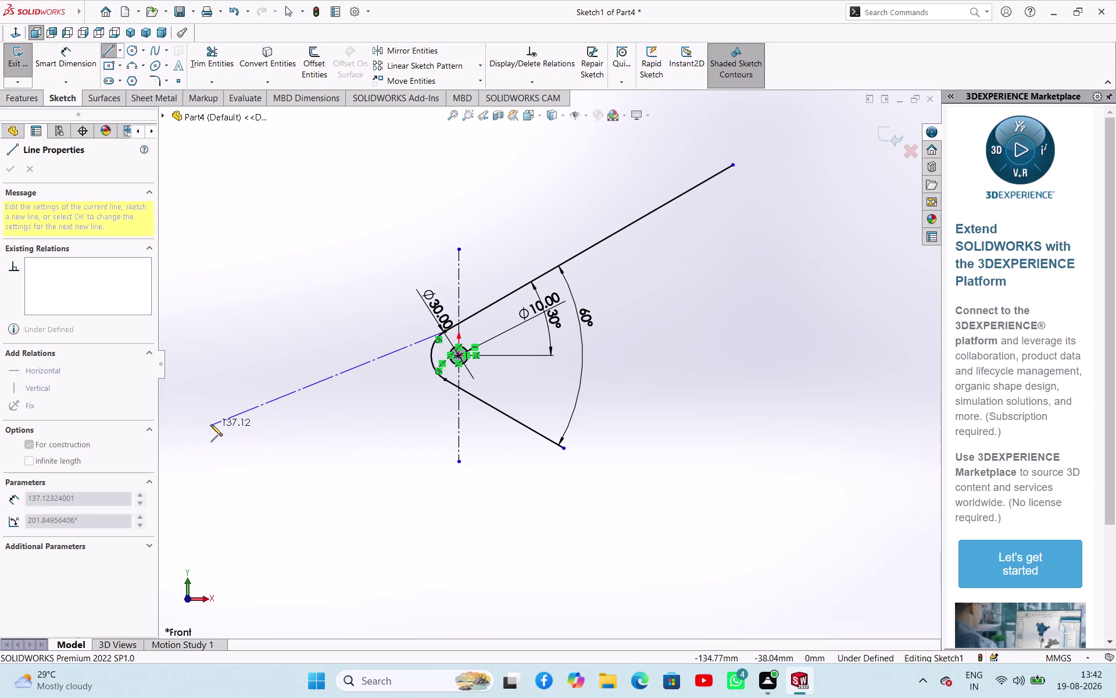
key(Escape)
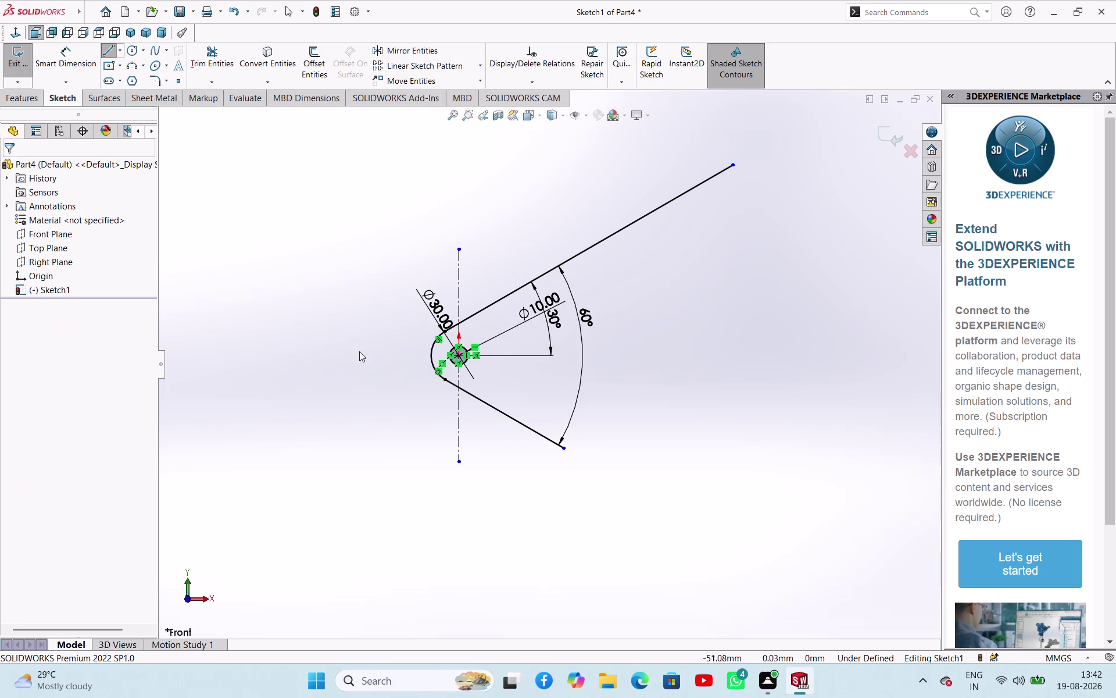
click(122, 48)
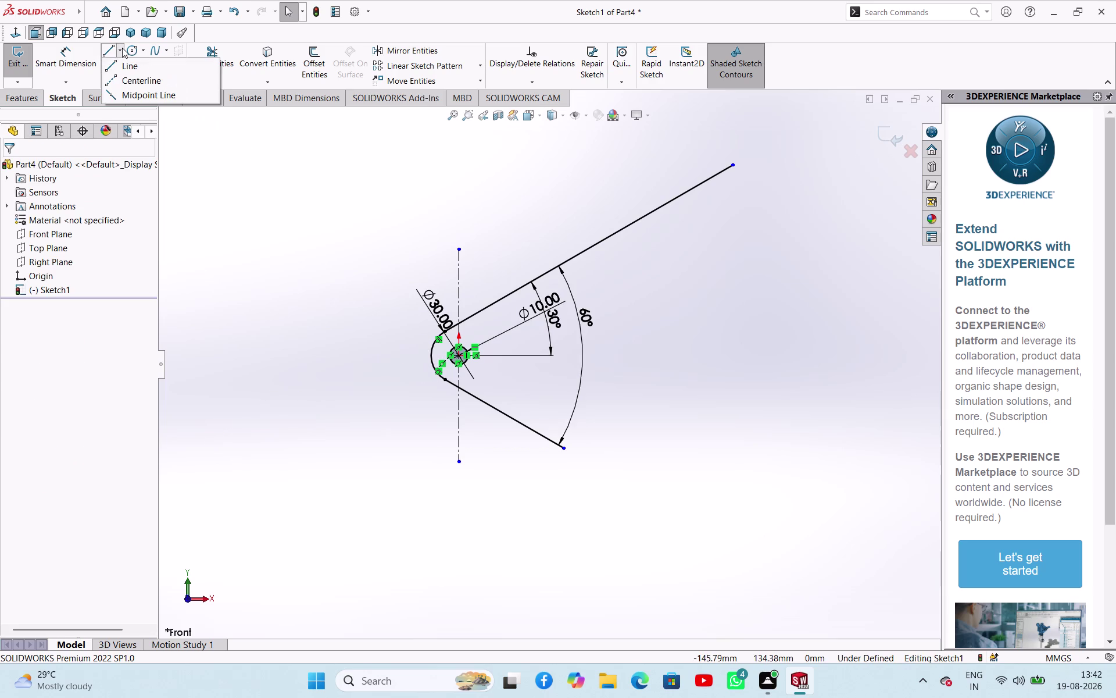
click(129, 79)
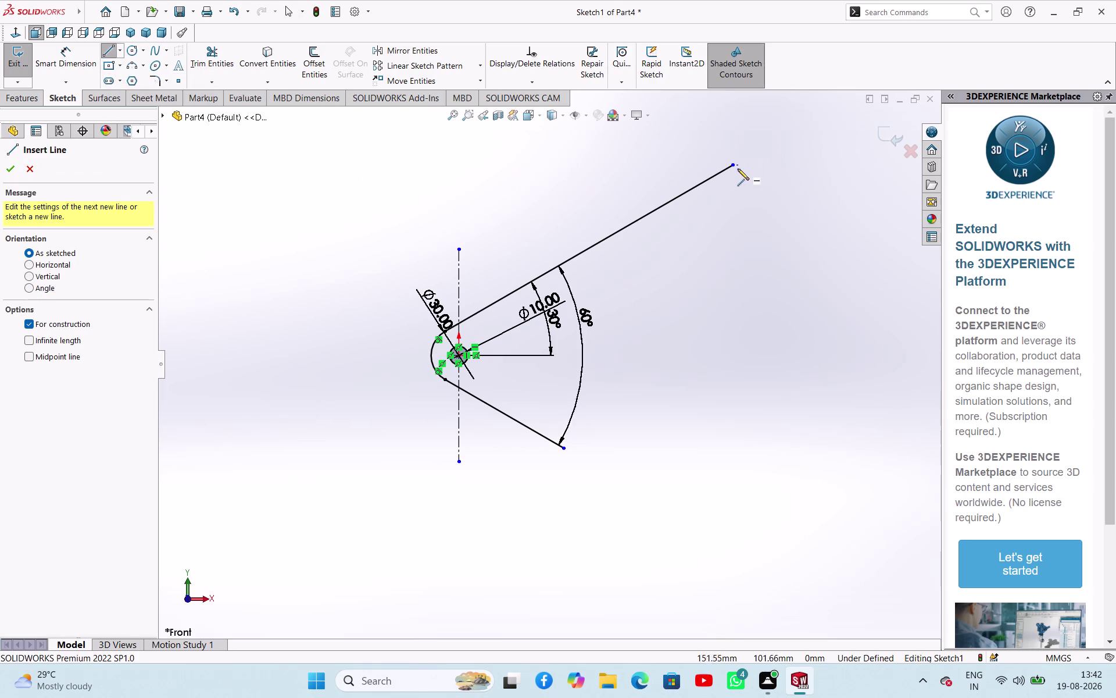
click(731, 165)
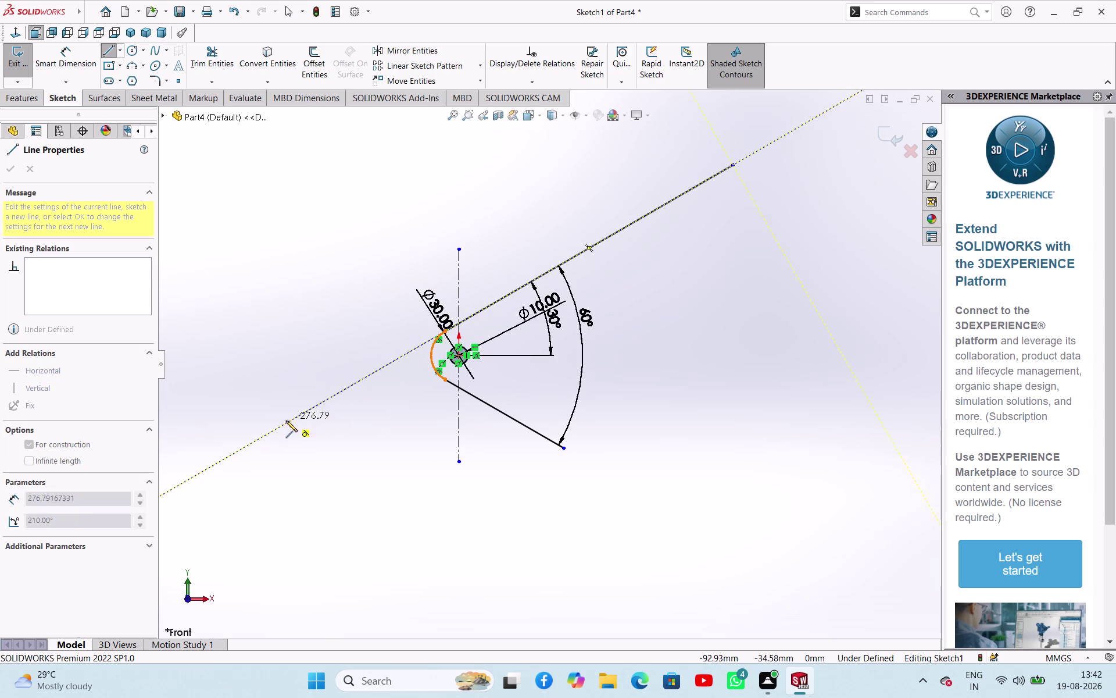
click(238, 449)
key(Escape)
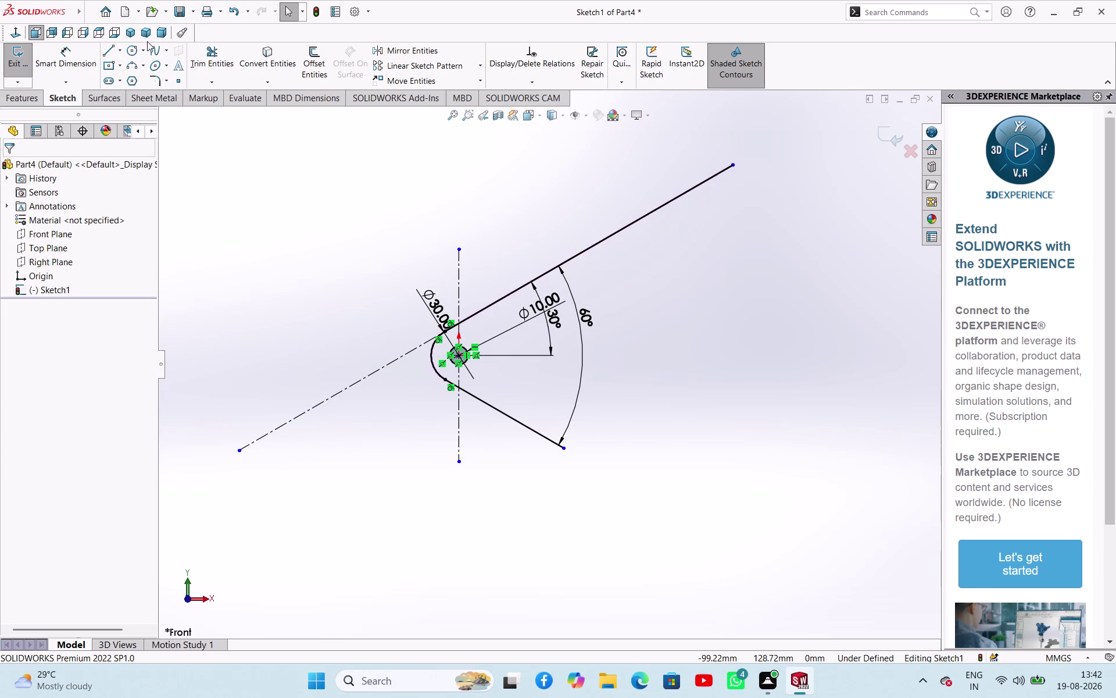
Draw a second construction centreline along the lower arm.
click(119, 50)
click(131, 79)
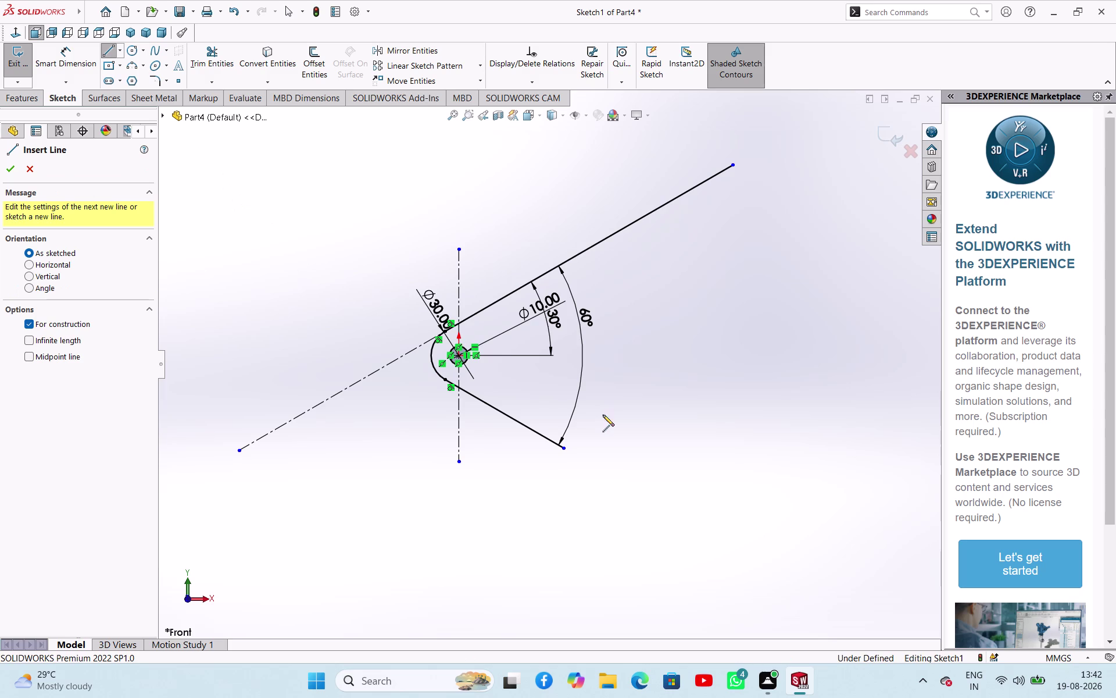
click(564, 448)
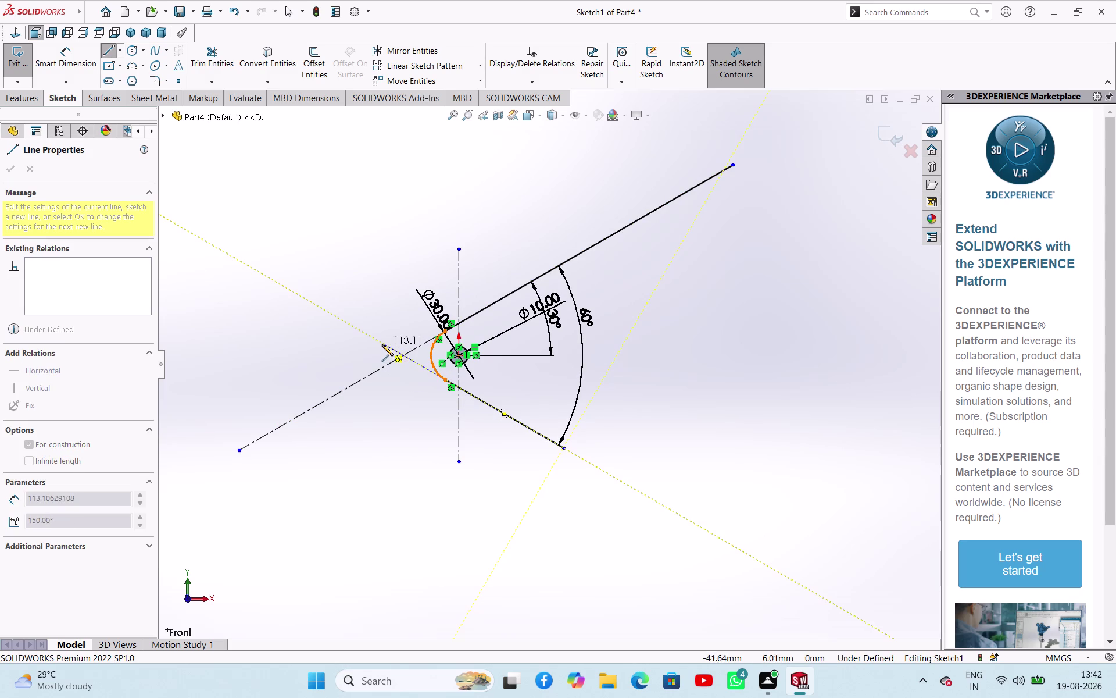
click(383, 345)
key(Escape)
Clear the selection on the long line and exit line drawing mode.
right_drag(430, 428, 427, 424)
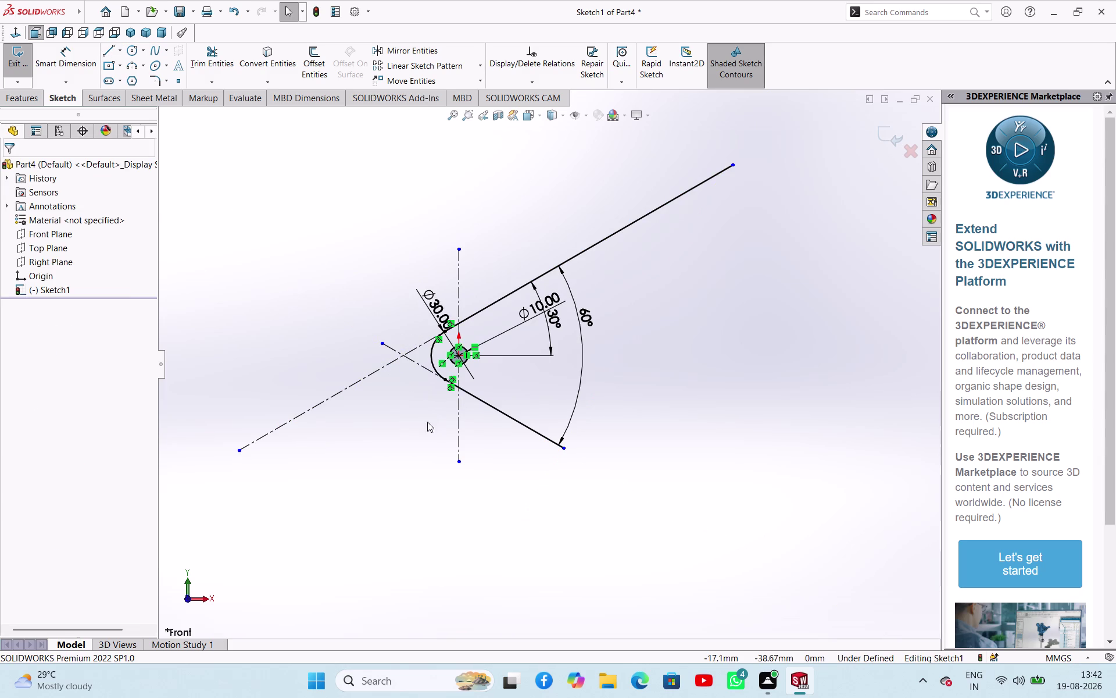
right_drag(428, 424, 422, 361)
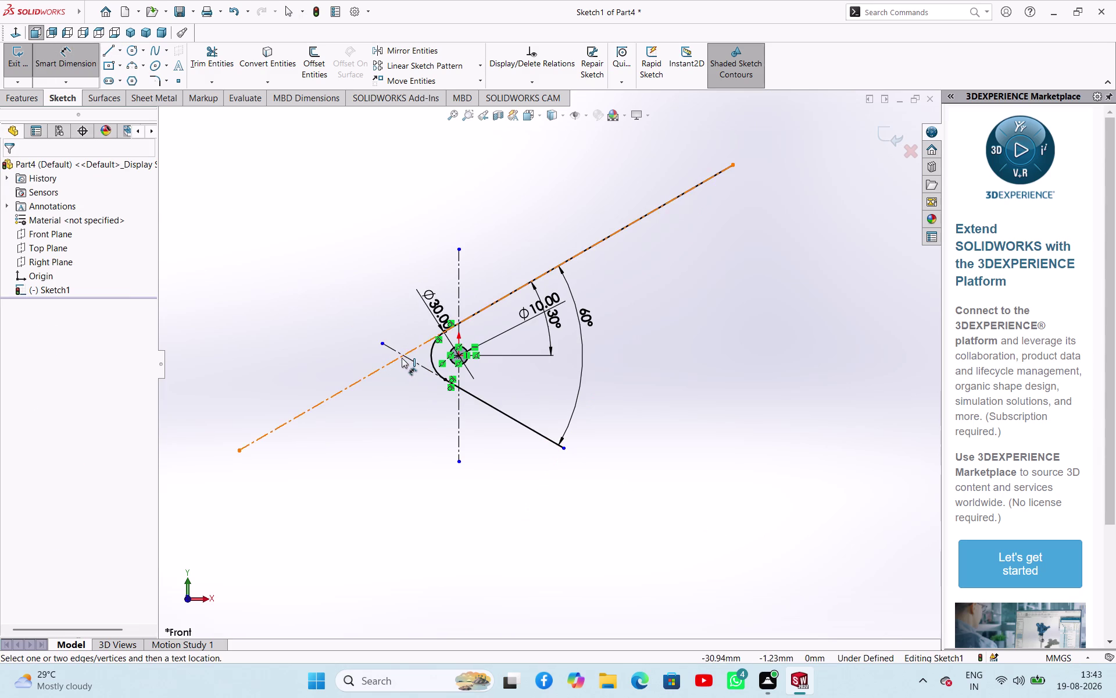
key(Escape)
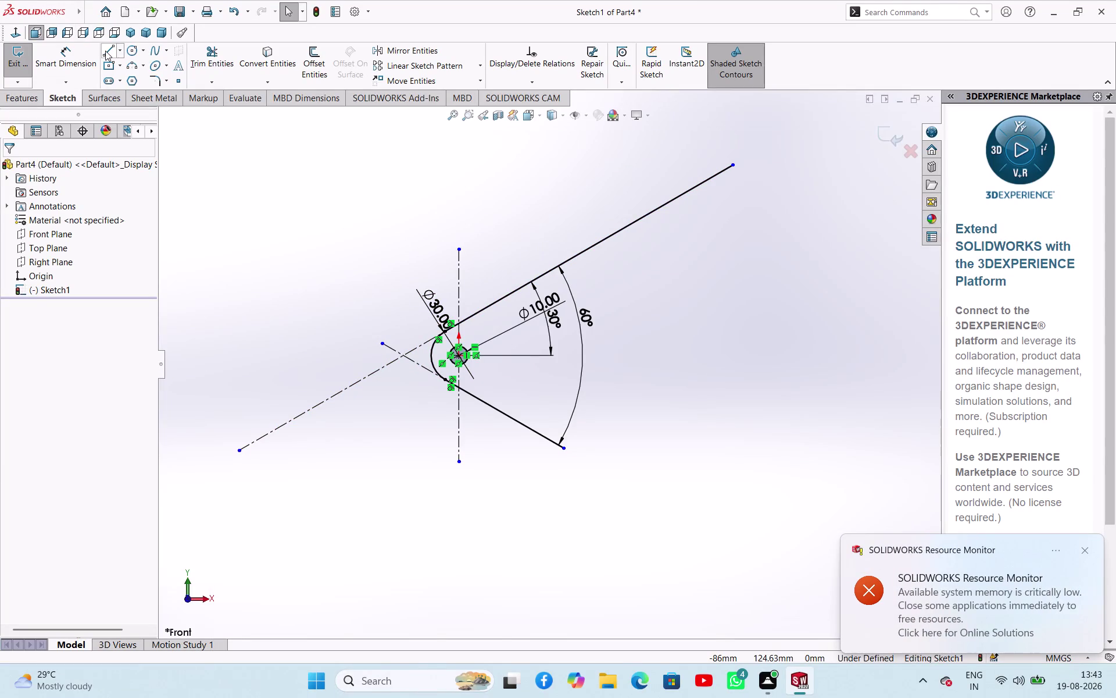
click(105, 51)
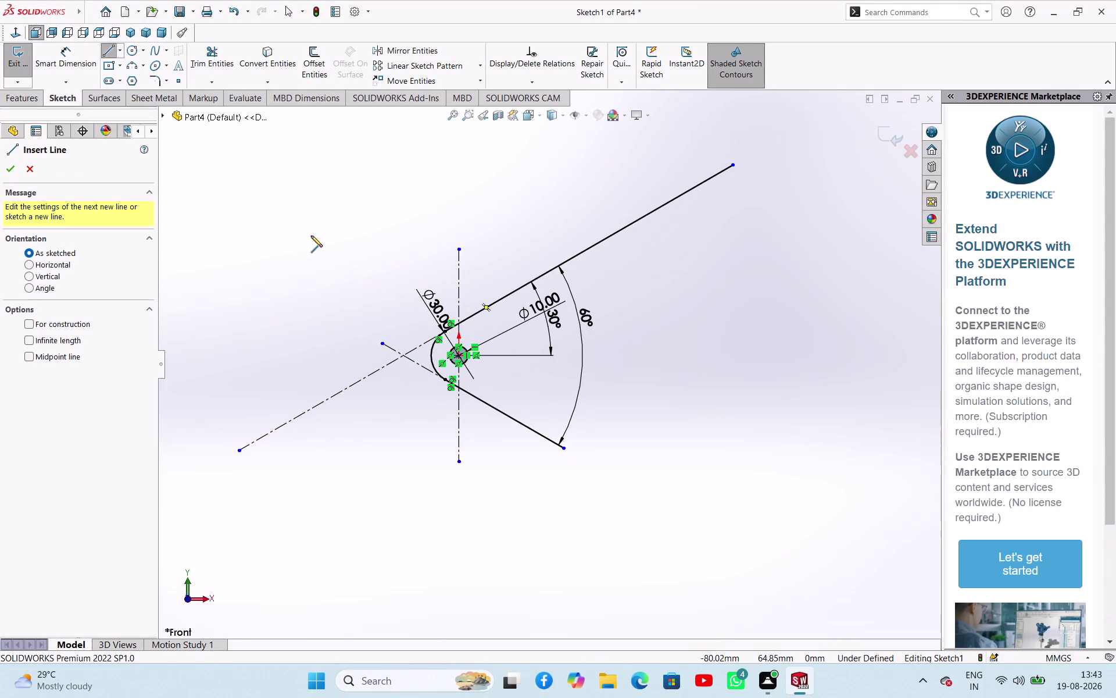
right_click(311, 236)
click(328, 245)
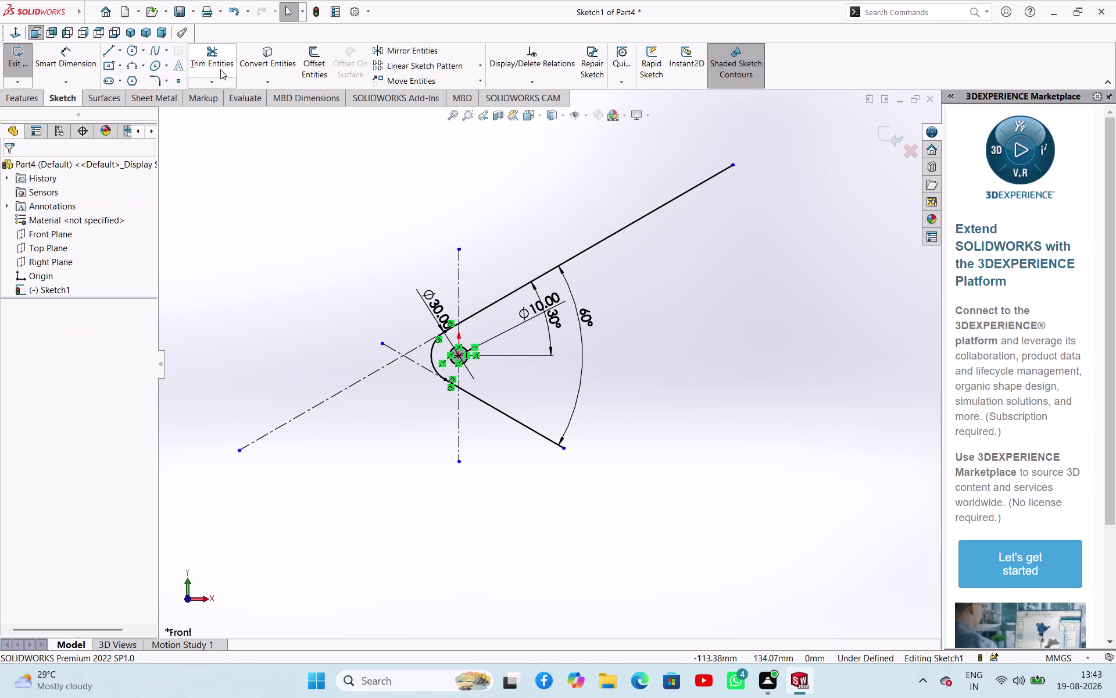
Power-trim the long line's excess beyond the bend, then return to Select.
click(216, 62)
drag(402, 330, 383, 350)
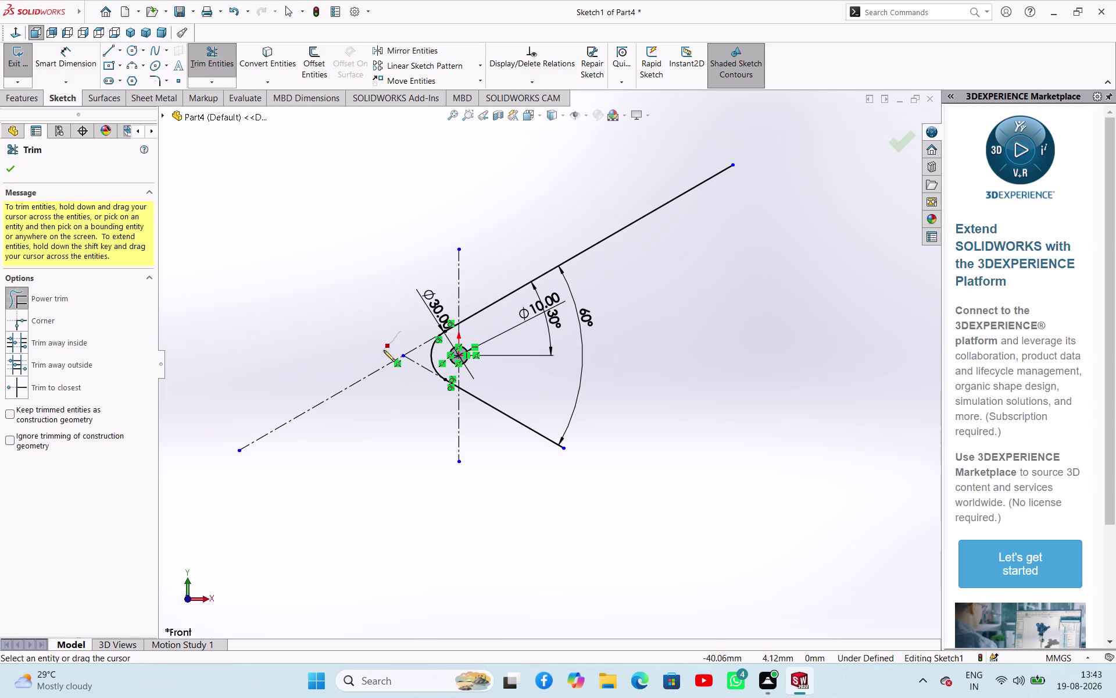
drag(383, 351, 384, 369)
right_click(311, 274)
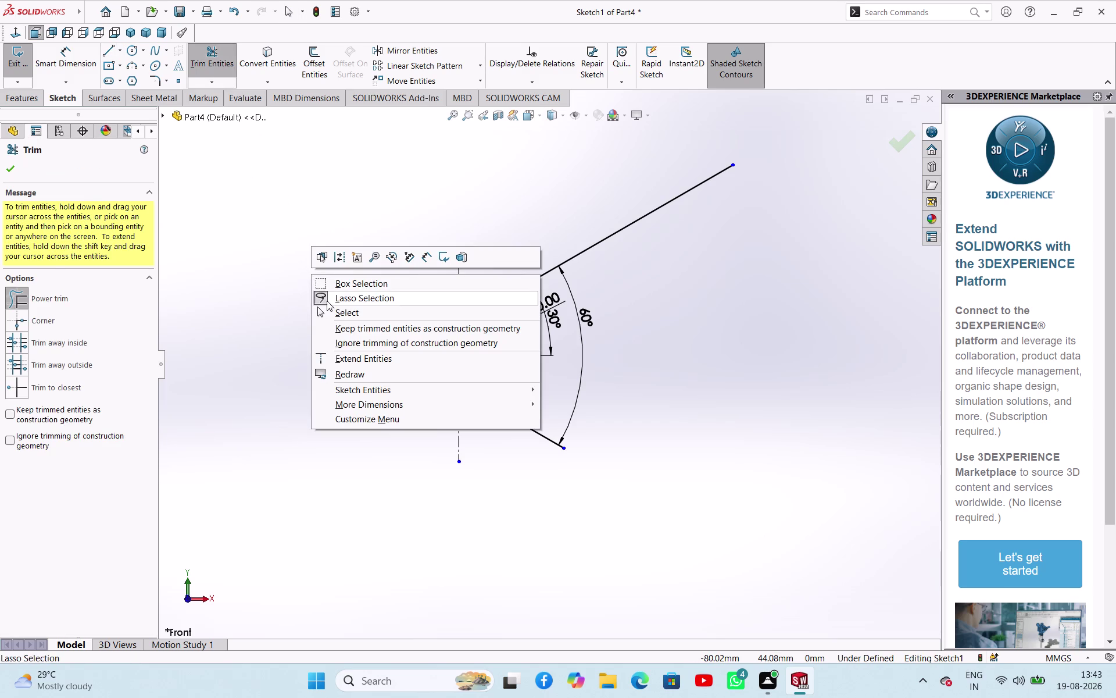
click(329, 315)
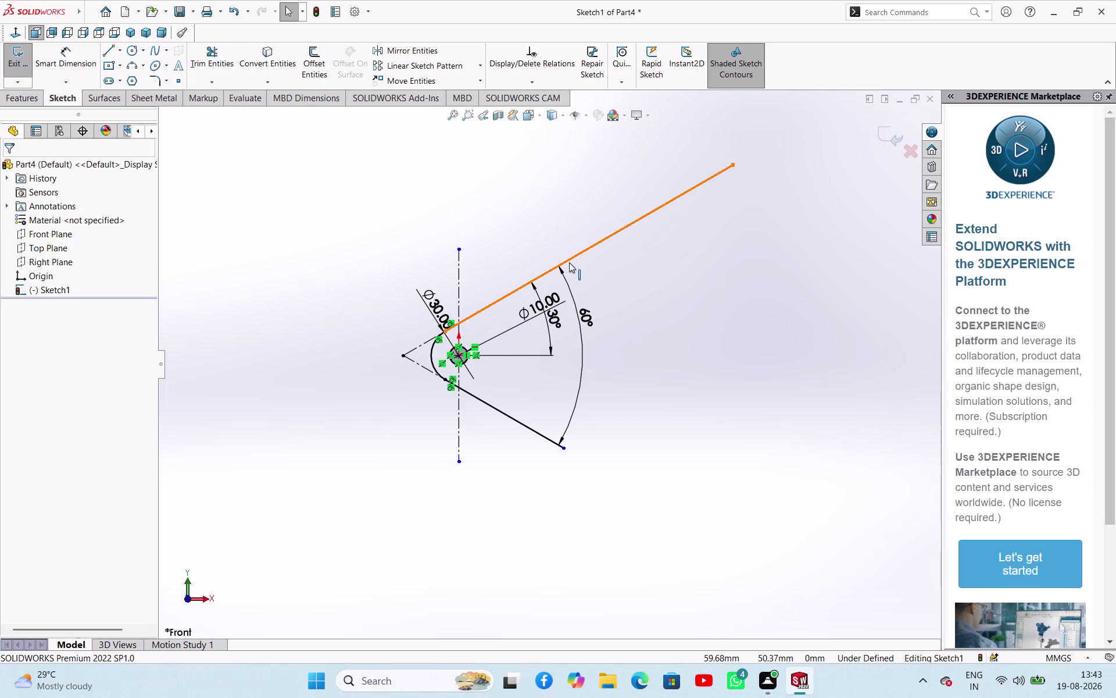
Drag the upper and lower arm end points so both arms meet near the arc.
click(421, 346)
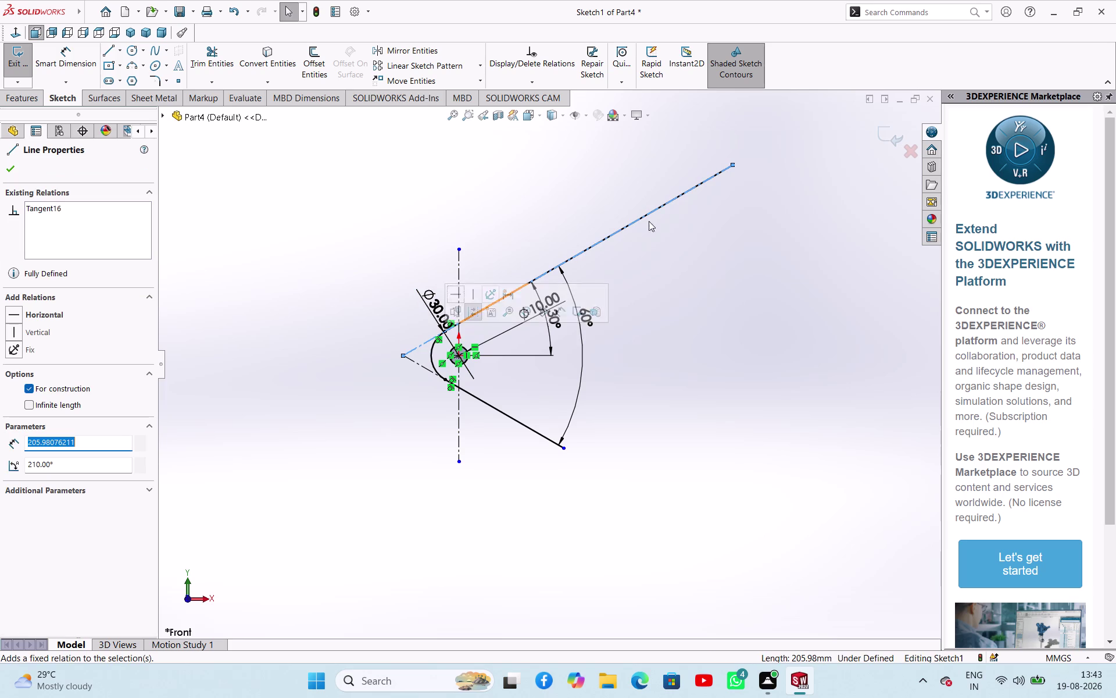
drag(734, 164, 703, 180)
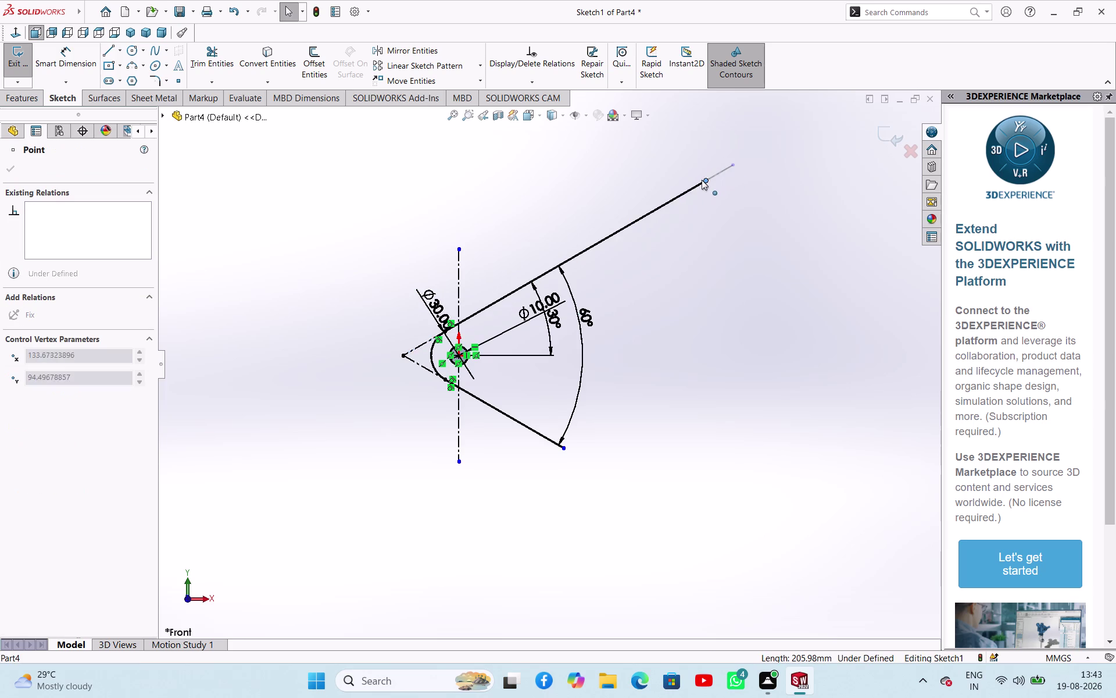
drag(702, 179, 461, 326)
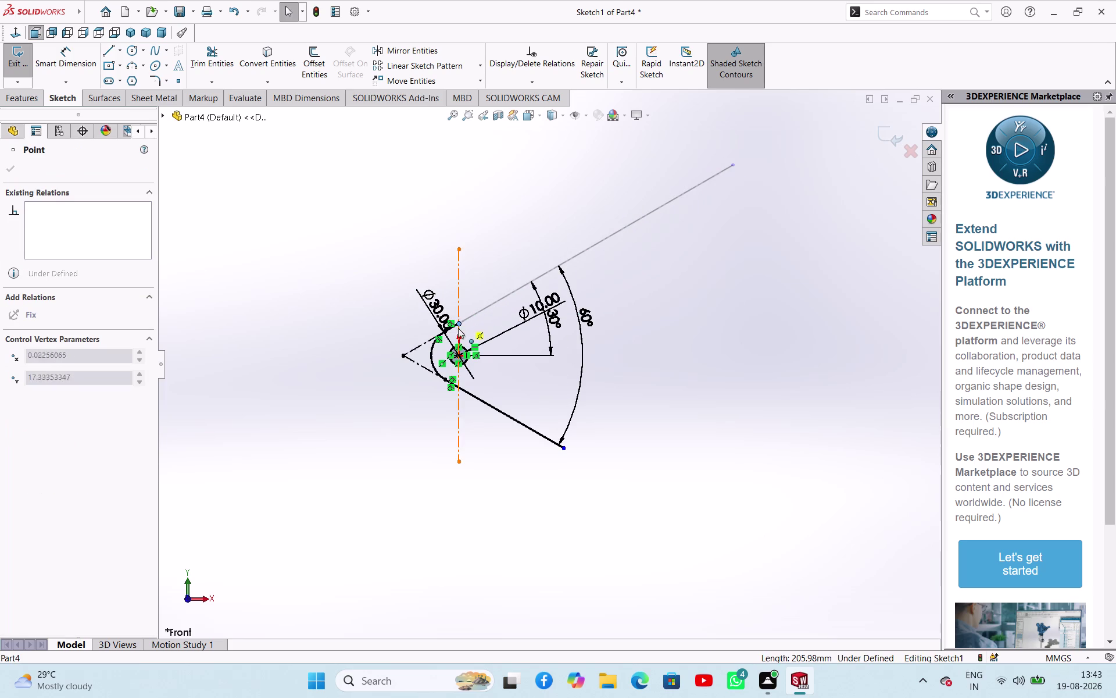
drag(461, 326, 447, 334)
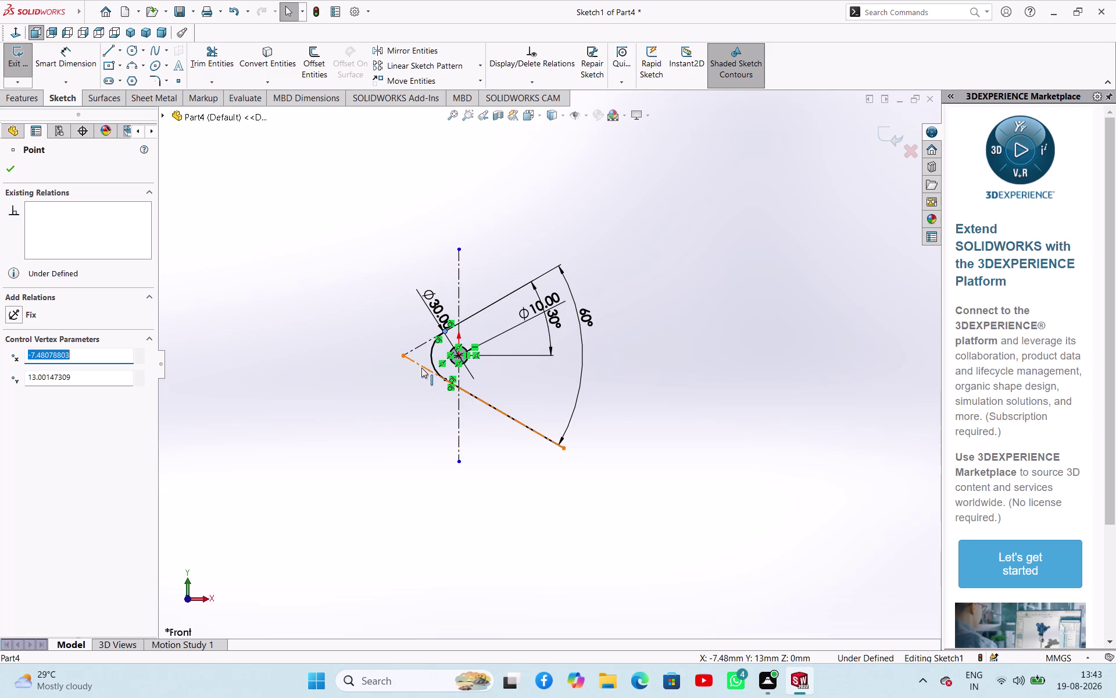
click(422, 368)
drag(565, 450, 560, 447)
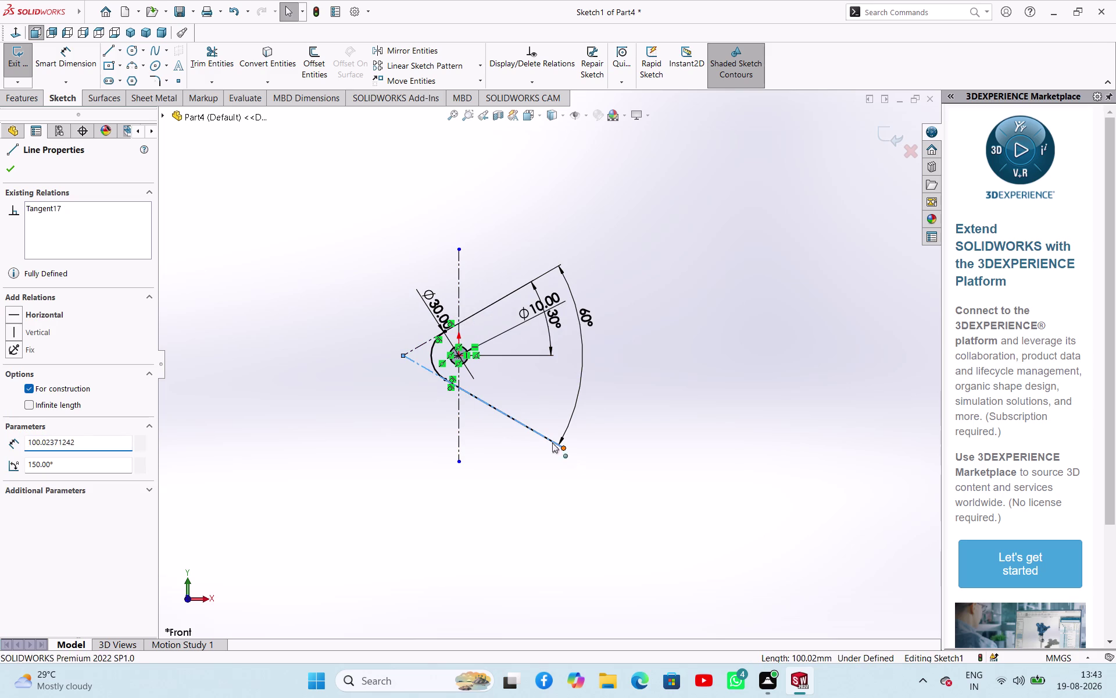
drag(560, 447, 447, 382)
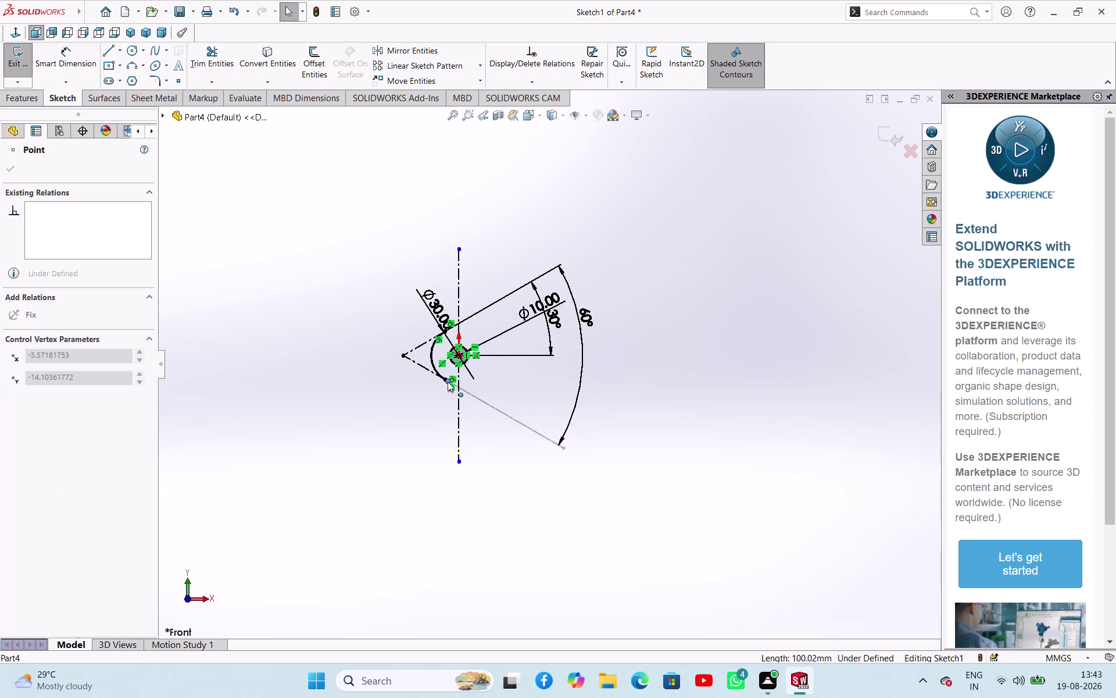
drag(448, 382, 462, 386)
click(334, 388)
right_drag(313, 328, 332, 267)
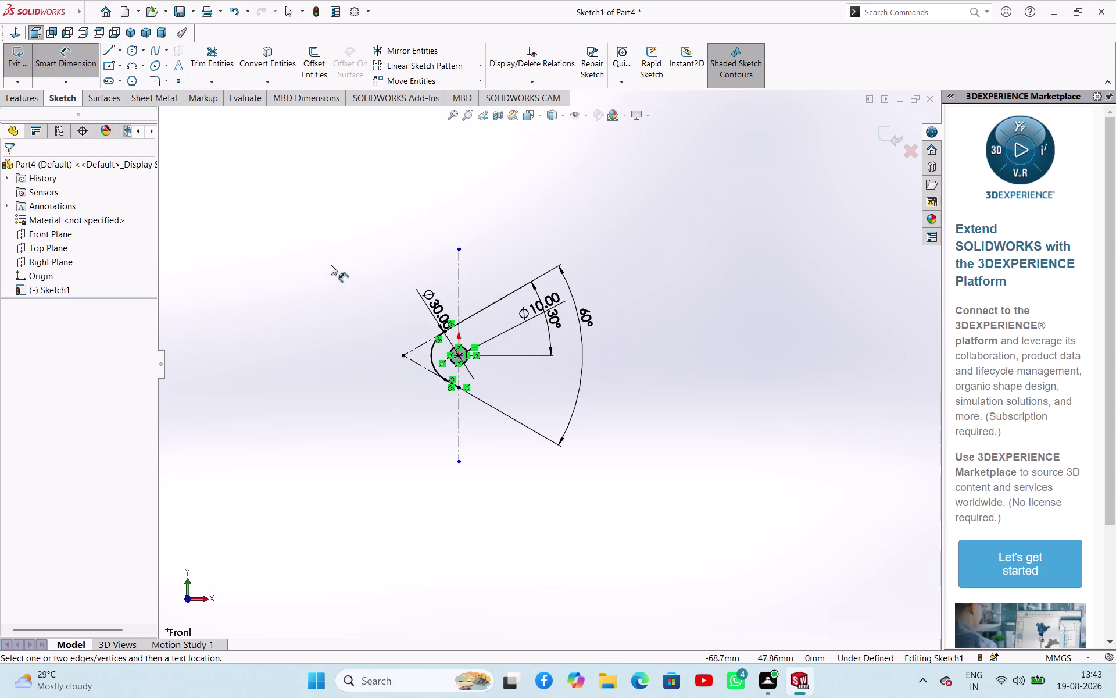
Select the apex point at the bend, then clear the selection.
right_drag(332, 267, 331, 265)
click(405, 355)
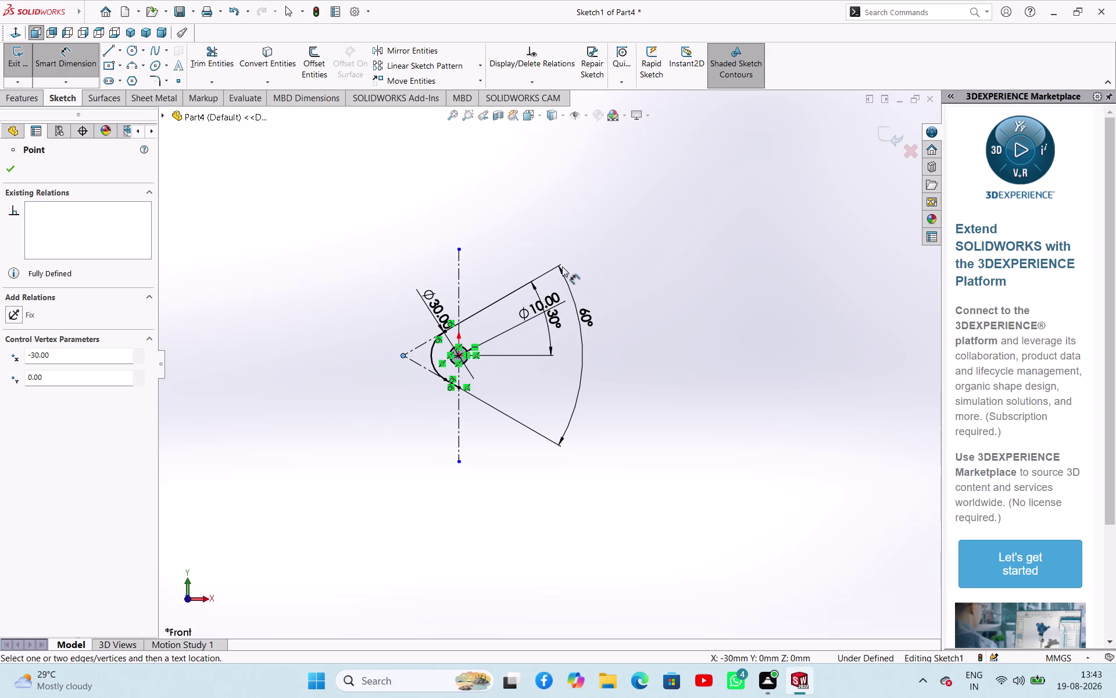
key(Escape)
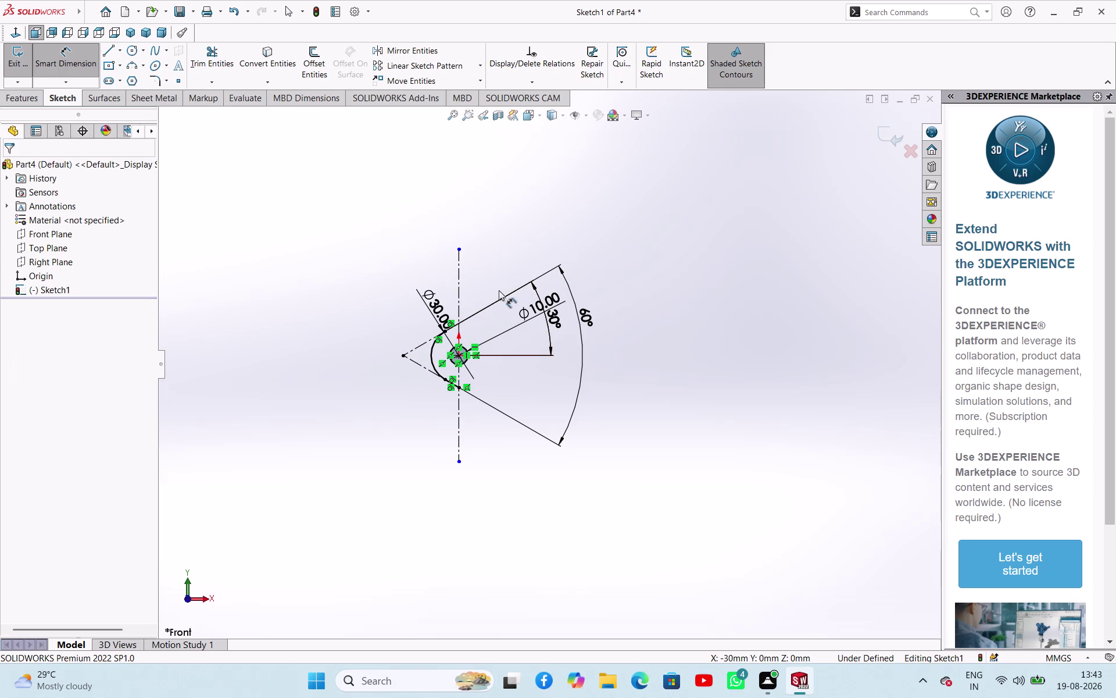
key(Escape)
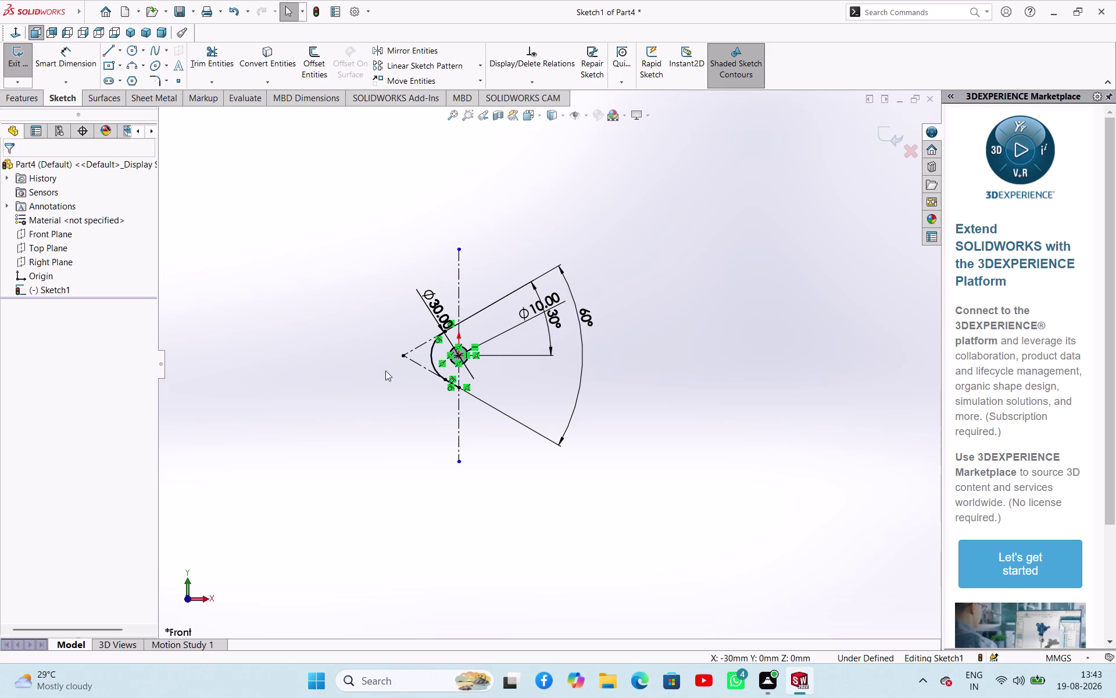
right_drag(364, 382, 352, 359)
key(Escape)
key(Escape)
key(Escape)
key(Escape)
key(Escape)
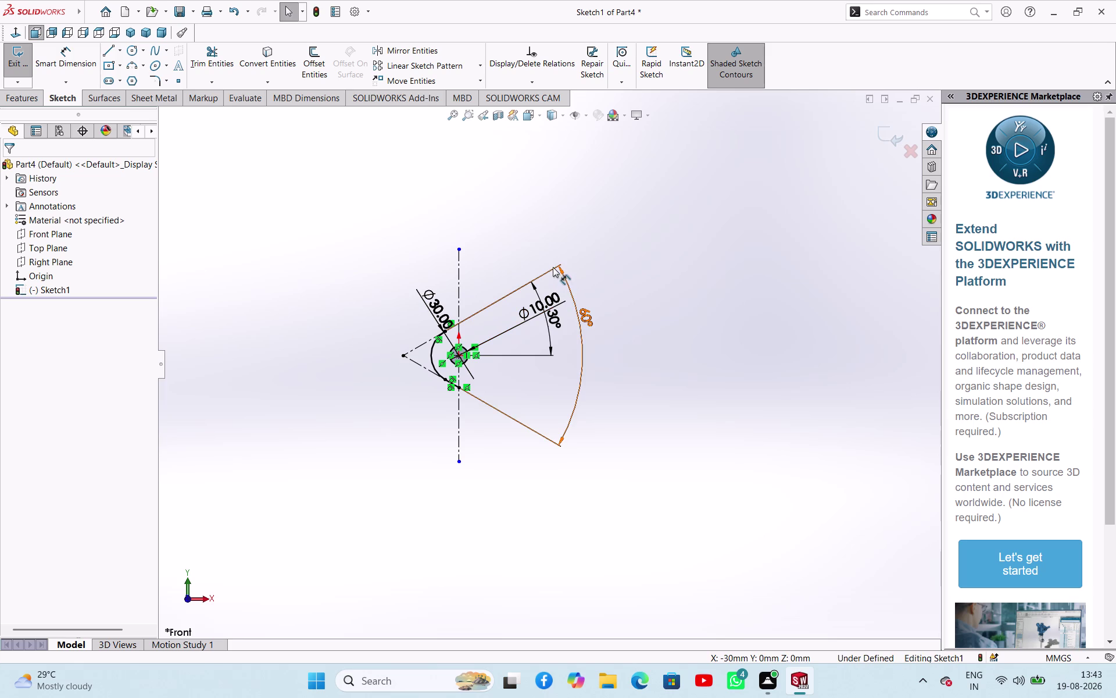
key(Escape)
Delete the 60° angle dimension, then the 30° dimension and arm lines.
click(587, 320)
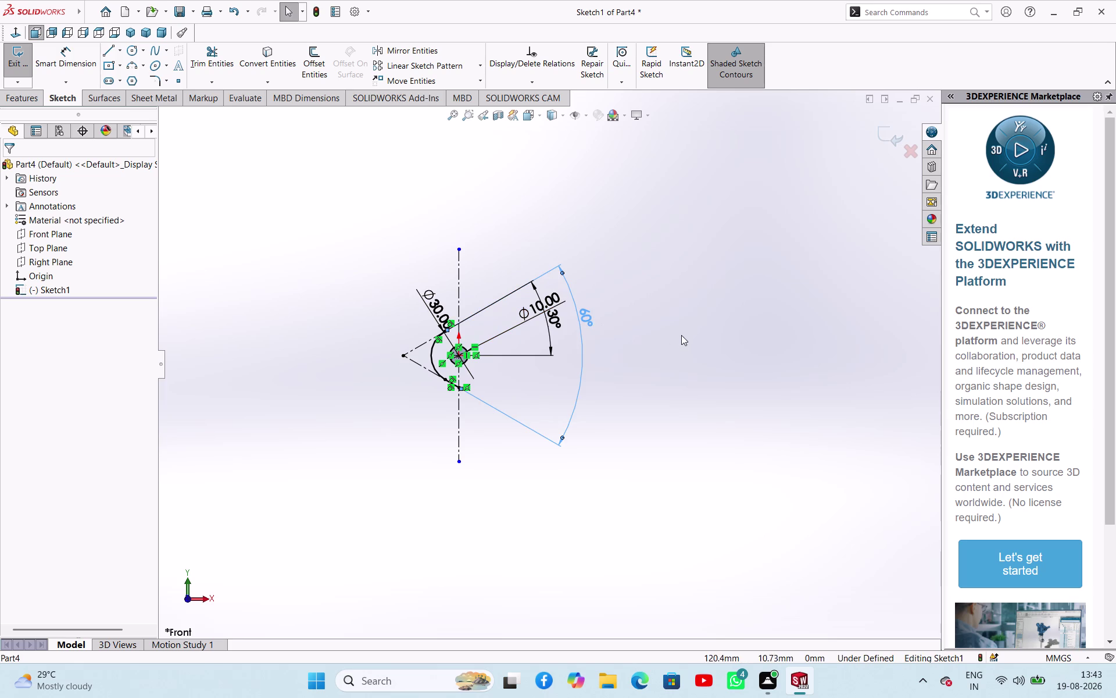
key(Delete)
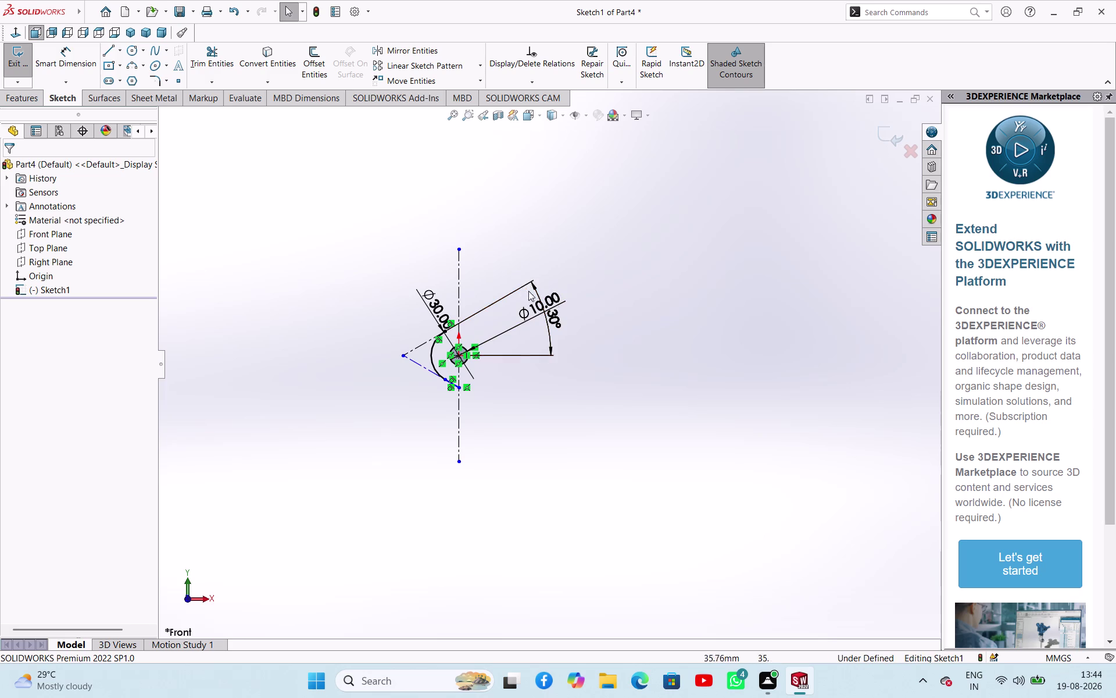
click(560, 323)
click(554, 323)
key(Delete)
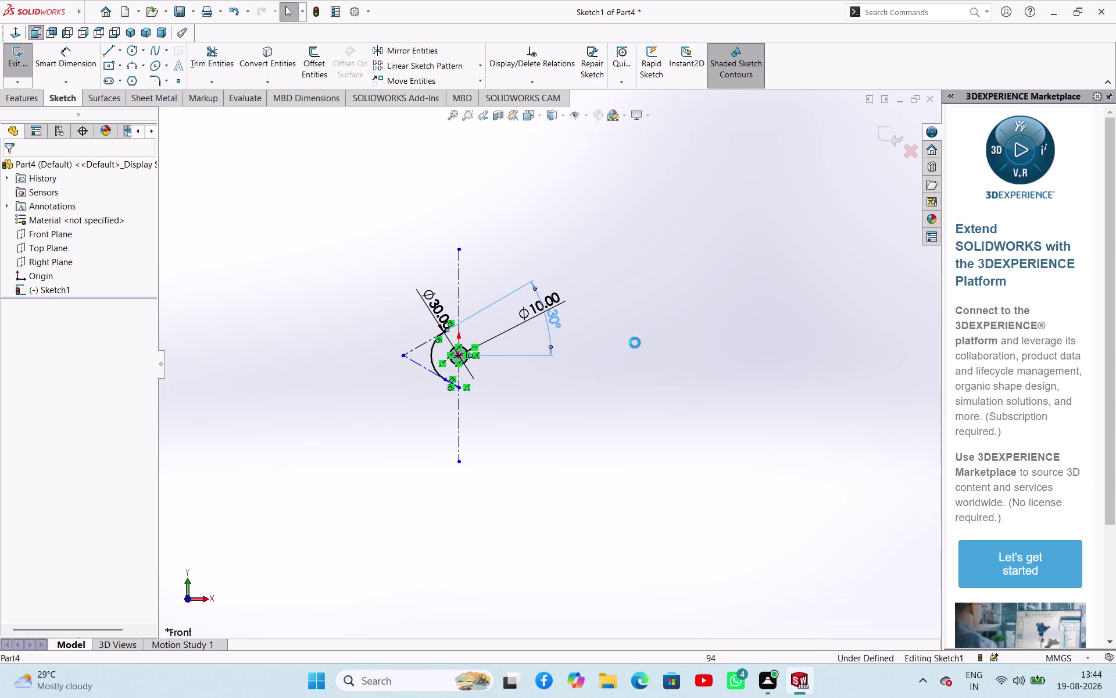
scroll(down, 3)
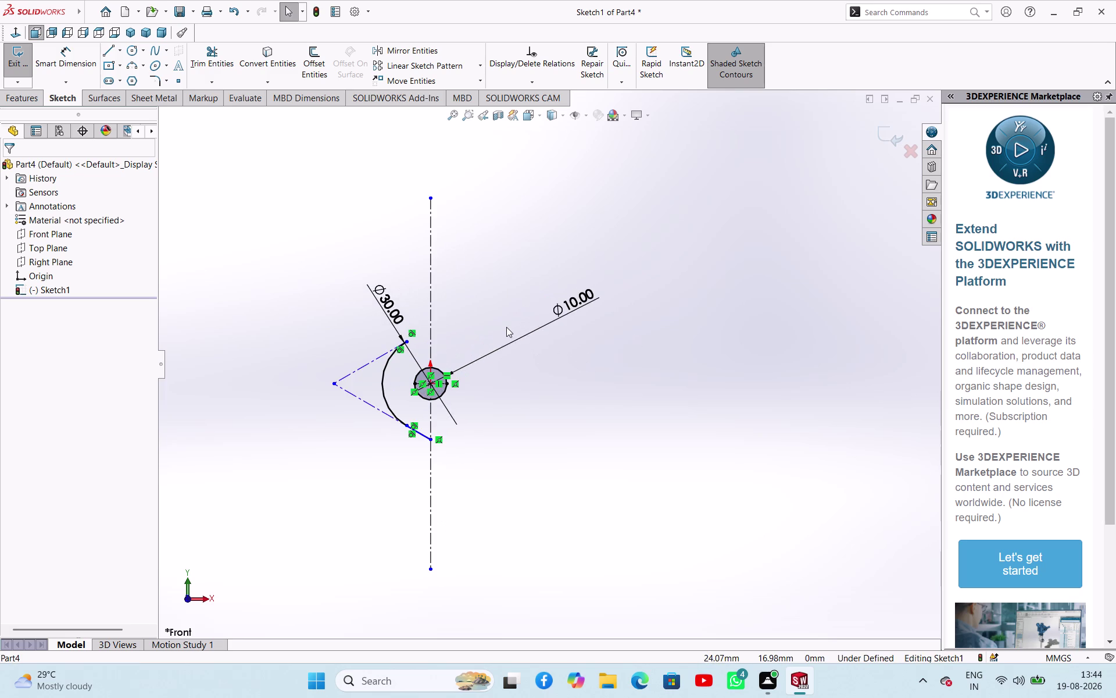
scroll(up, 3)
scroll(down, 3)
scroll(up, 3)
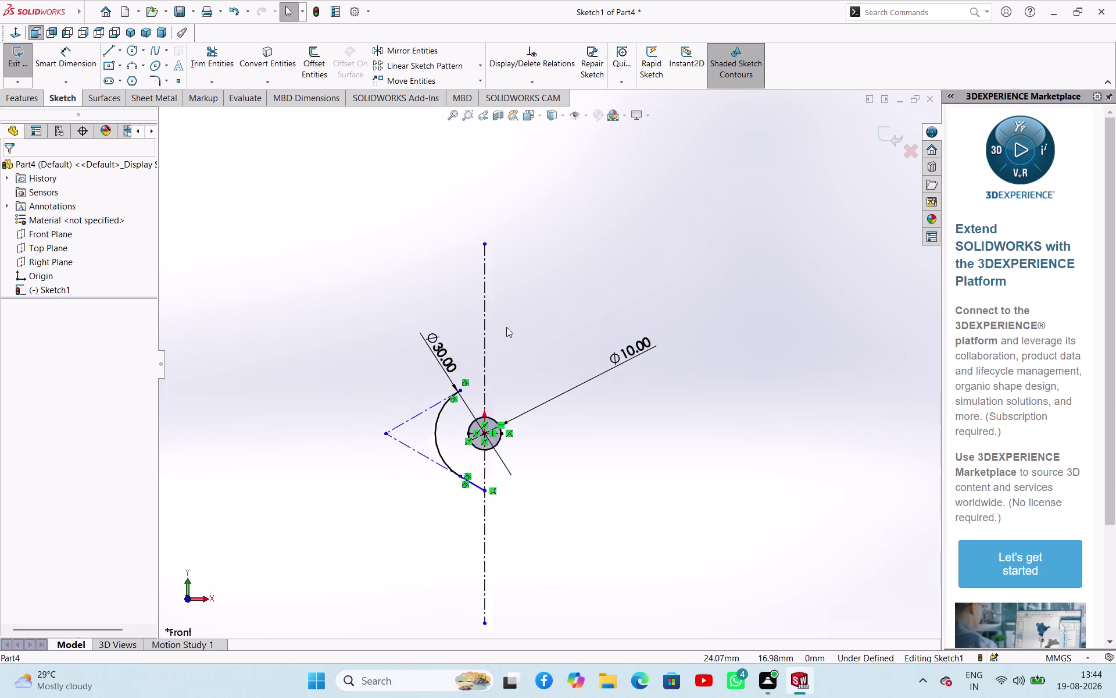
scroll(up, 3)
Sketch a new upper arm line from the apex out to the upper right.
click(108, 51)
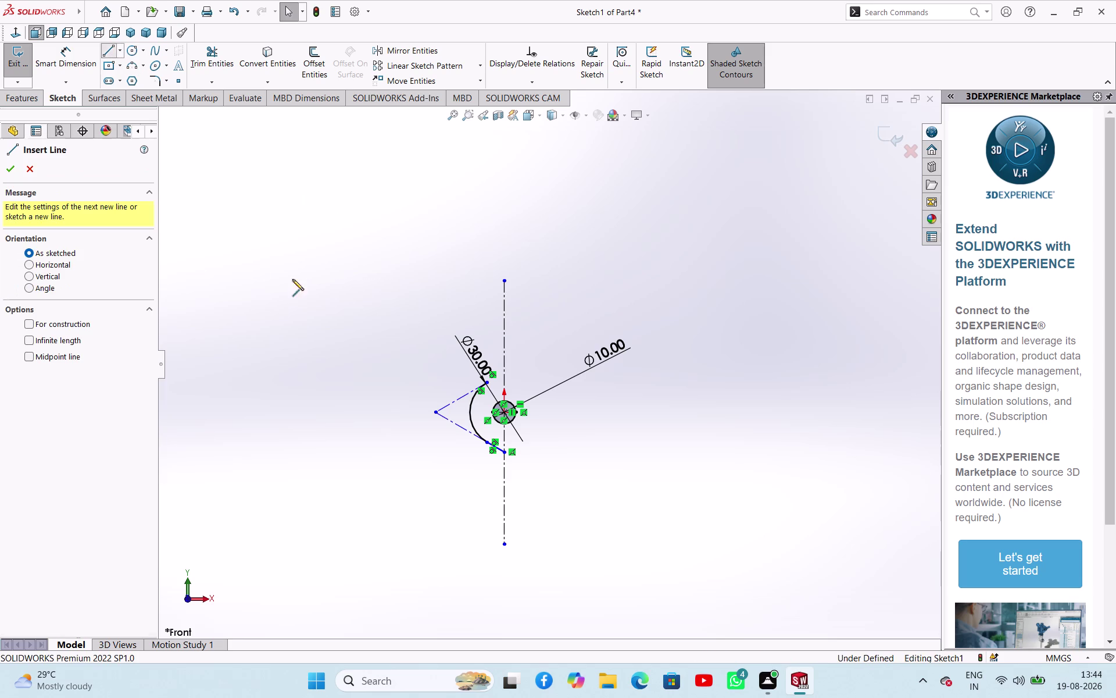
click(489, 383)
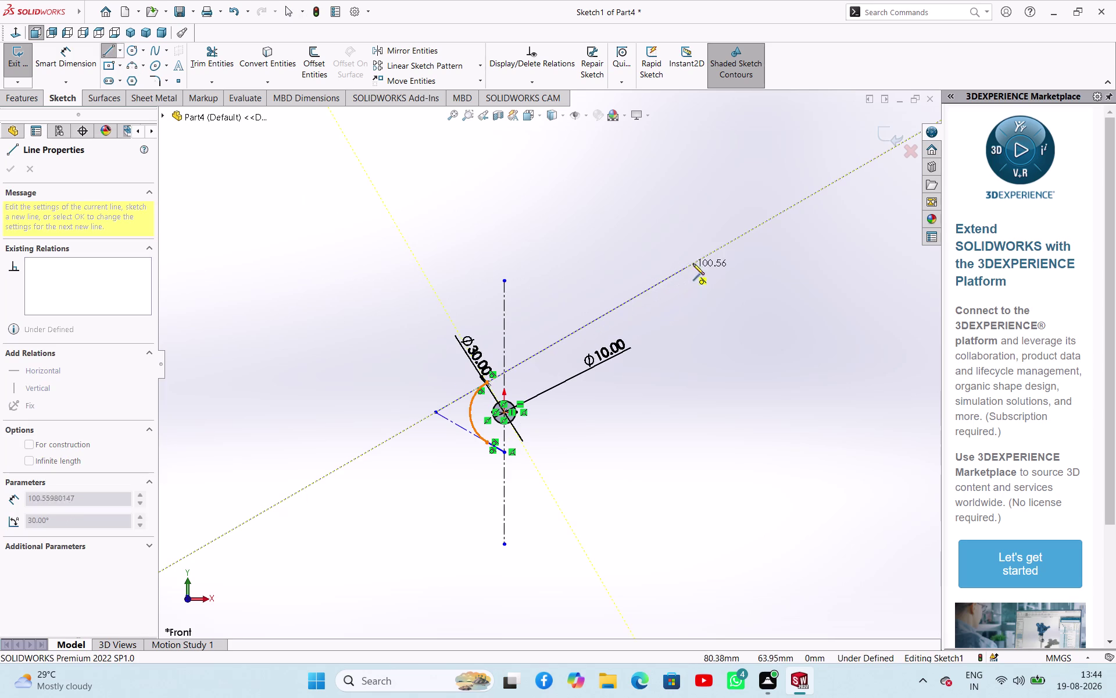
click(706, 257)
right_click(684, 318)
click(690, 322)
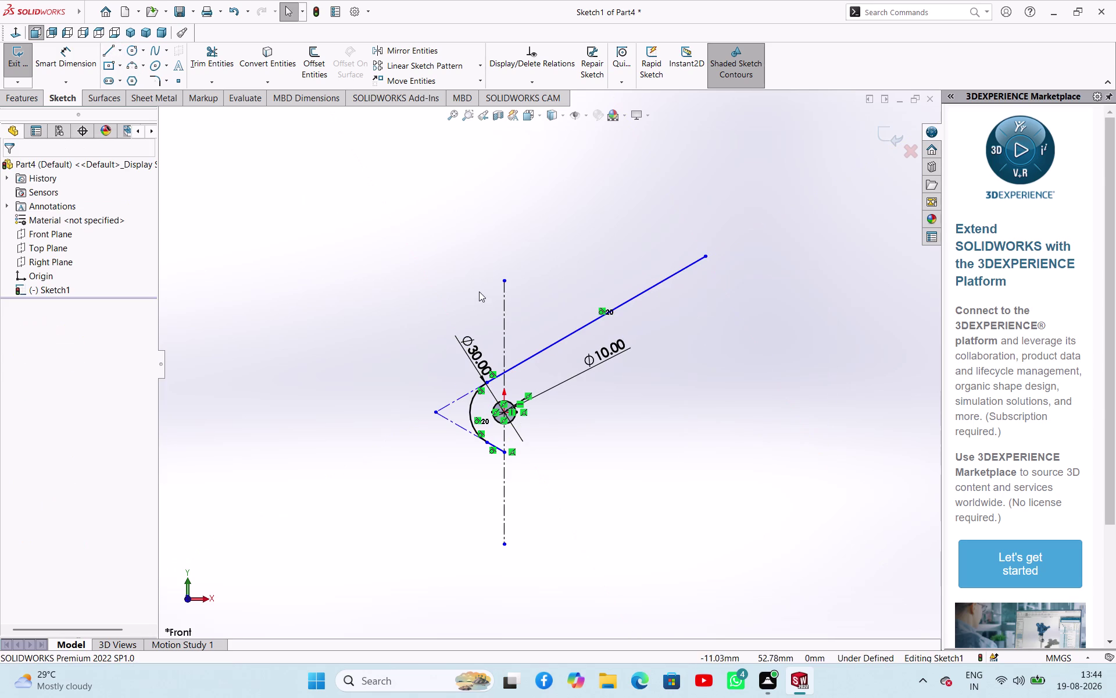
Dimension the upper arm line from apex to far end as 180 mm.
click(479, 291)
right_drag(328, 409, 318, 317)
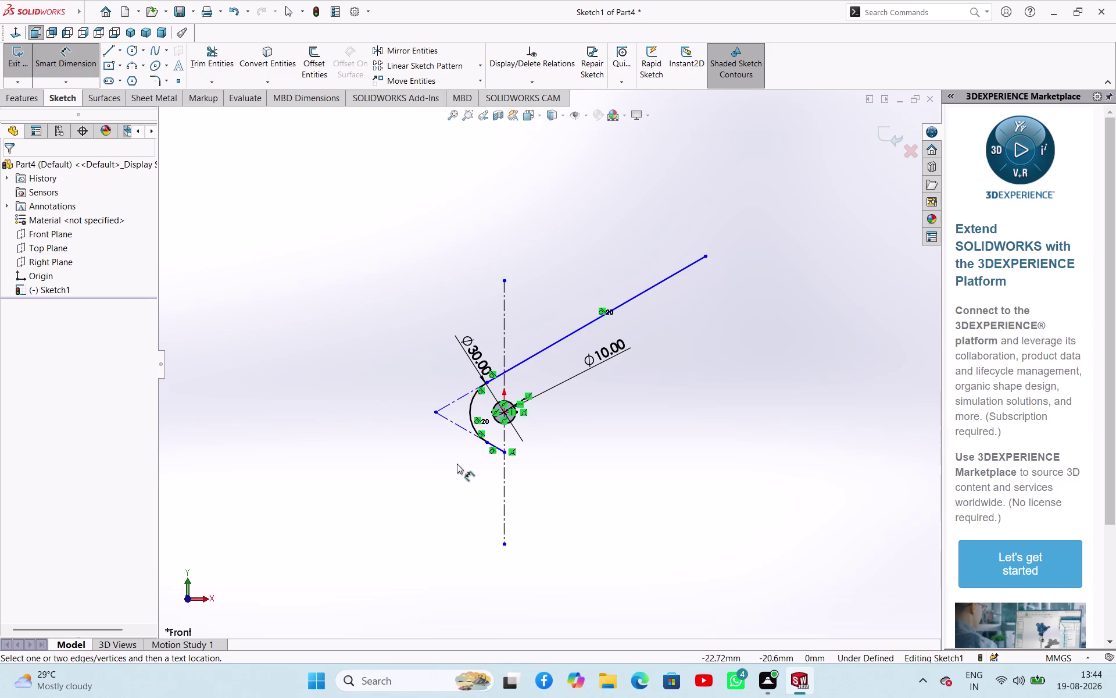
click(435, 411)
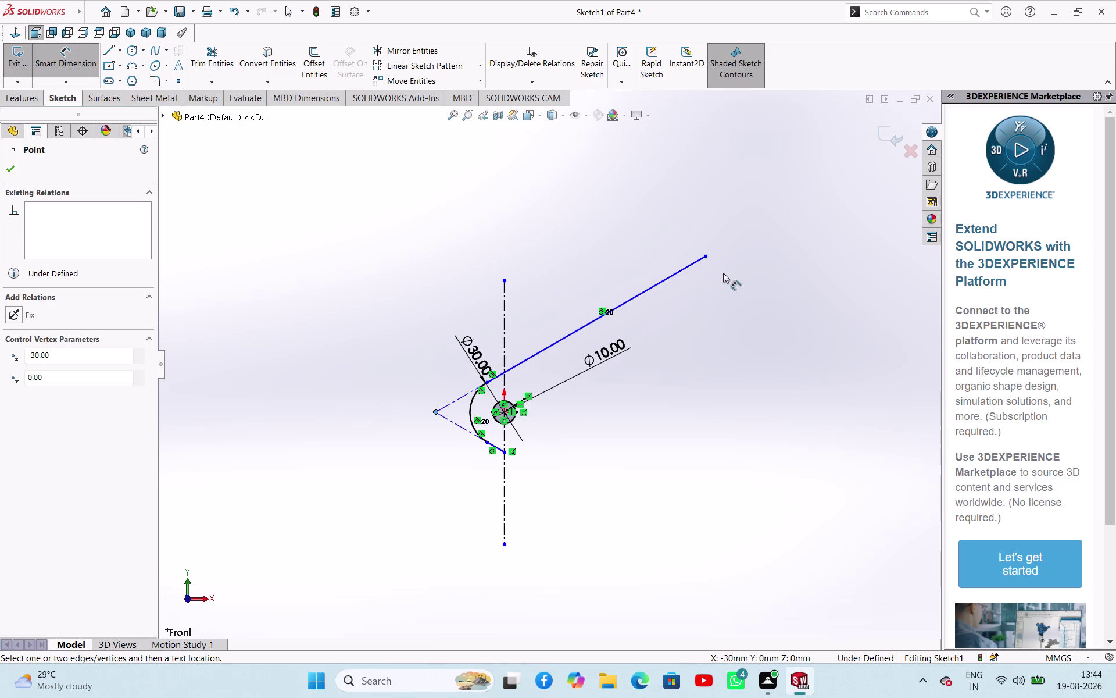
click(703, 256)
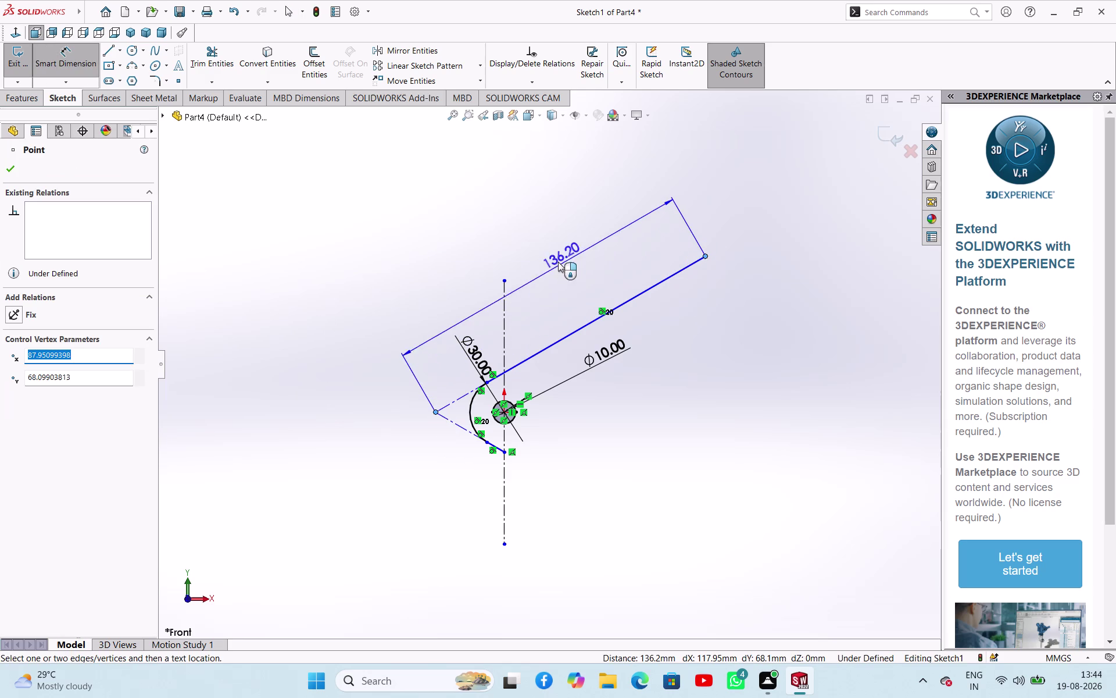
click(561, 278)
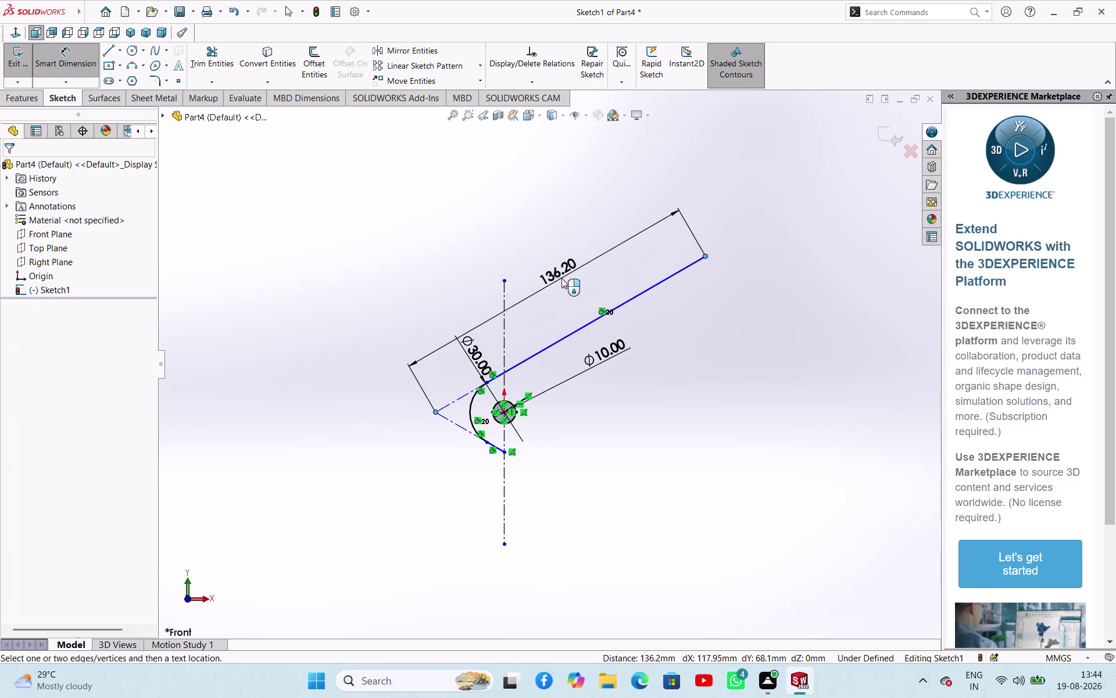
text(180)
key(Return)
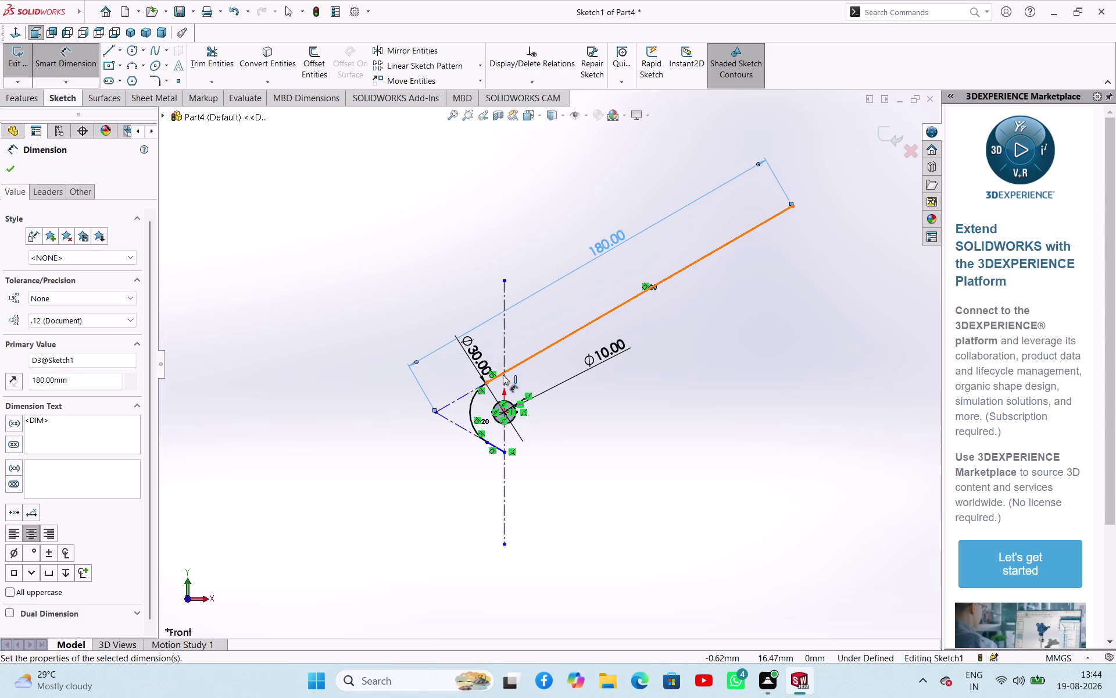
right_click(315, 383)
click(333, 423)
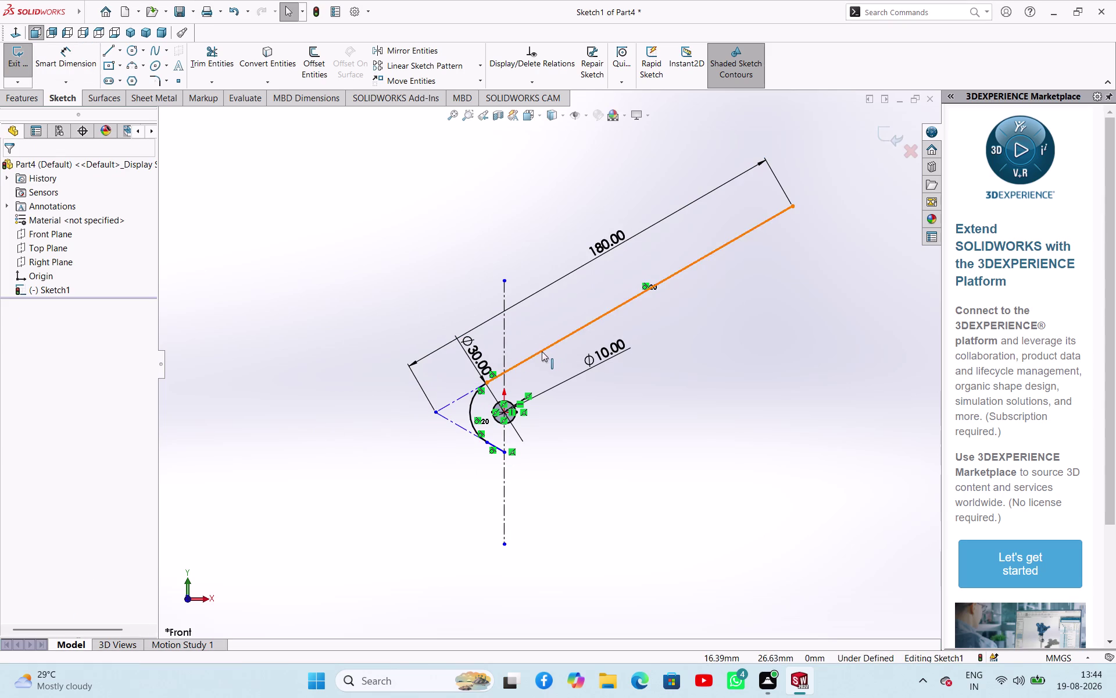
click(118, 48)
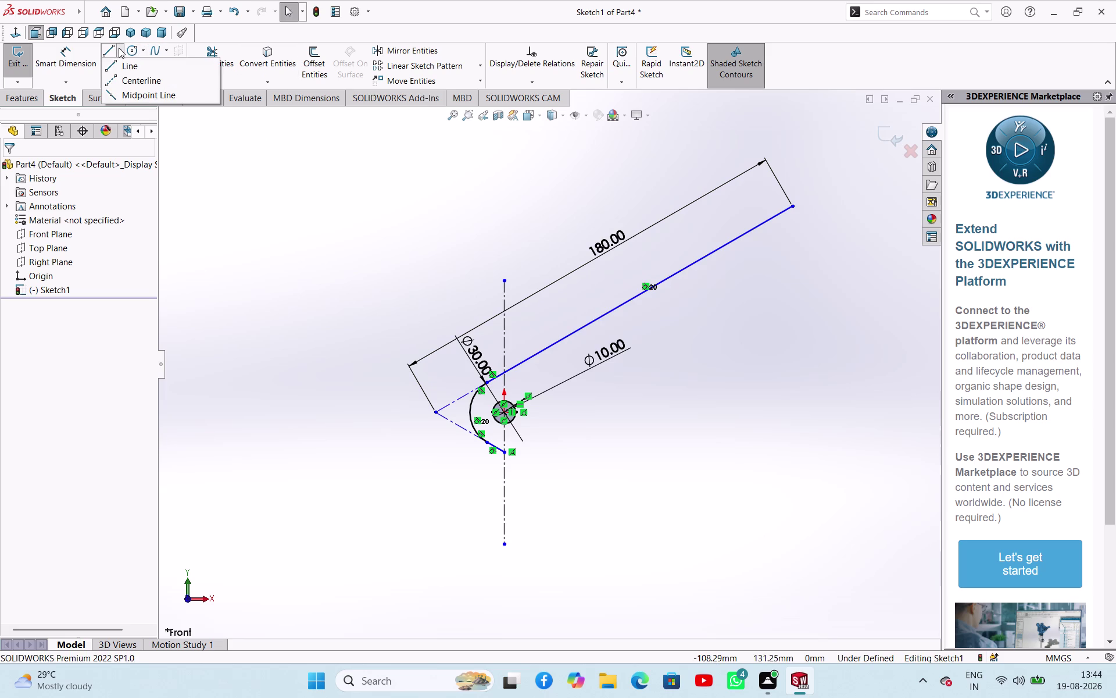
Draw a horizontal construction centreline from the pin hole centre to the right.
click(132, 74)
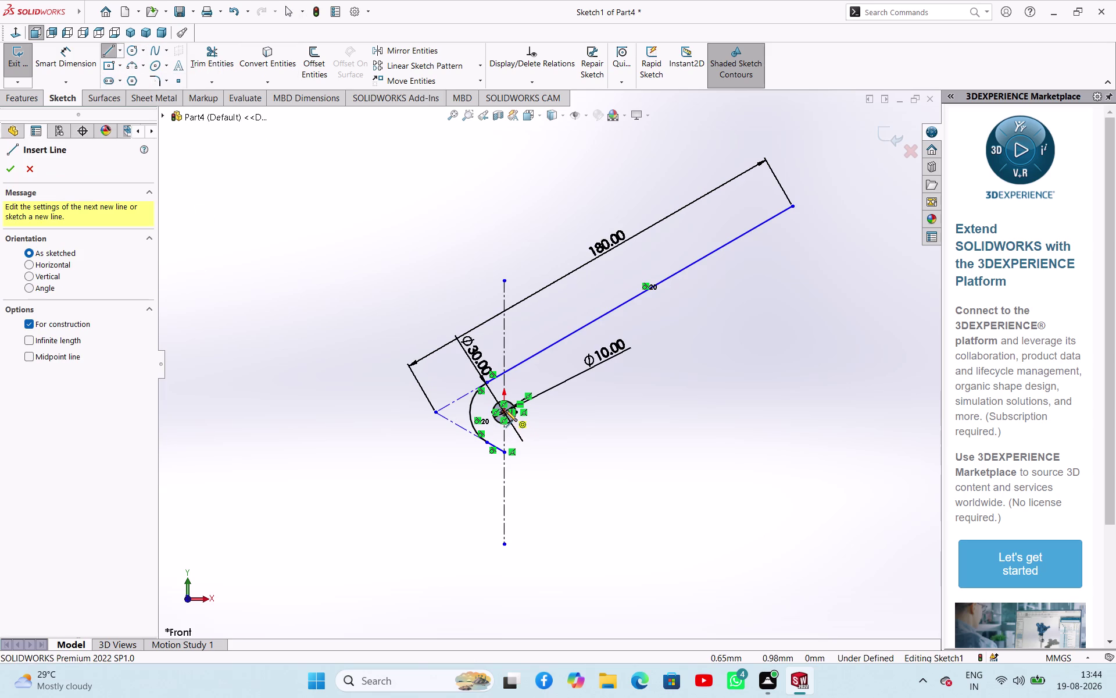
click(506, 410)
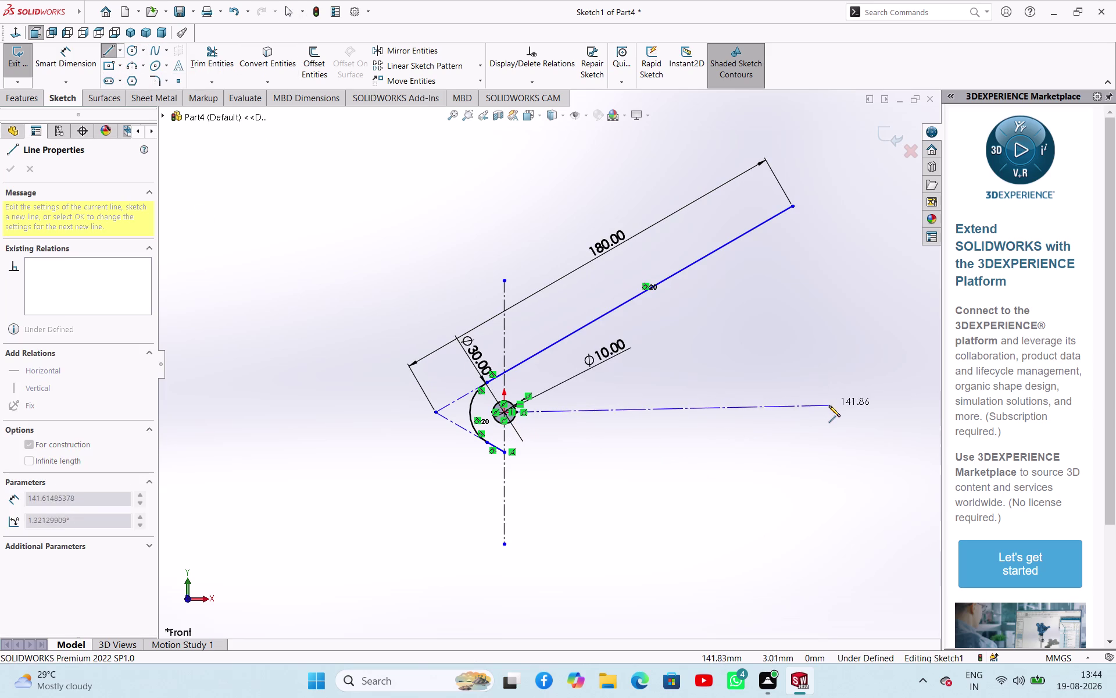
click(834, 411)
right_click(753, 450)
click(767, 460)
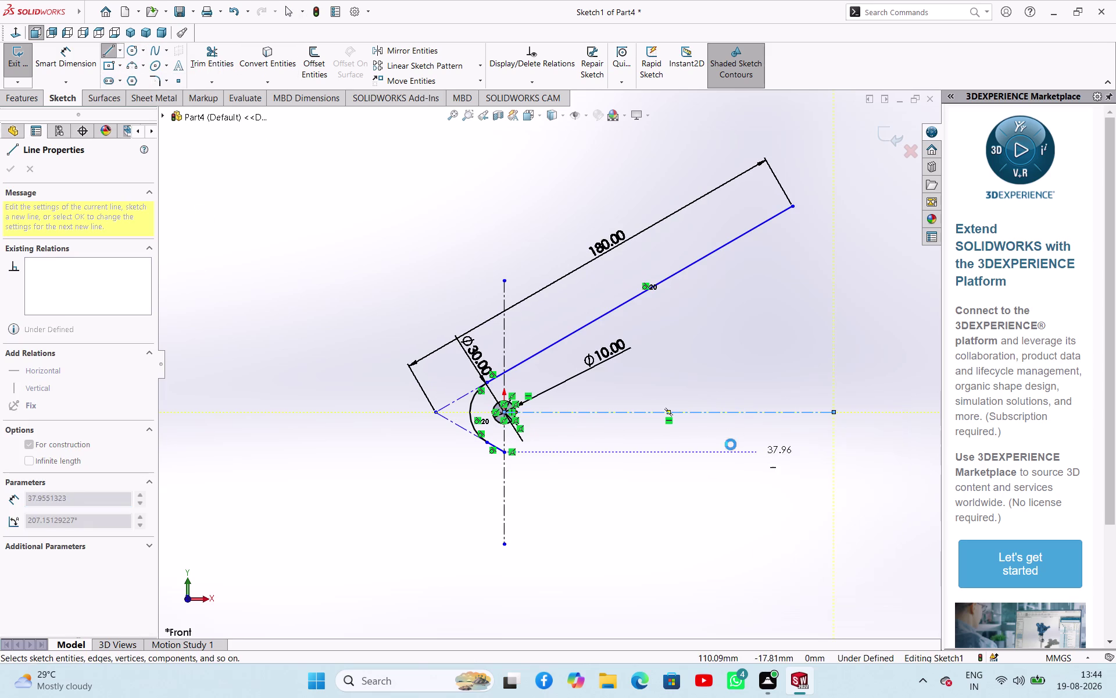
Mirror the upper arm line about the horizontal centreline to form the lower arm.
click(682, 271)
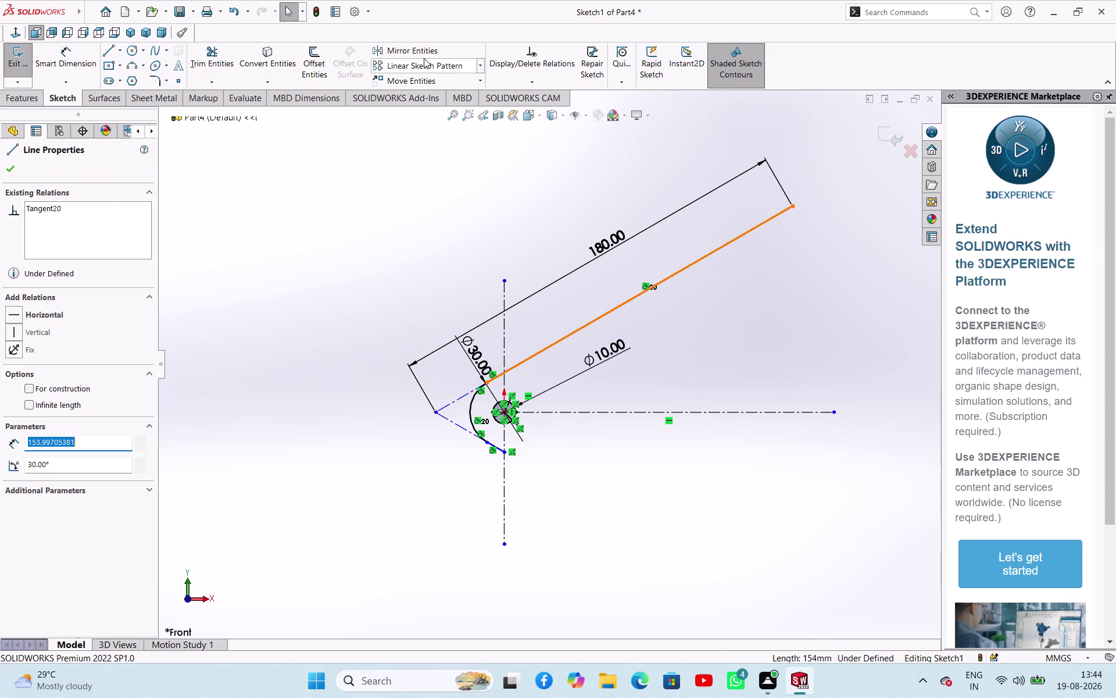
click(423, 57)
click(89, 333)
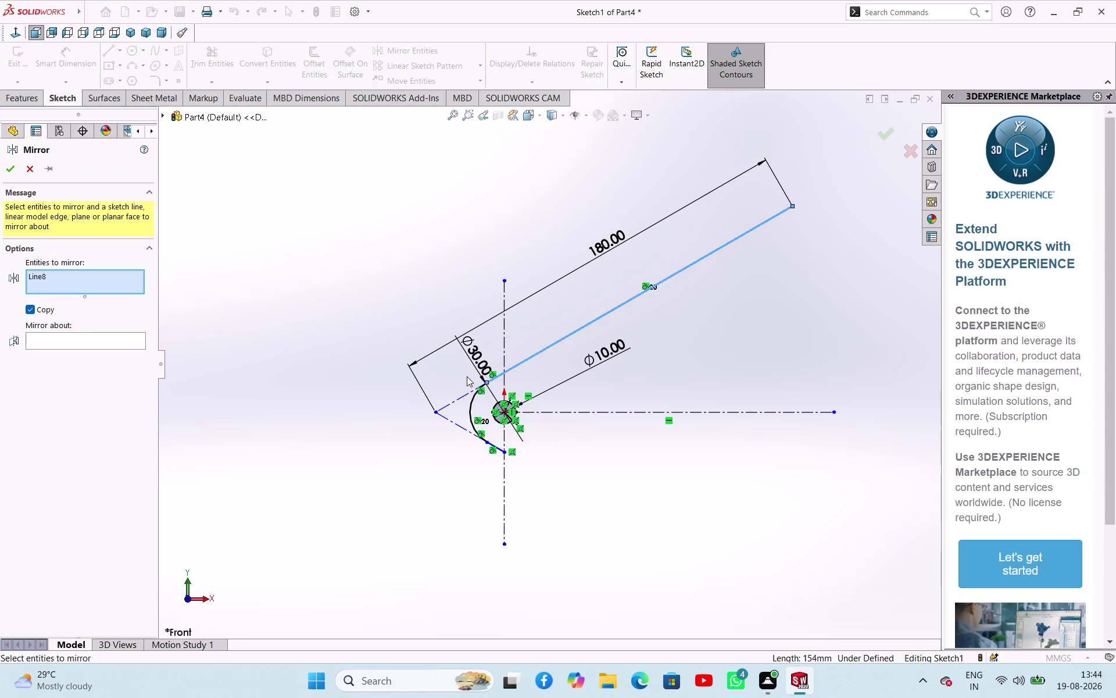
click(103, 343)
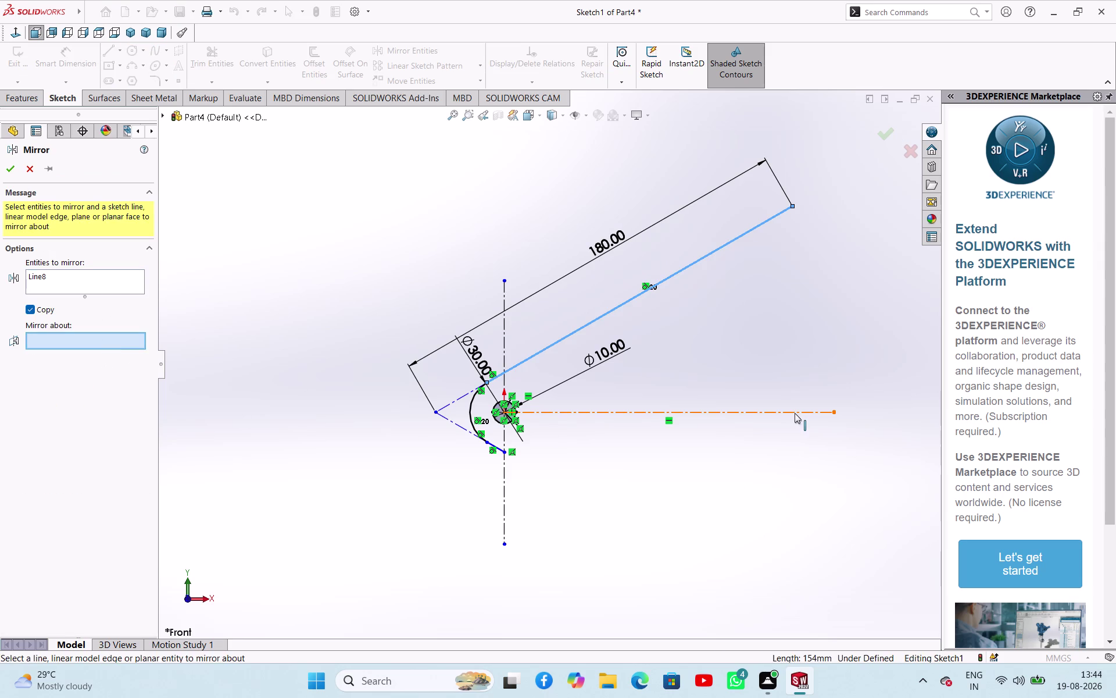
click(795, 413)
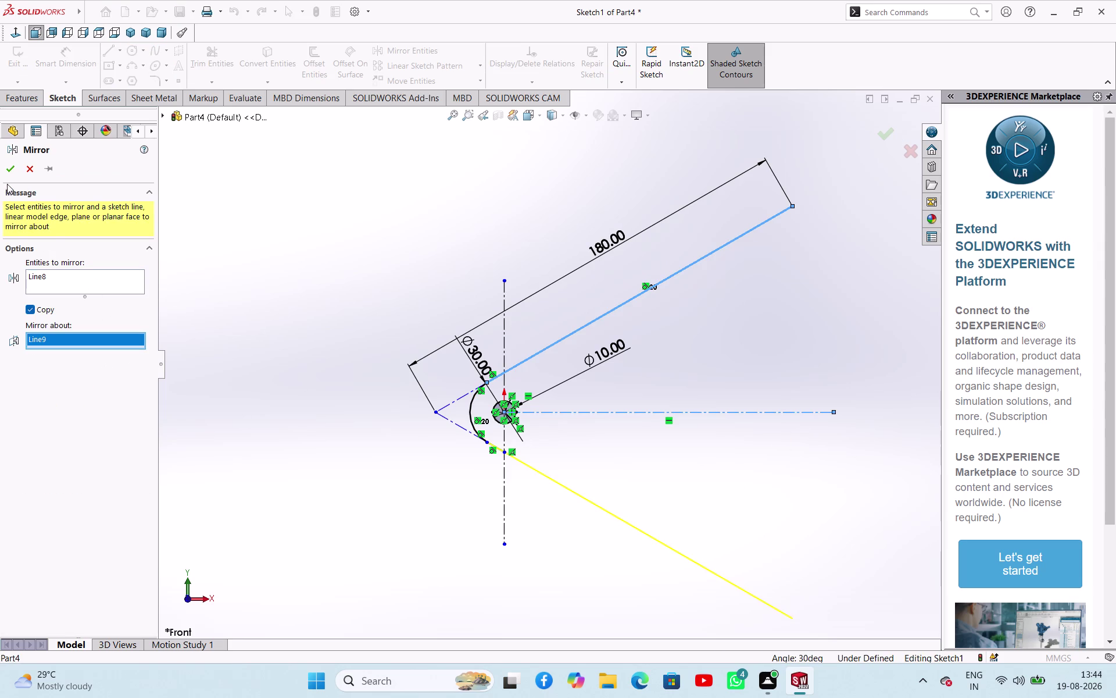
click(15, 169)
click(364, 293)
scroll(up, 3)
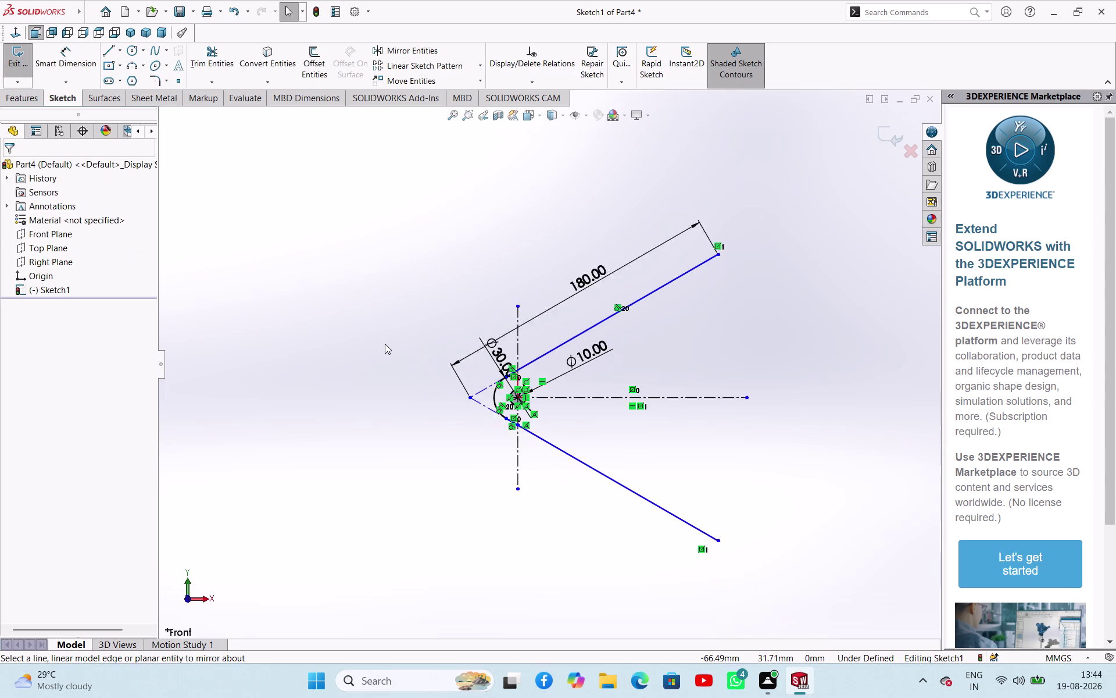
scroll(up, 3)
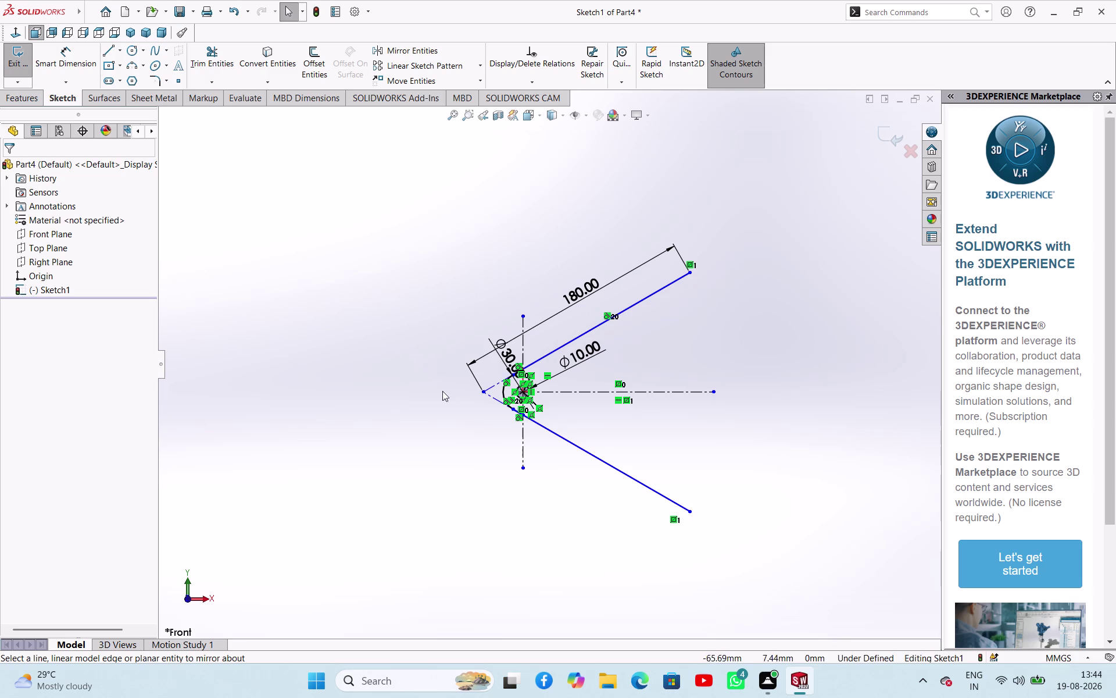
scroll(down, 3)
scroll(up, 3)
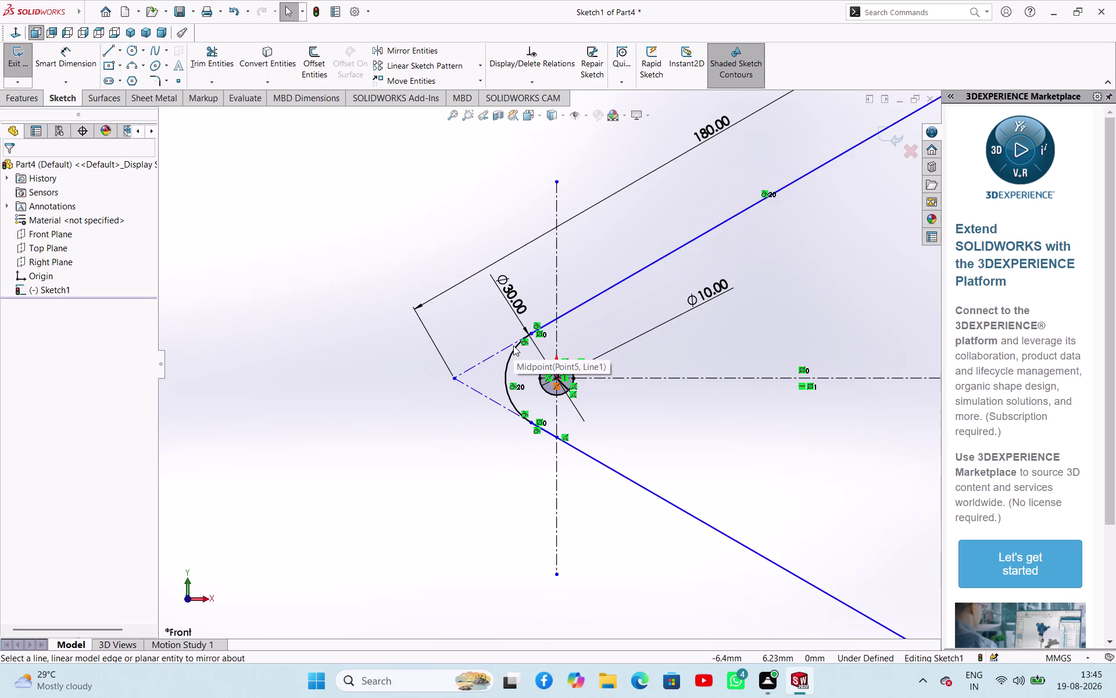
scroll(up, 3)
scroll(up, 3)
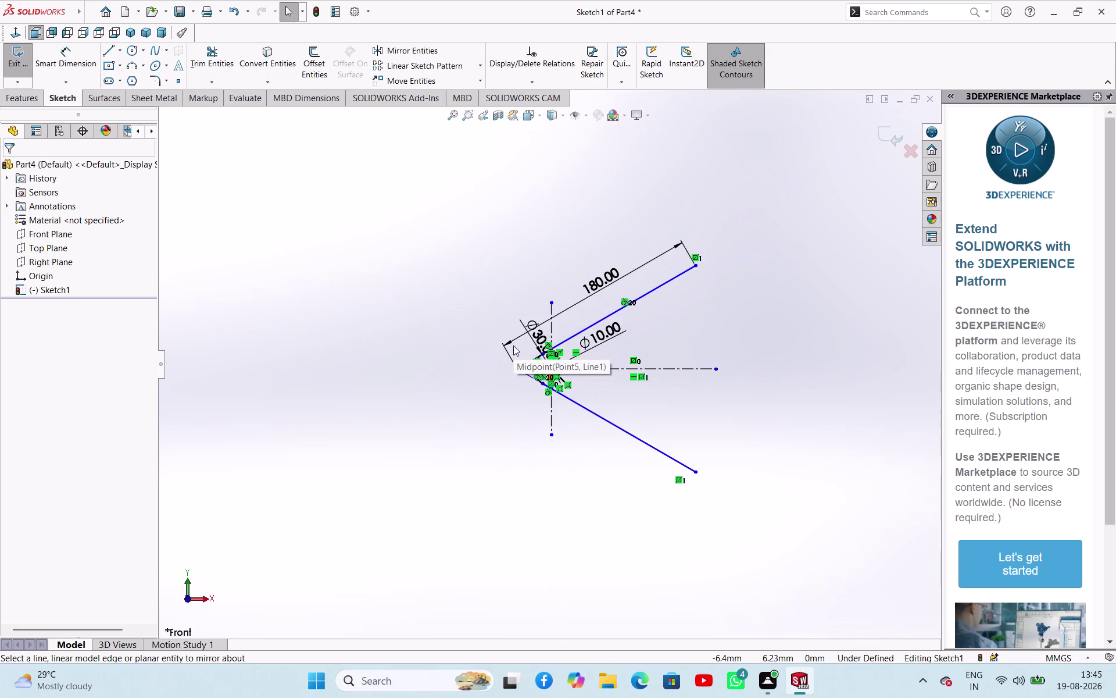
scroll(down, 3)
scroll(down, 3)
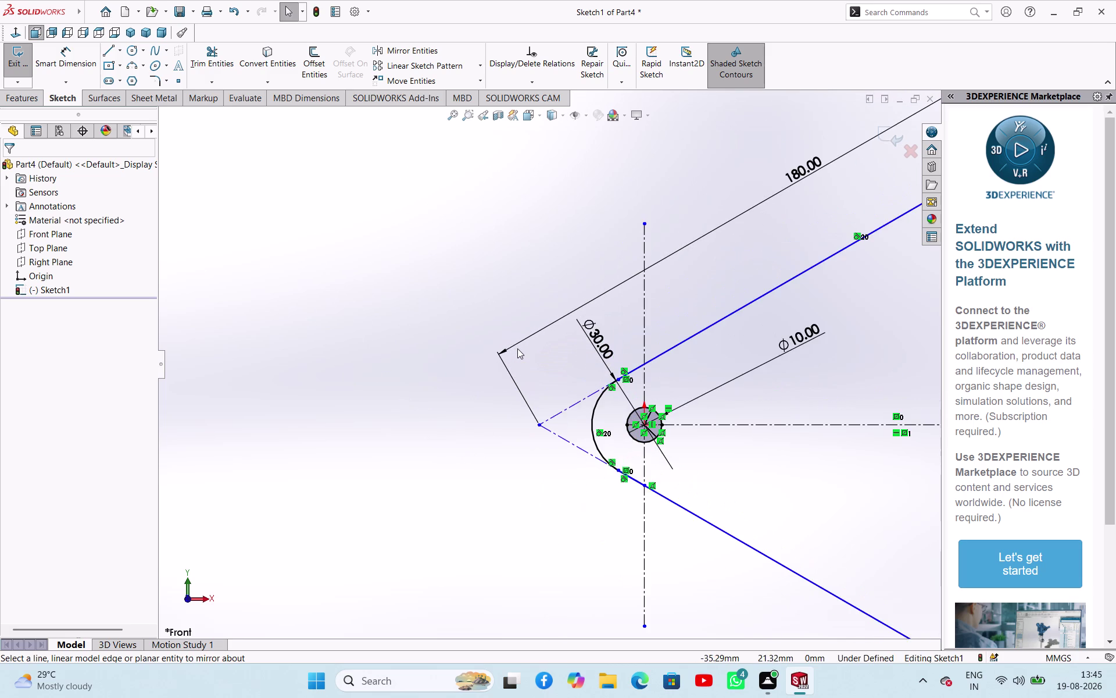
scroll(down, 3)
Start a line at the pin hole, then cancel it.
scroll(up, 3)
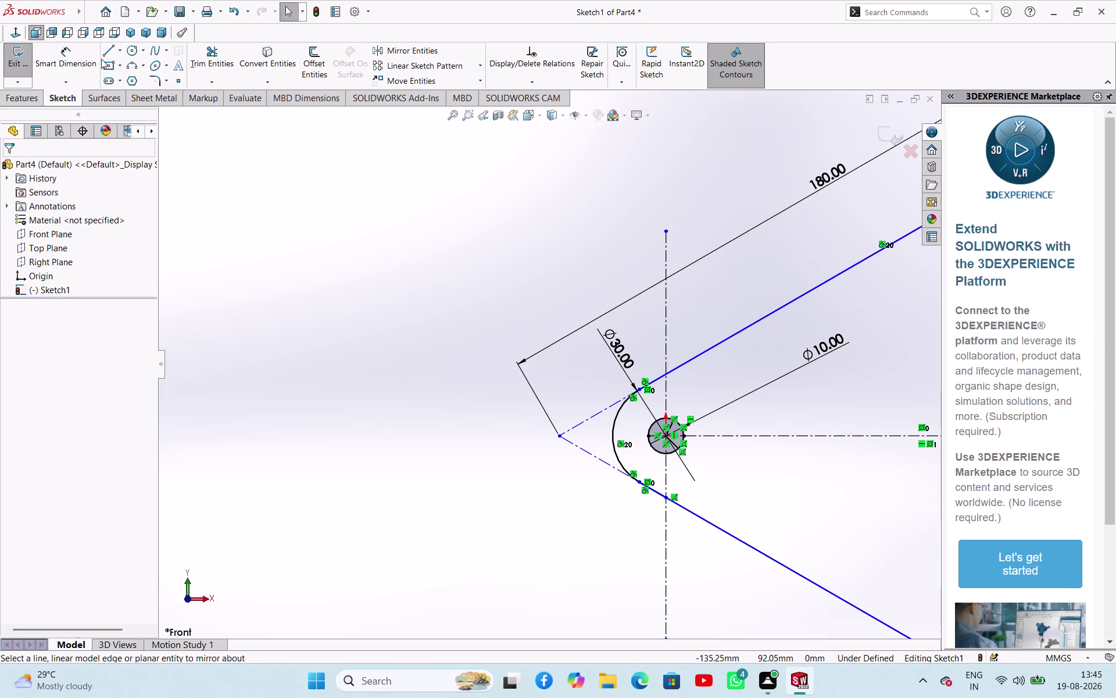
click(110, 48)
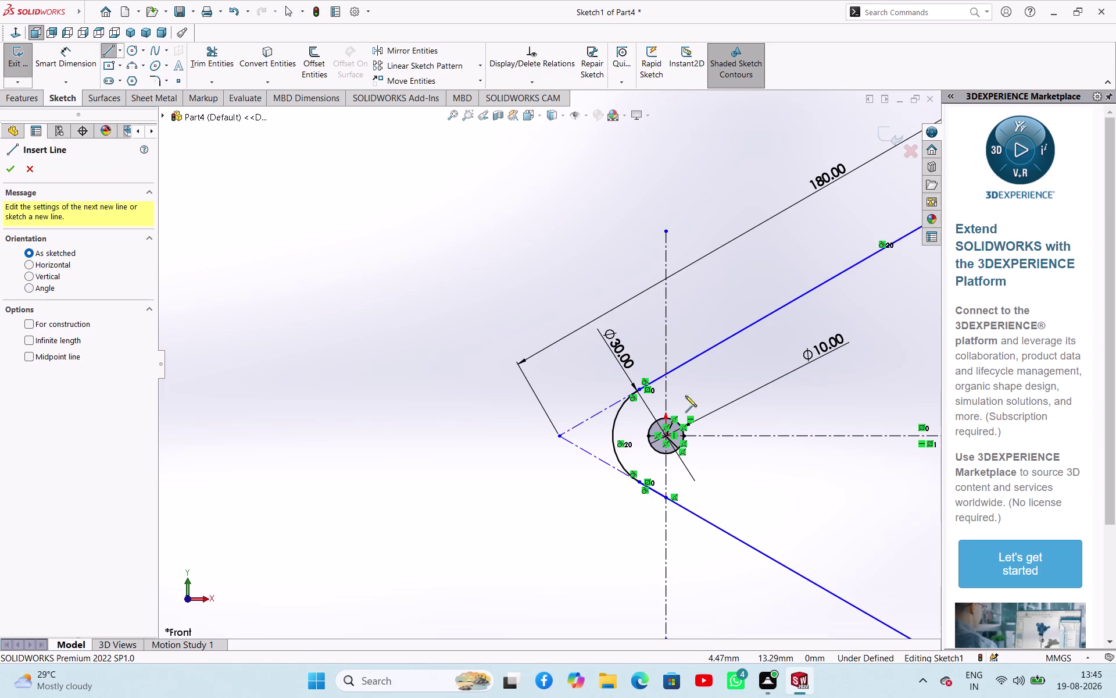
scroll(down, 3)
scroll(down, 3)
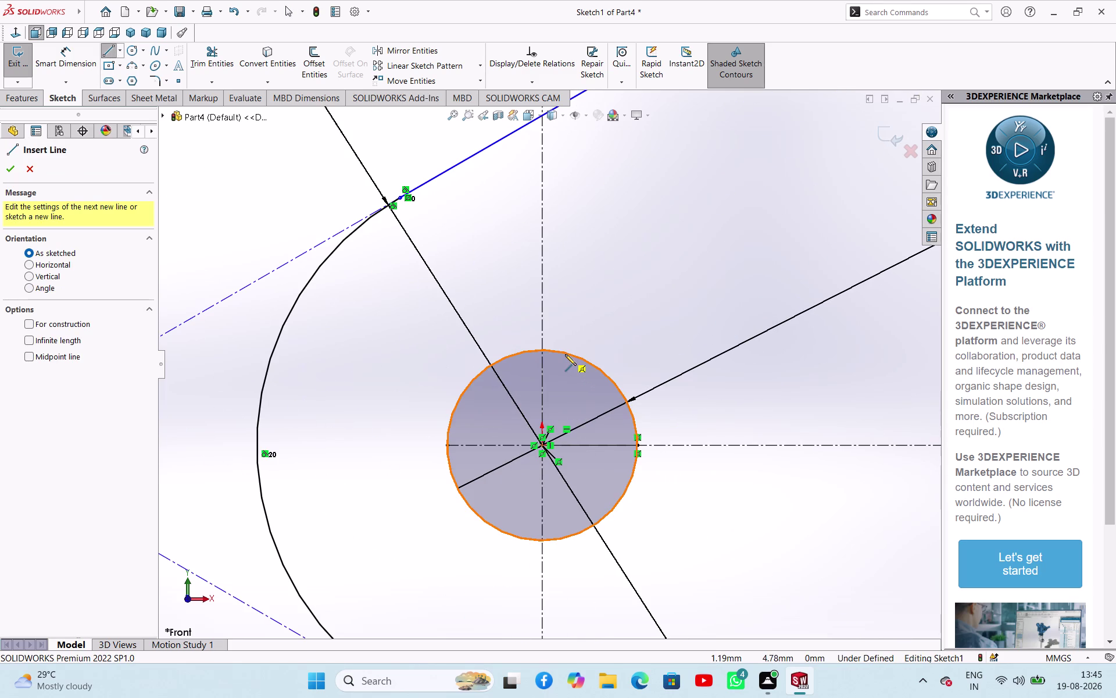
click(559, 350)
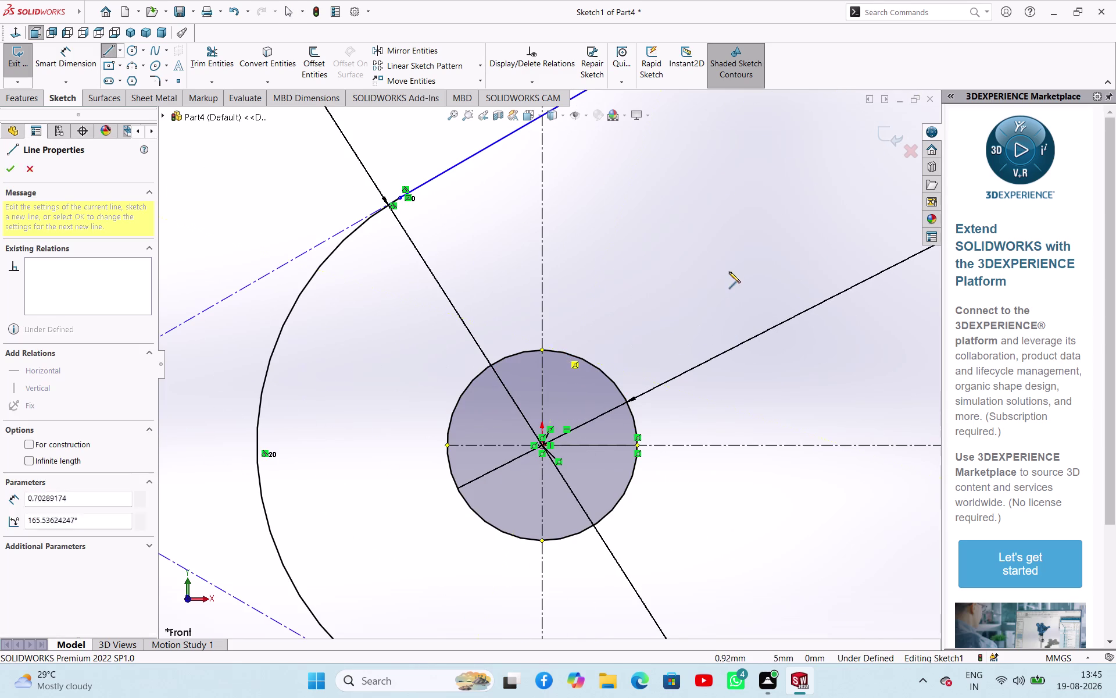
scroll(up, 3)
scroll(up, 3)
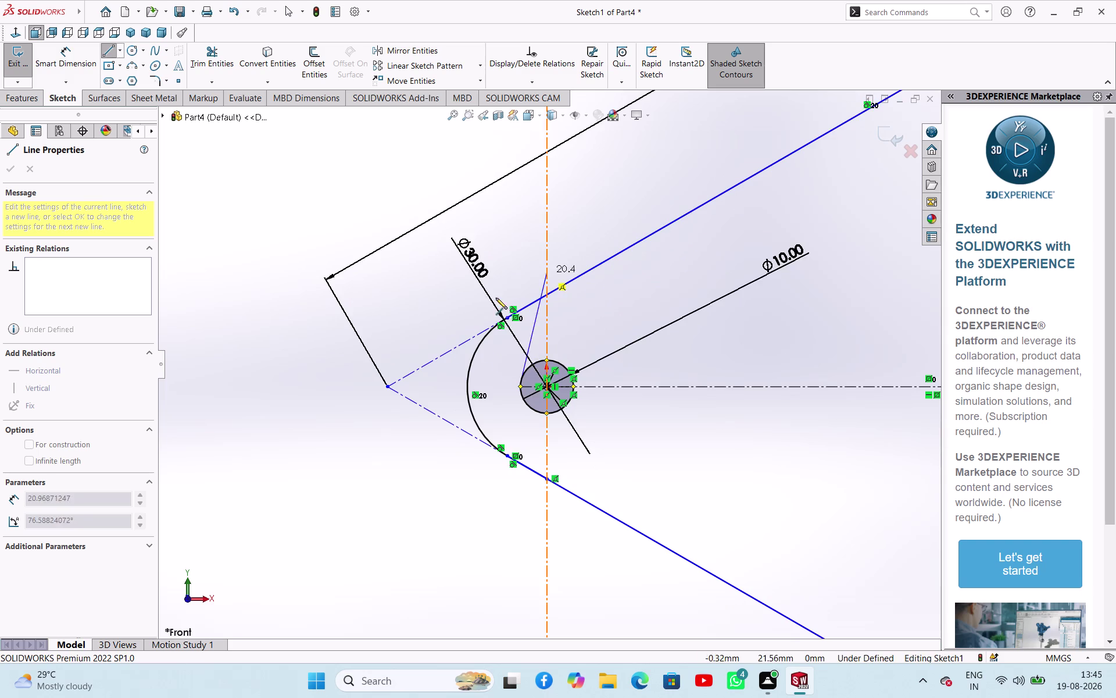
scroll(up, 3)
scroll(up, 3)
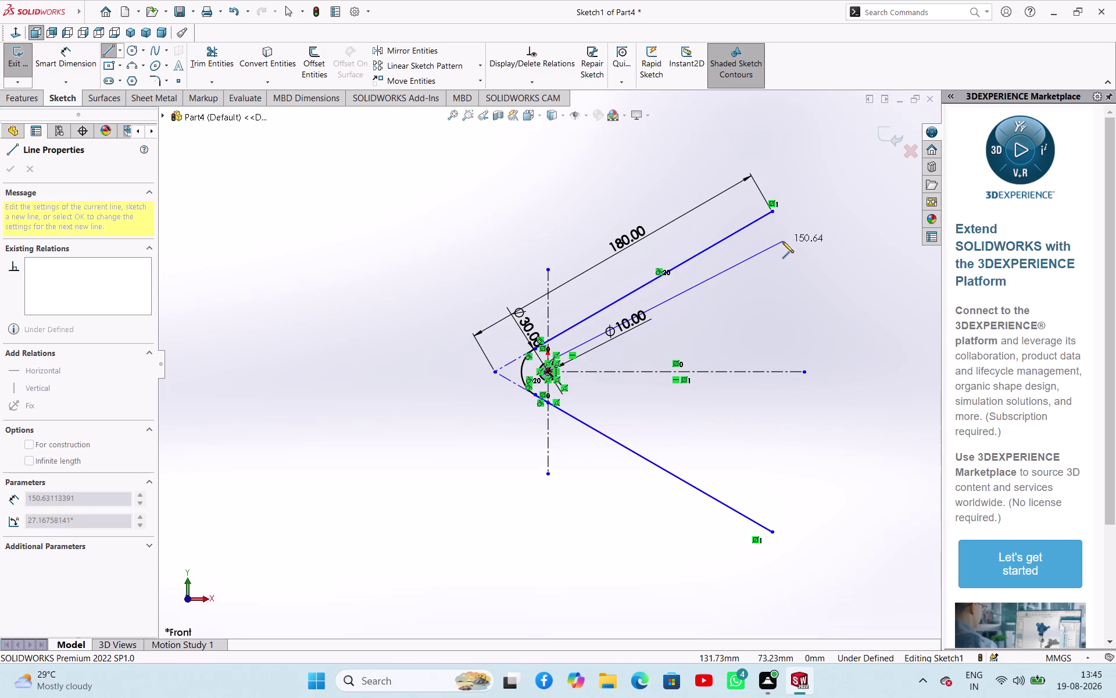
key(Escape)
key(Escape)
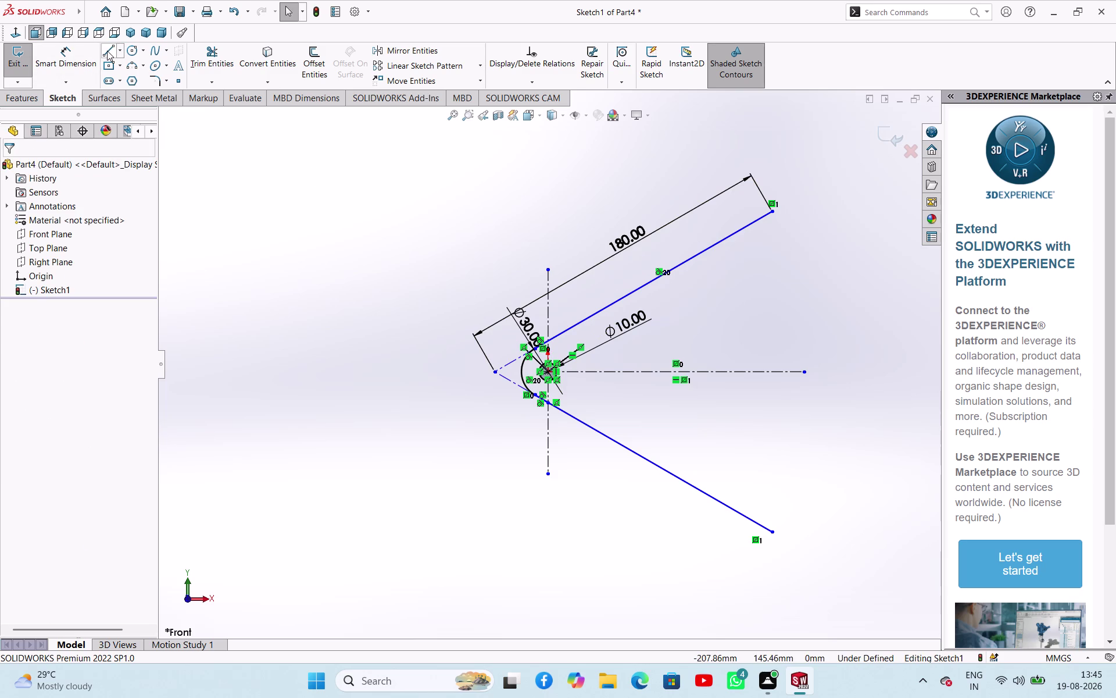
Sketch a short line angling down from the upper arm's outer end.
click(107, 50)
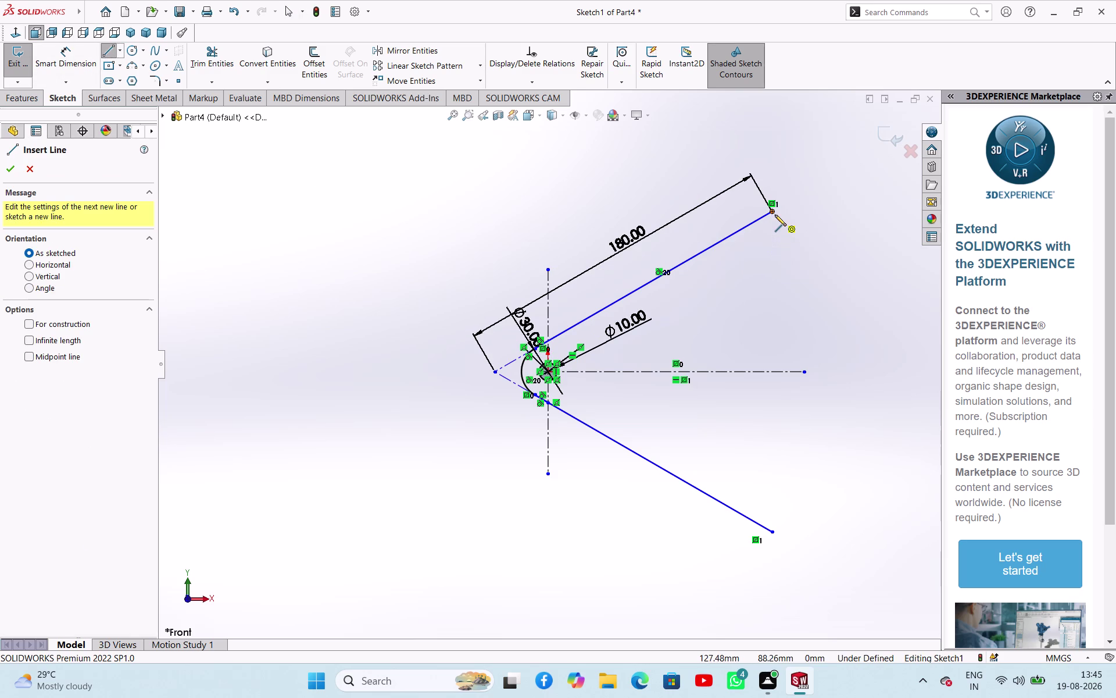
click(776, 213)
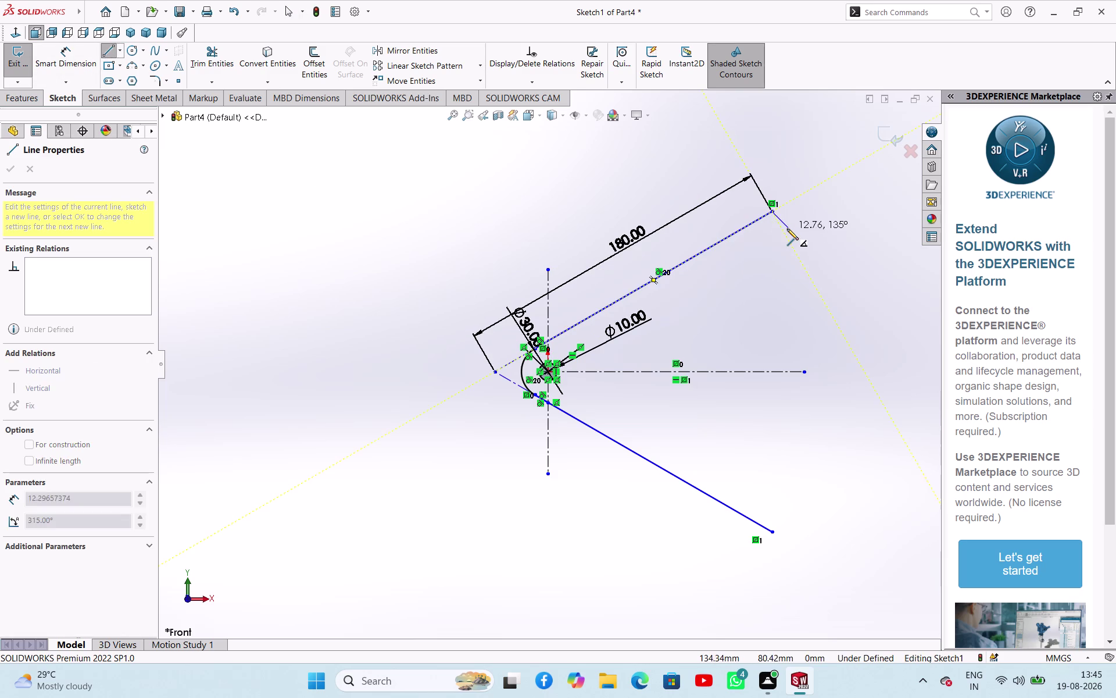
click(788, 240)
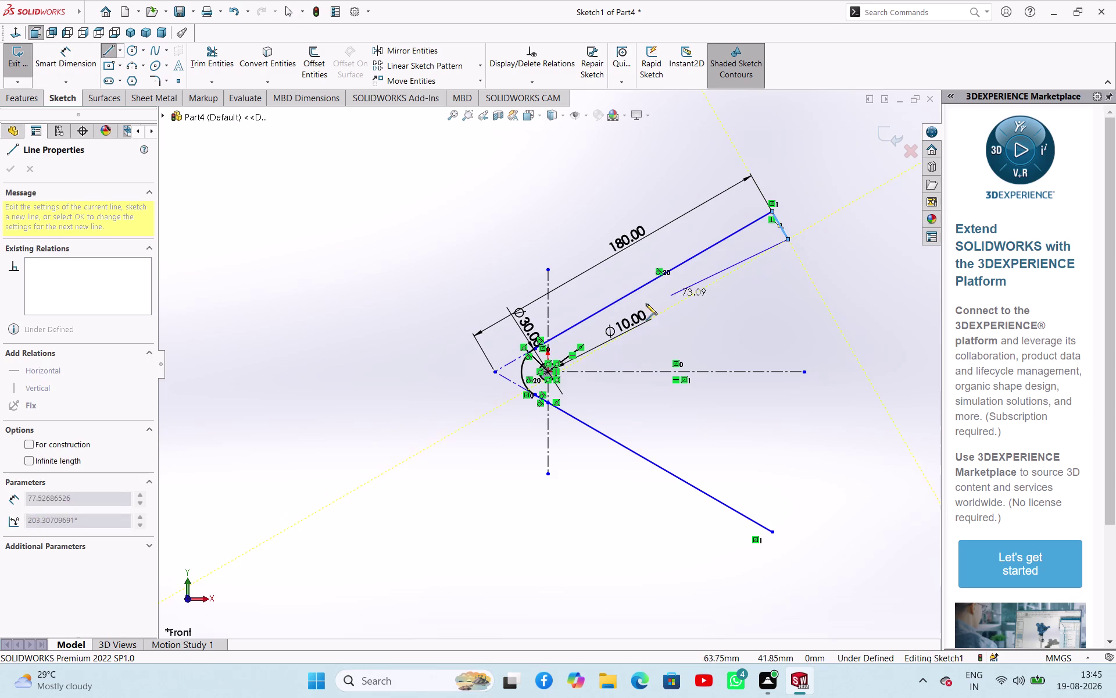
scroll(down, 3)
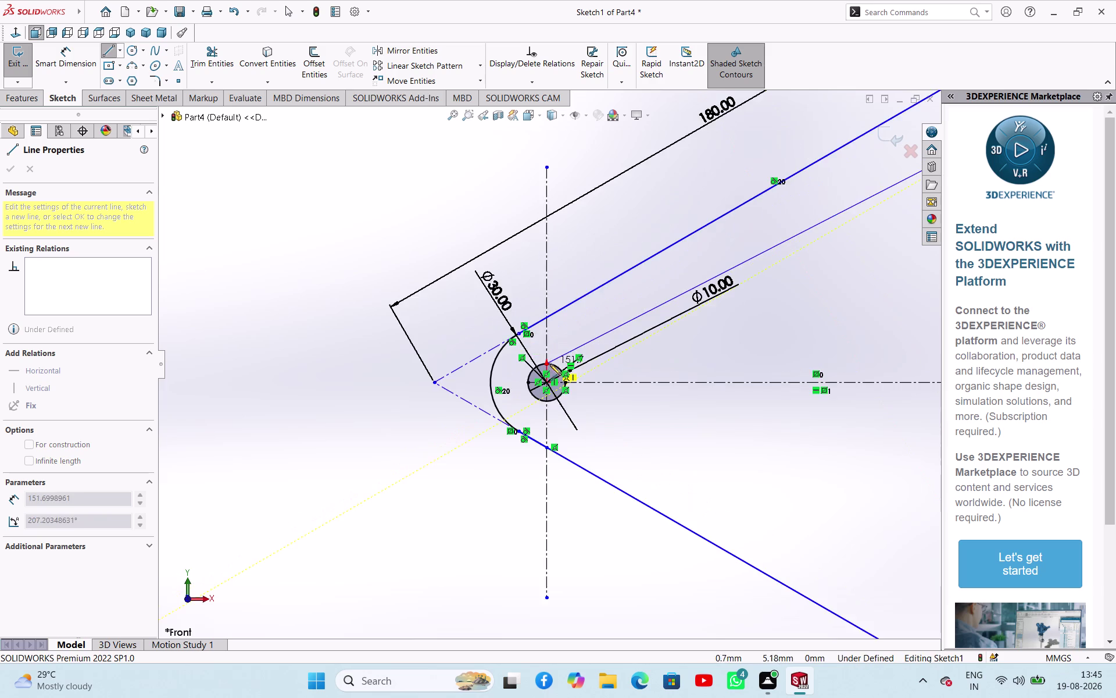
scroll(down, 3)
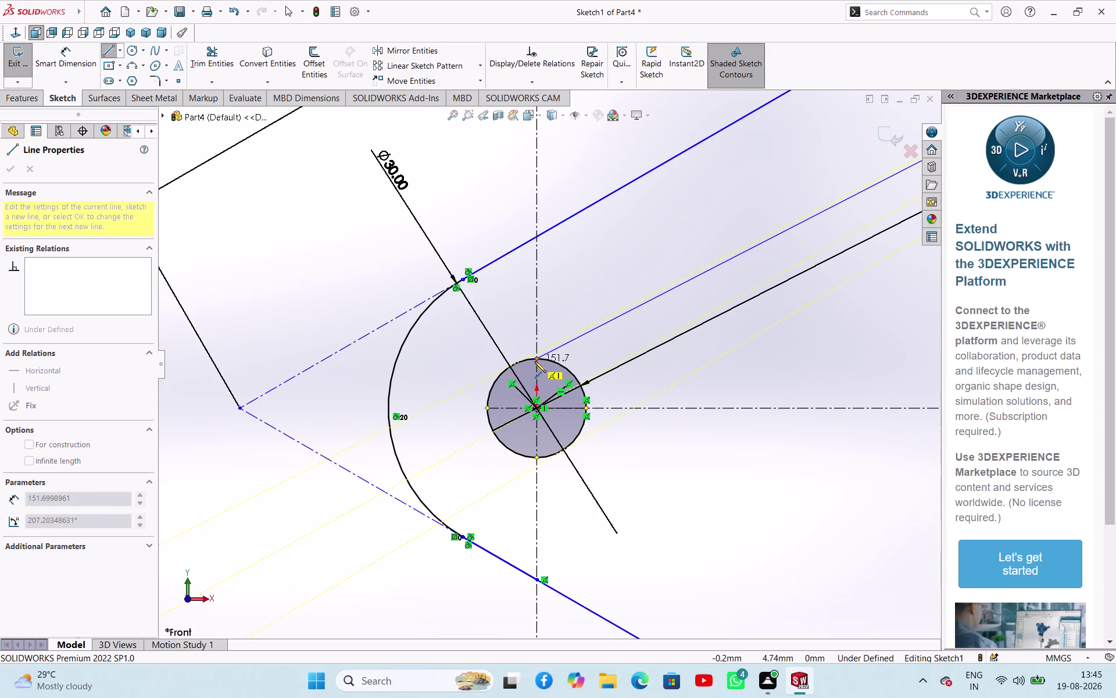
key(Escape)
scroll(up, 3)
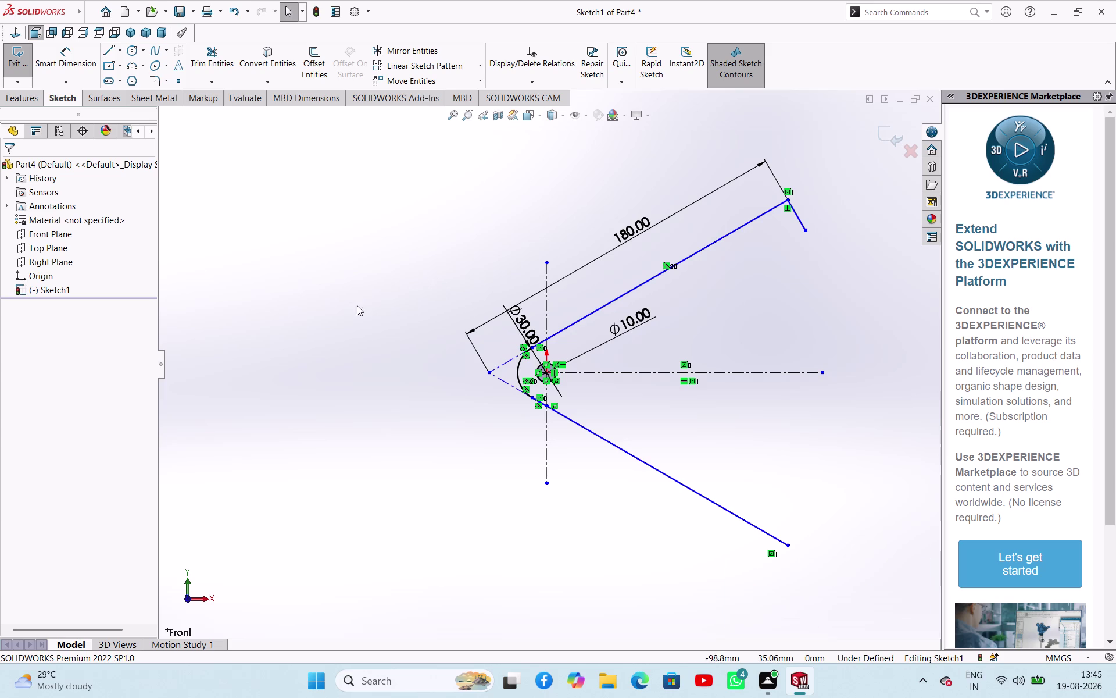
Sketch a small arc beside the pin hole with the Arc tool.
click(131, 63)
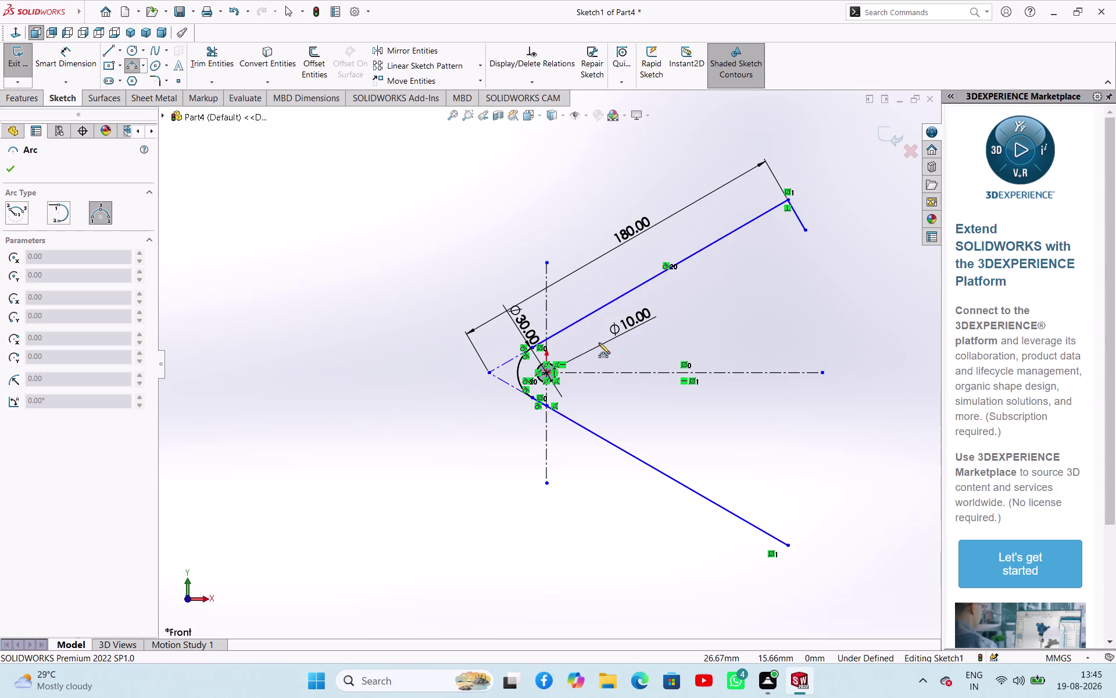
click(585, 343)
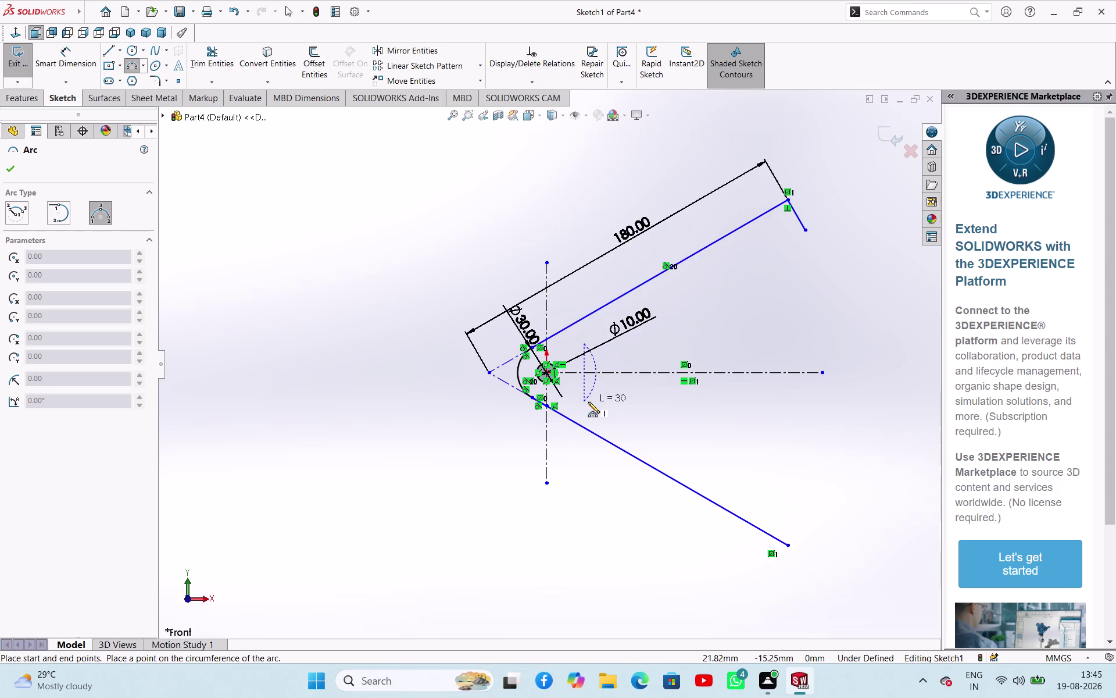
key(Escape)
click(131, 60)
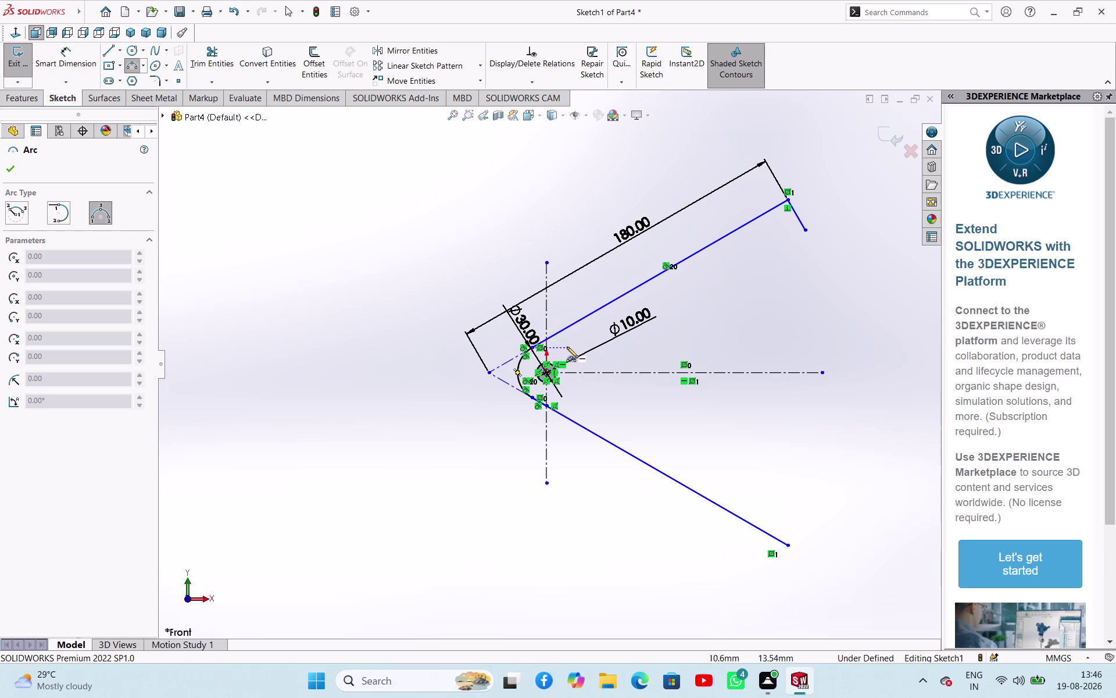
click(605, 346)
click(600, 398)
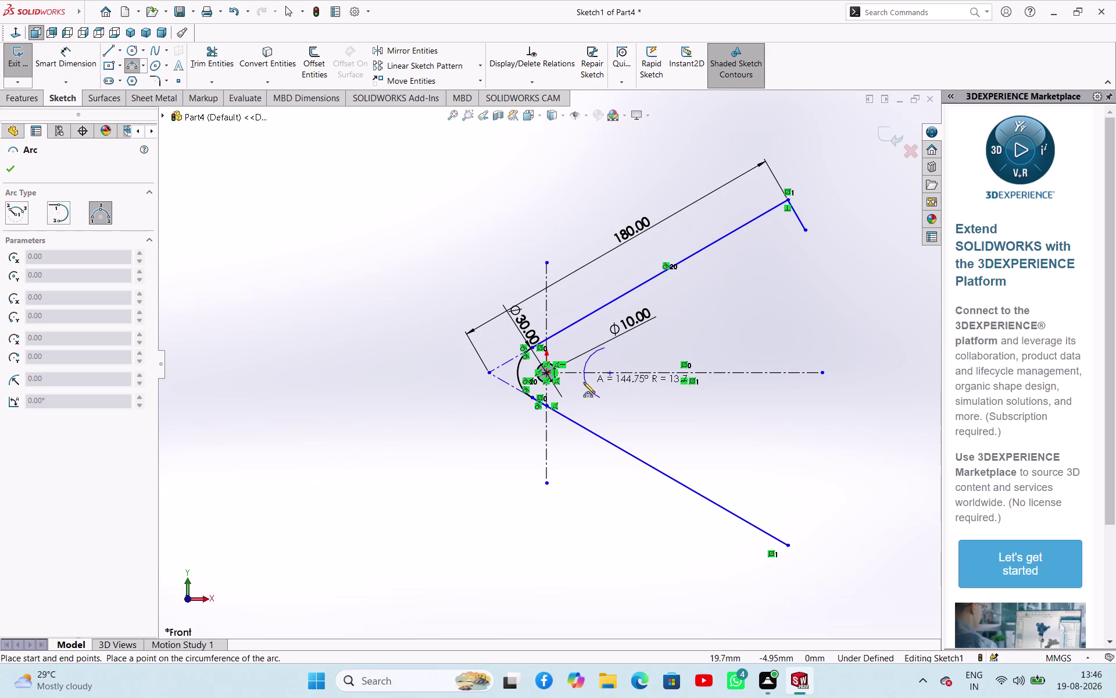
click(581, 382)
key(Escape)
right_drag(472, 461, 446, 430)
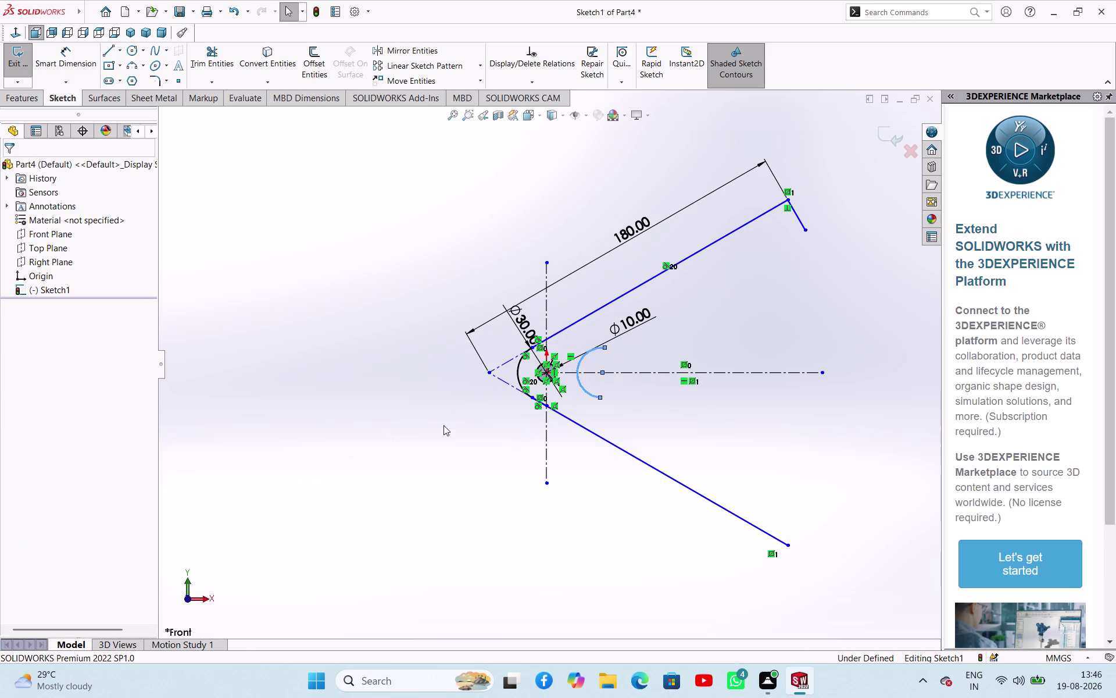
right_drag(446, 430, 432, 358)
Dimension the outer arc at the pin hole to a 15 mm radius.
click(576, 368)
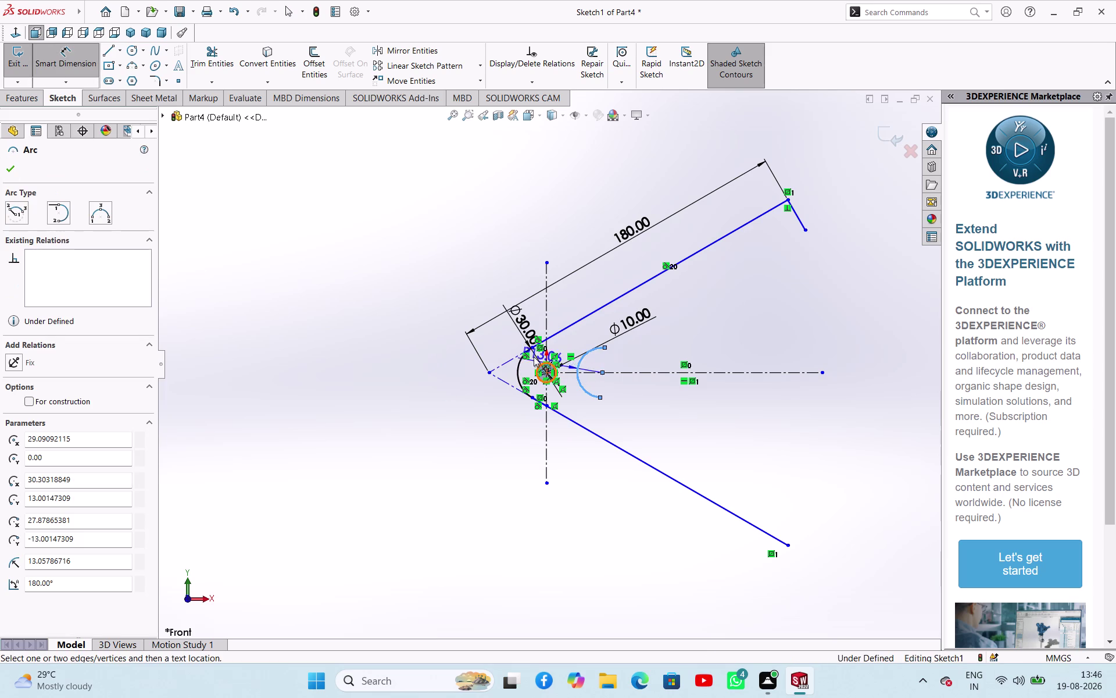
click(468, 282)
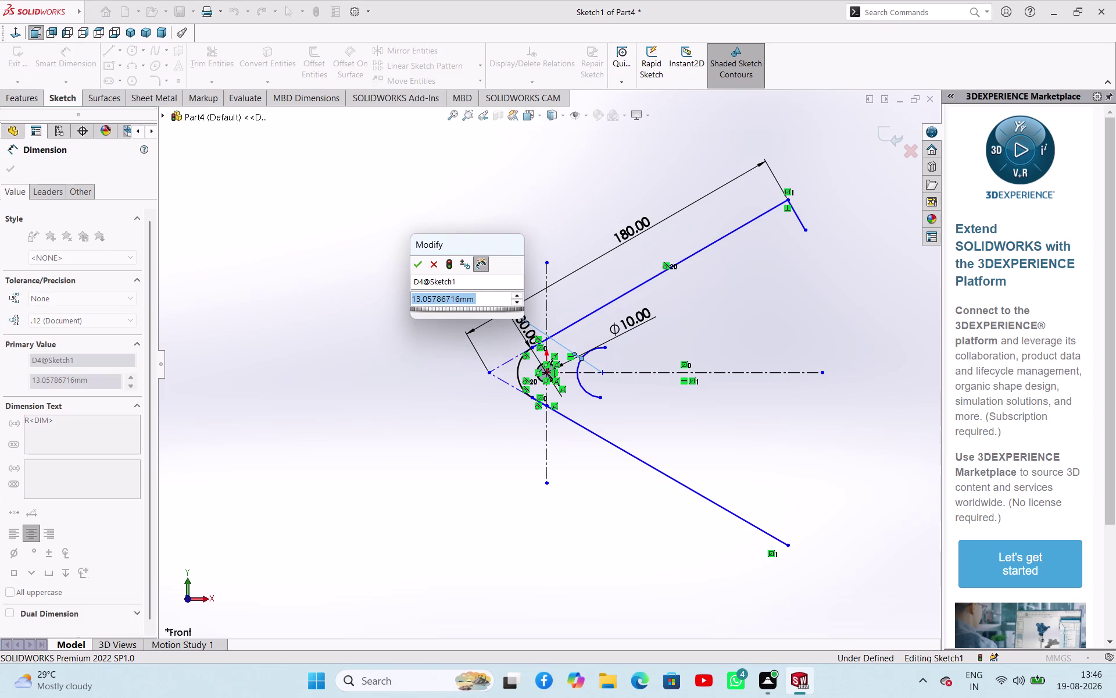
text(15)
key(Return)
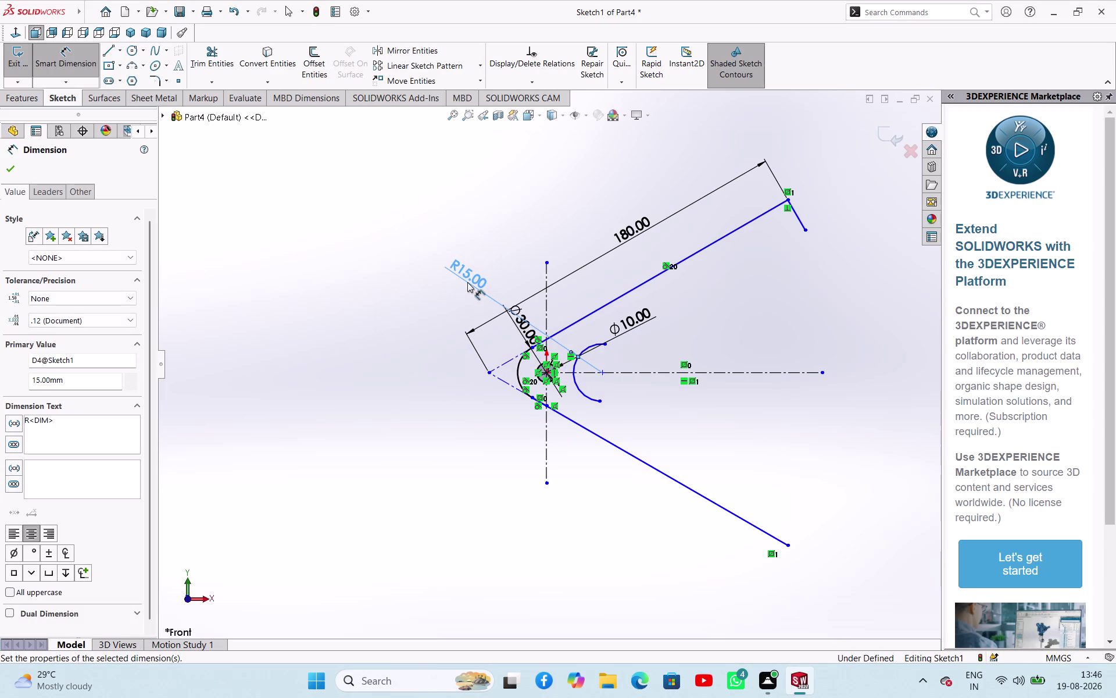
key(Escape)
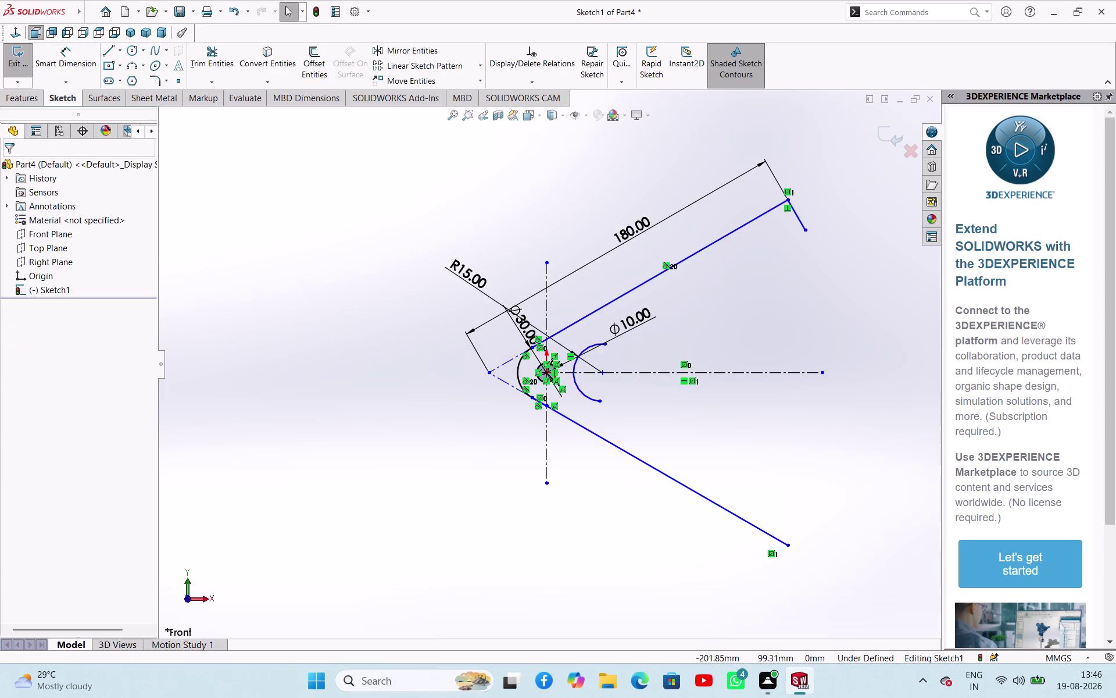
click(109, 44)
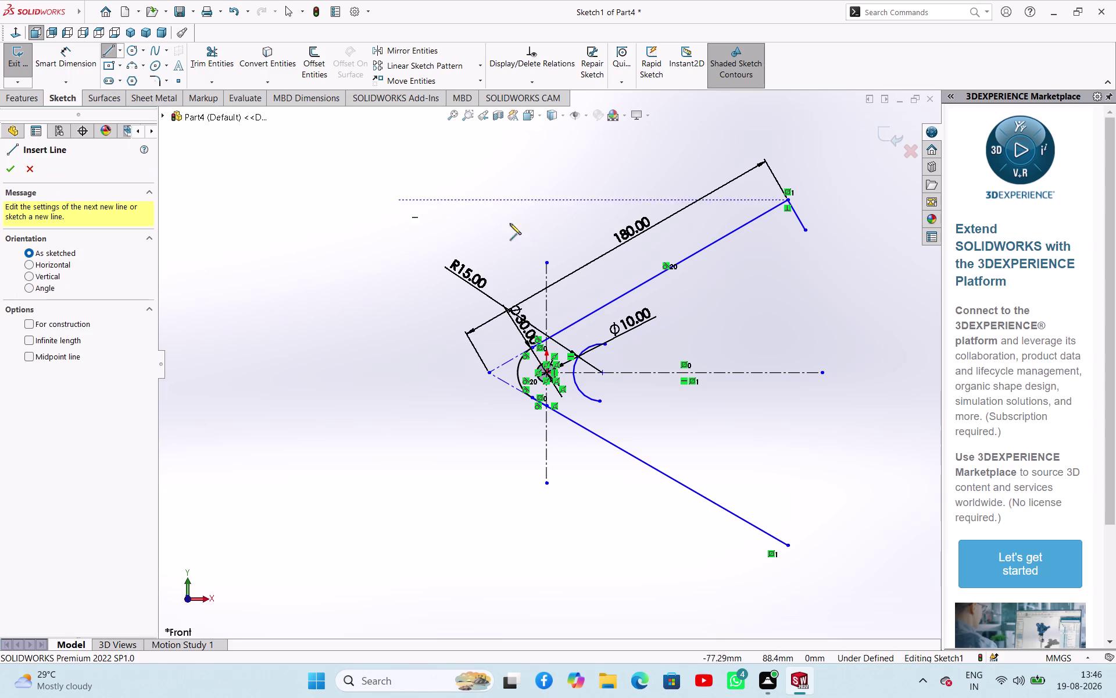
Draw the upper arm's inner edge line from the arm end to the small arc.
click(593, 345)
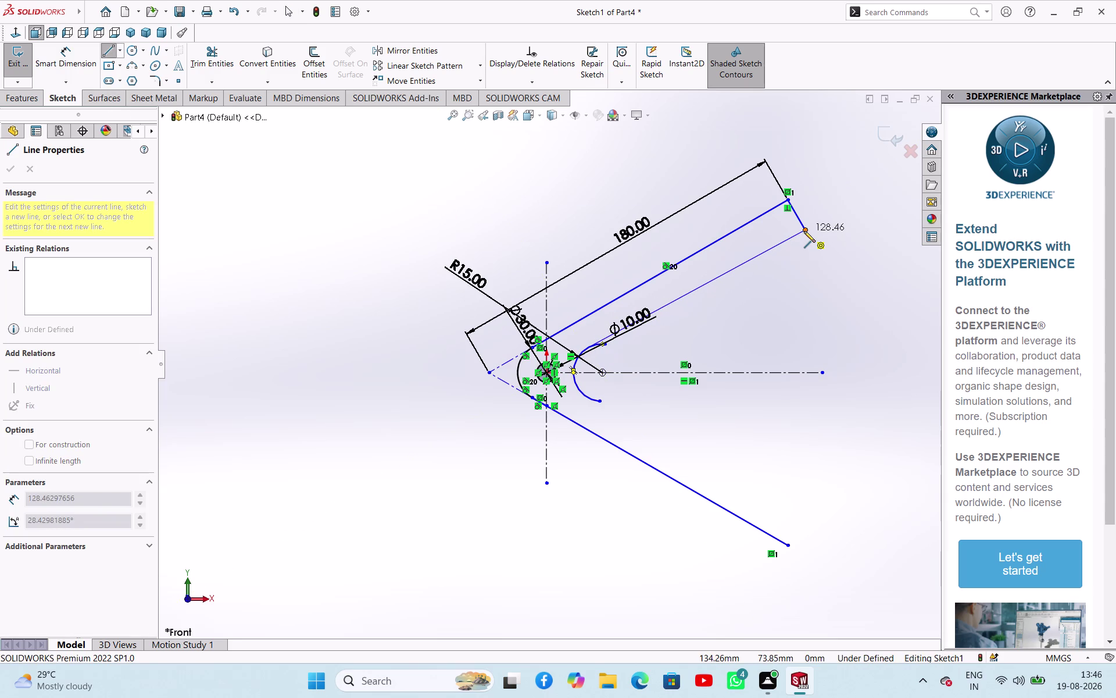
click(804, 230)
right_click(801, 292)
click(821, 298)
click(742, 326)
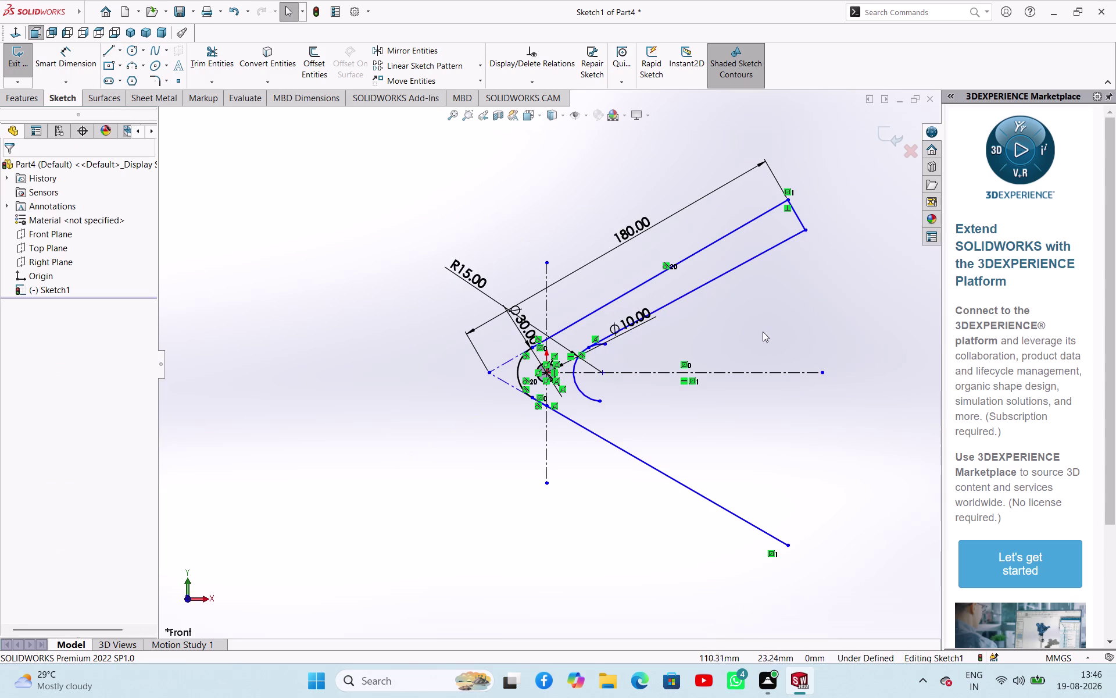
Make the new inner edge line tangent to the small arc.
click(681, 298)
scroll(down, 3)
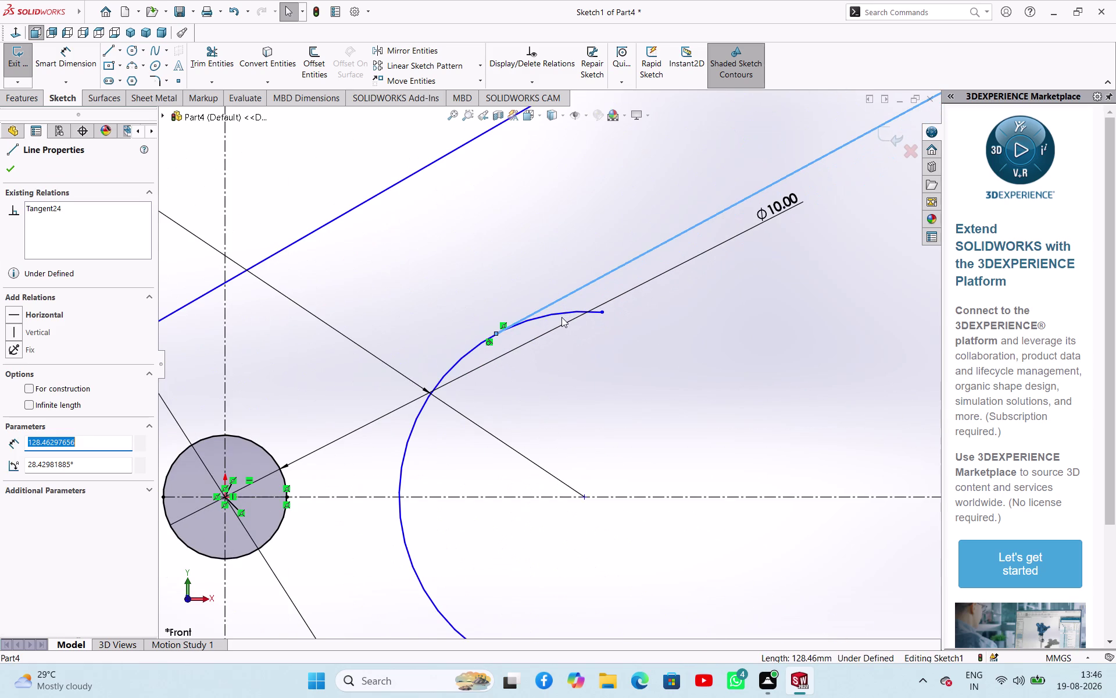
click(558, 314)
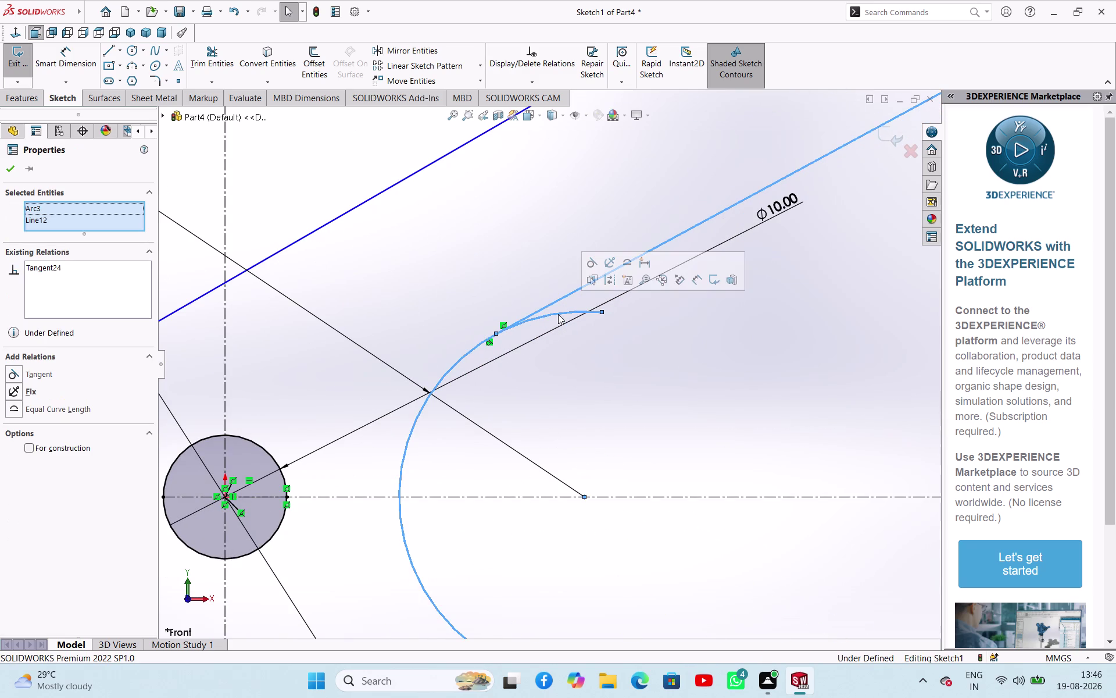
click(597, 263)
click(623, 357)
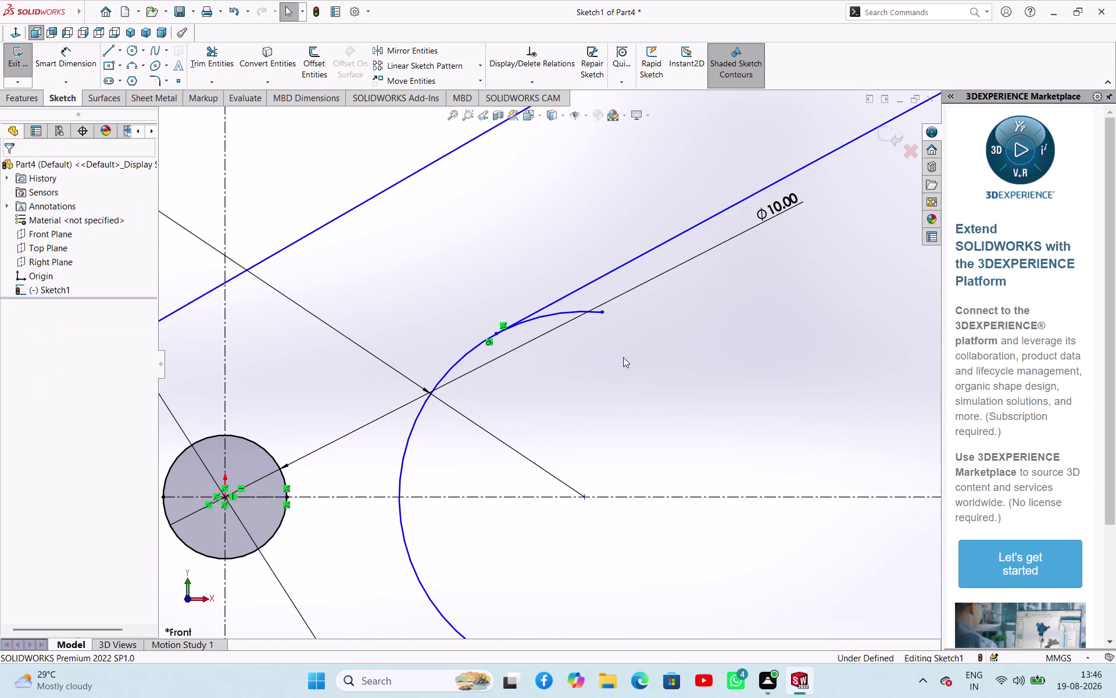
scroll(up, 3)
scroll(up, 3)
scroll(down, 3)
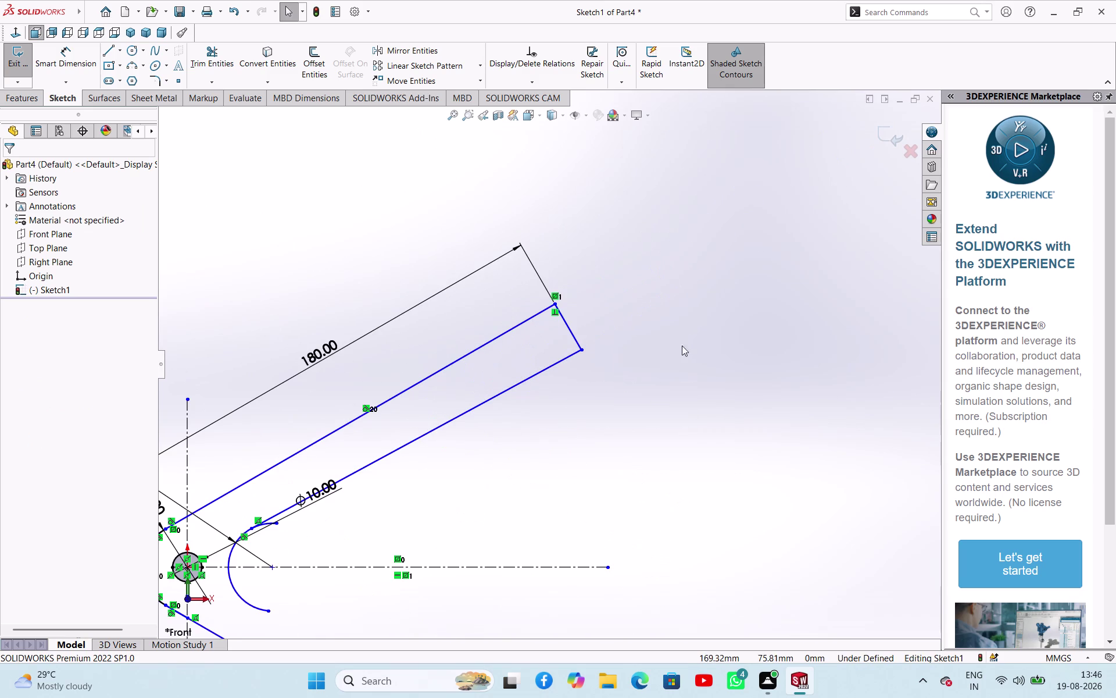
right_drag(683, 345, 679, 239)
Dimension the upper arm's short end line to 10 mm.
click(571, 328)
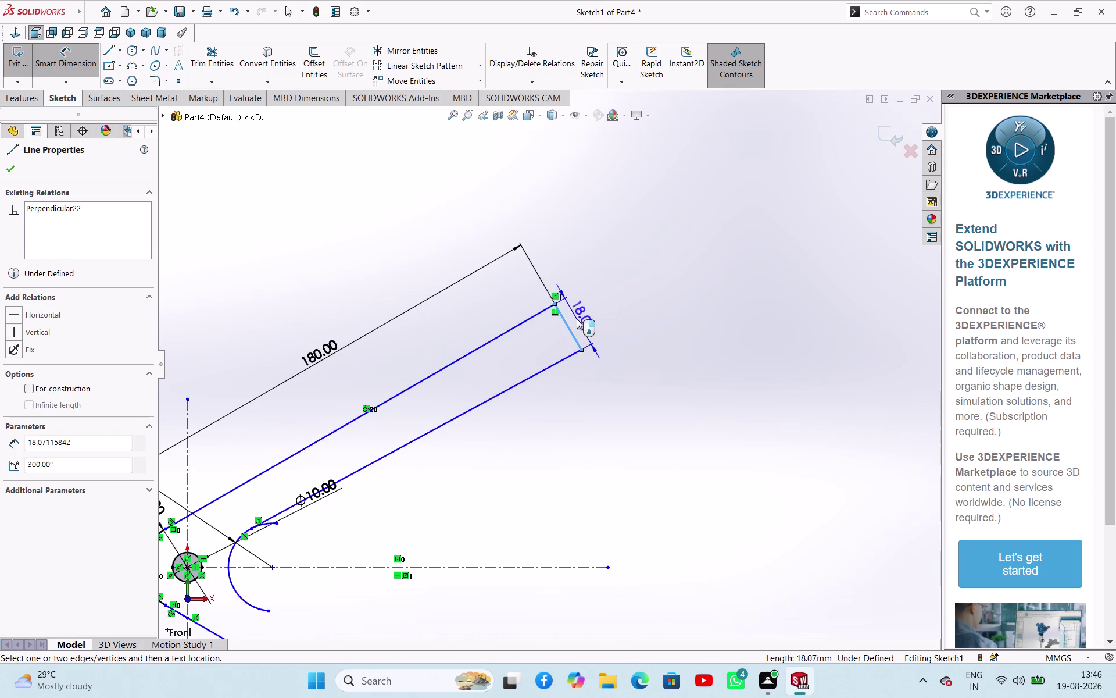
click(580, 314)
text(10)
key(Return)
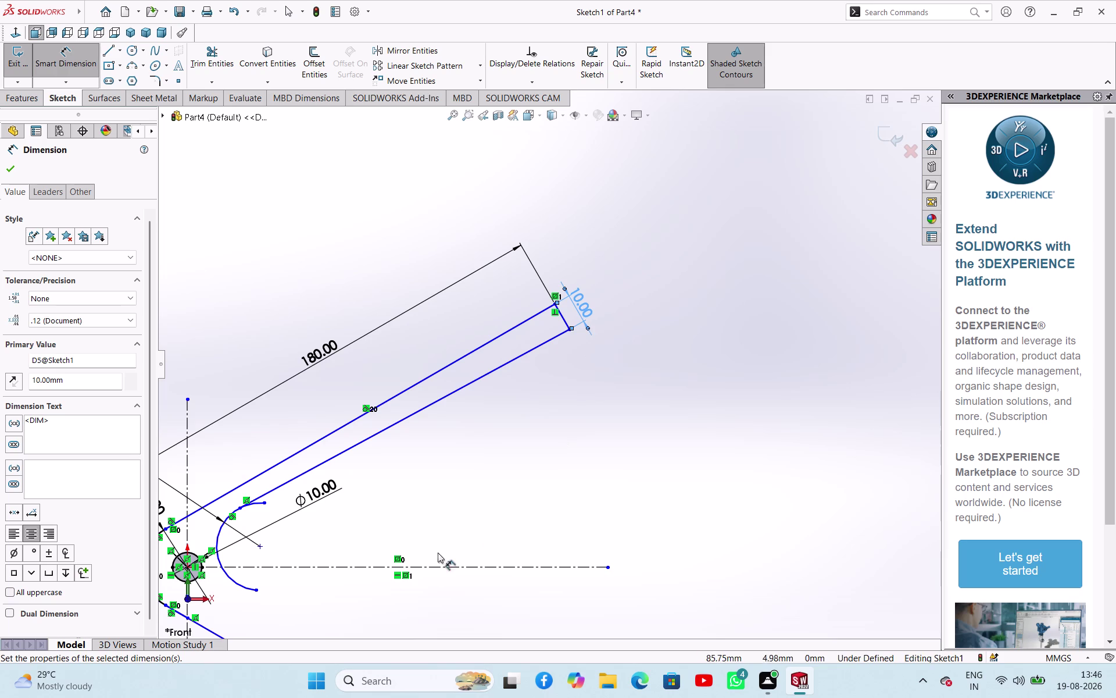
scroll(up, 3)
key(Escape)
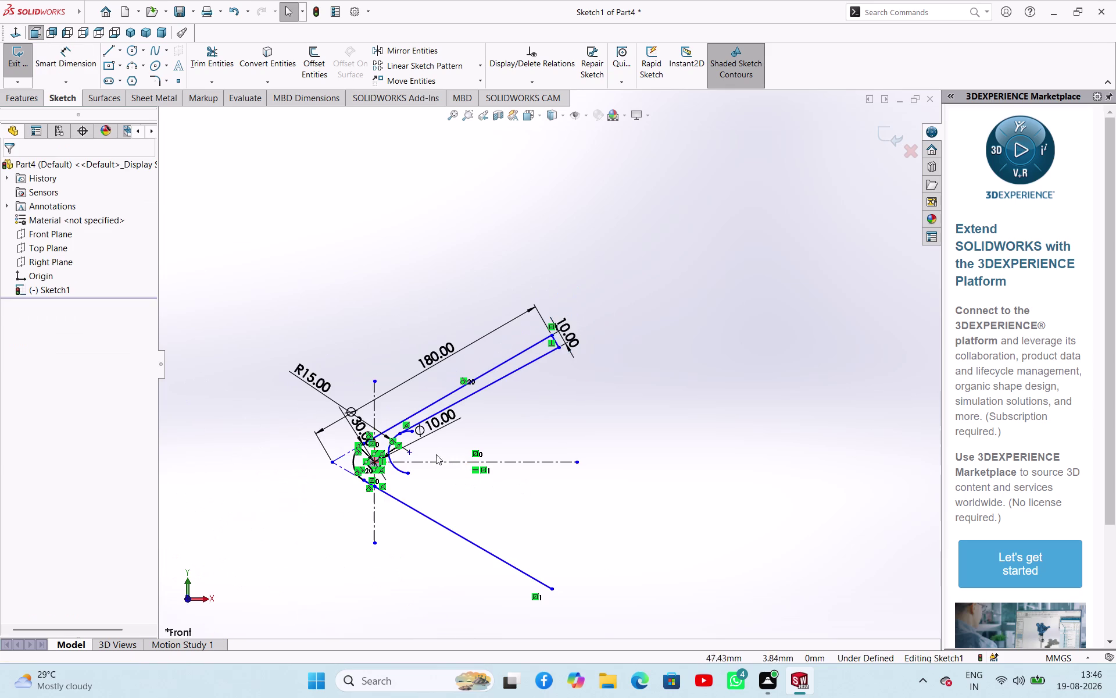
scroll(down, 3)
Constrain the small arc's centre onto the horizontal centreline.
click(449, 411)
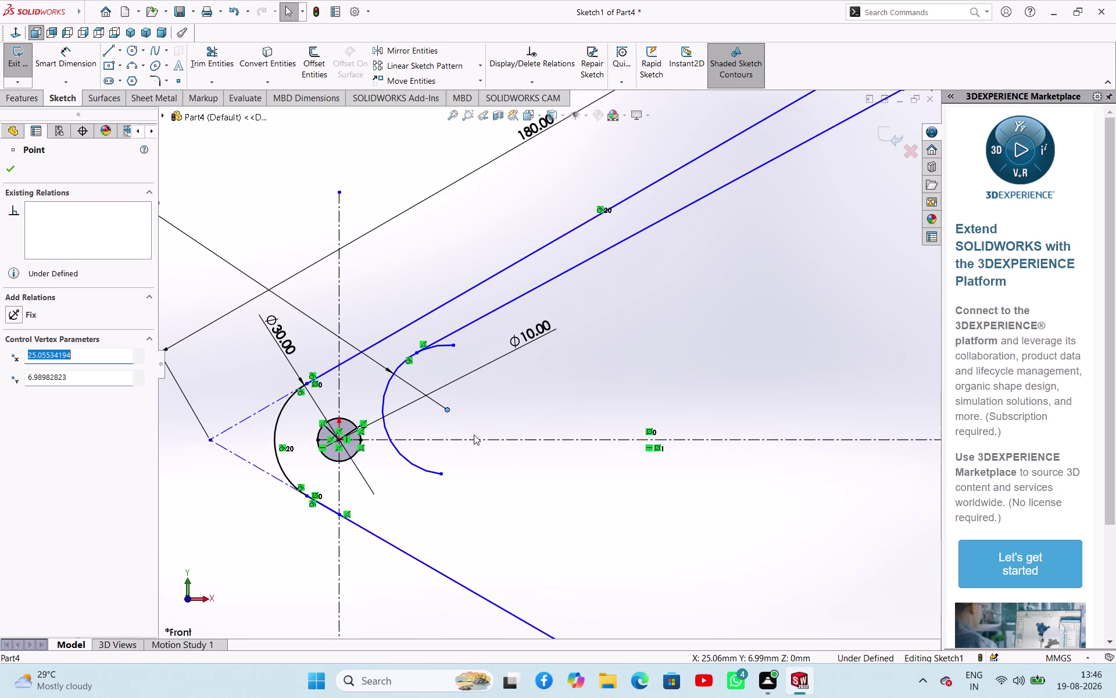
click(477, 439)
click(523, 391)
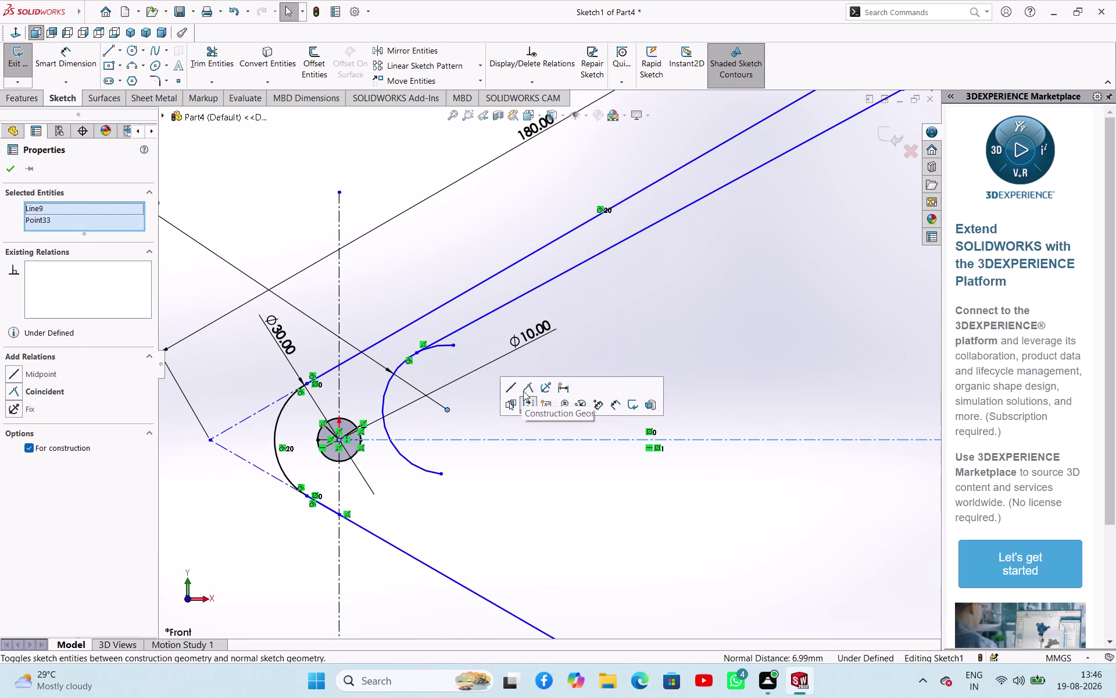
click(561, 499)
scroll(up, 3)
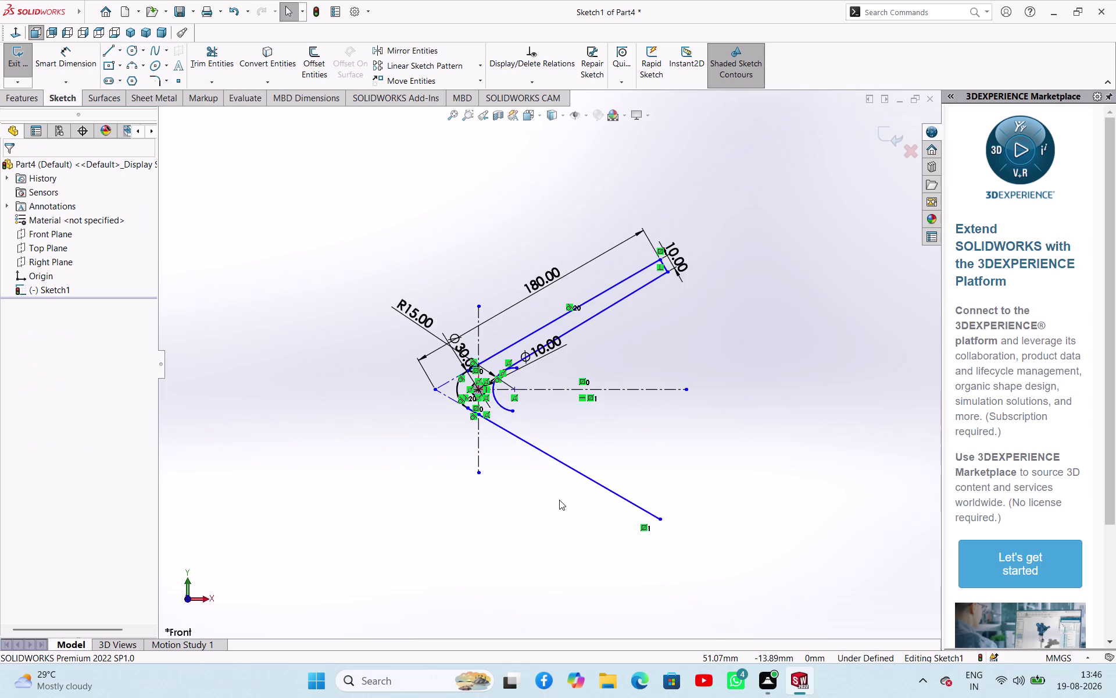
scroll(down, 3)
scroll(up, 3)
scroll(down, 3)
scroll(up, 3)
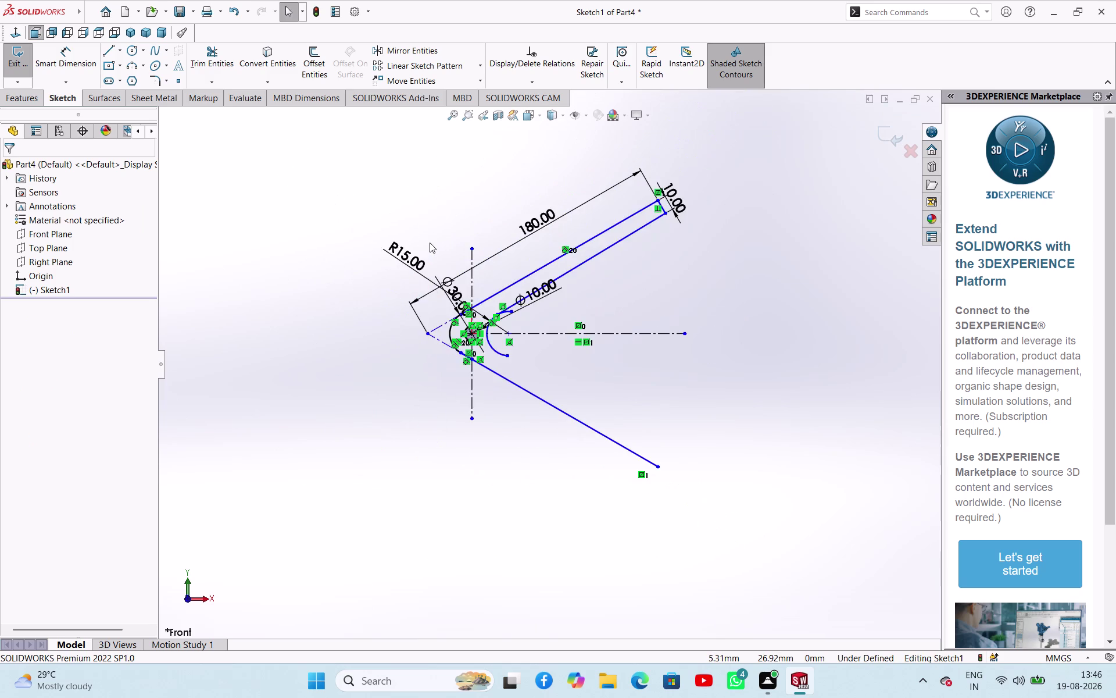
scroll(down, 3)
scroll(down, 3)
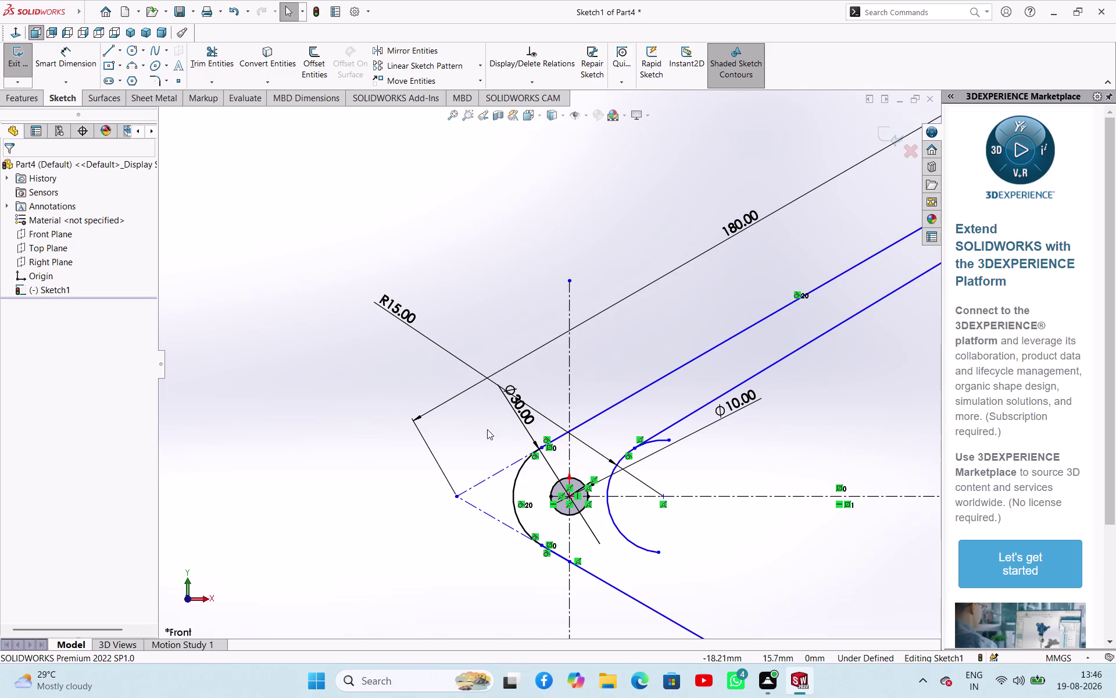
right_drag(324, 458, 302, 395)
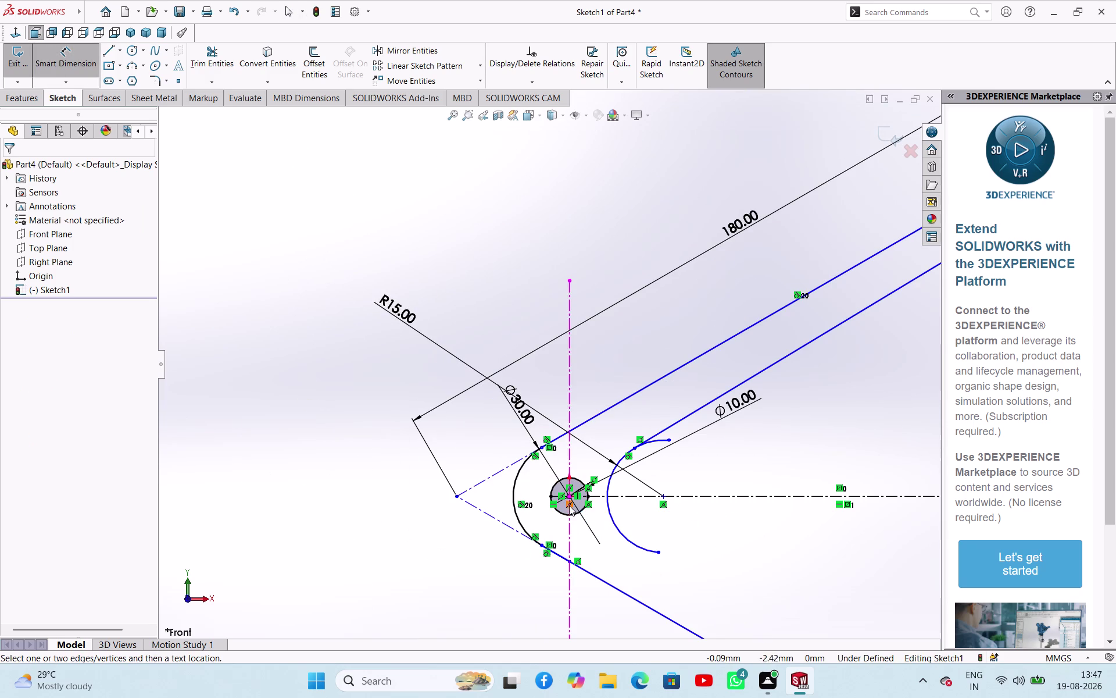
Start a pin-hole-centre to outer-arc dimension, then cancel it.
click(570, 498)
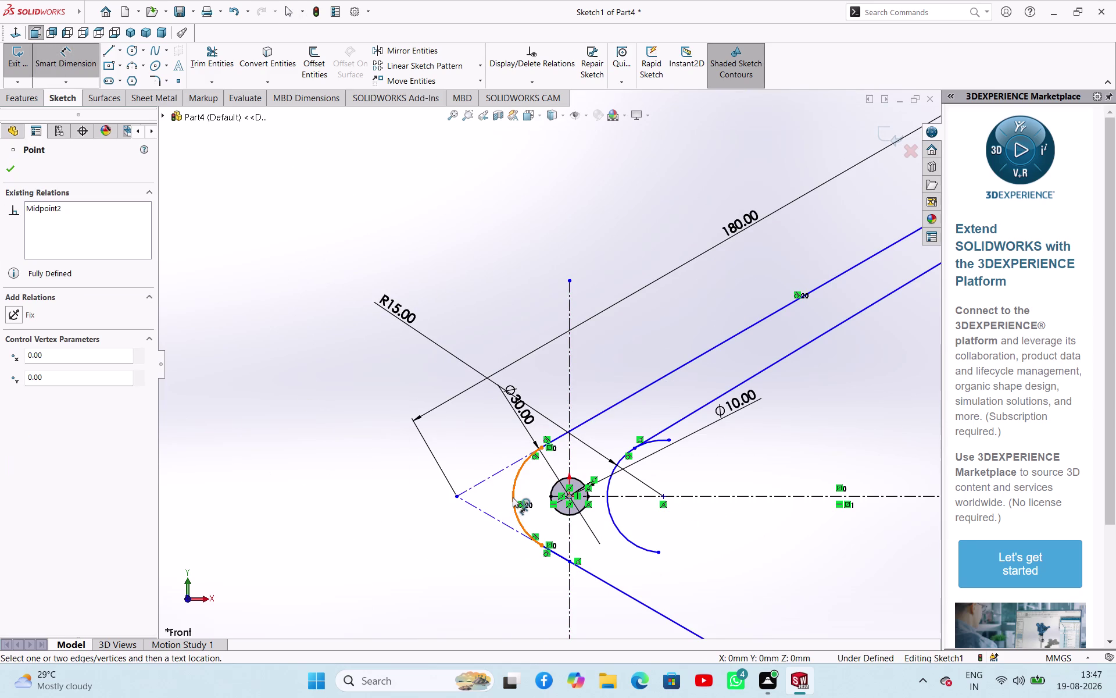
click(513, 498)
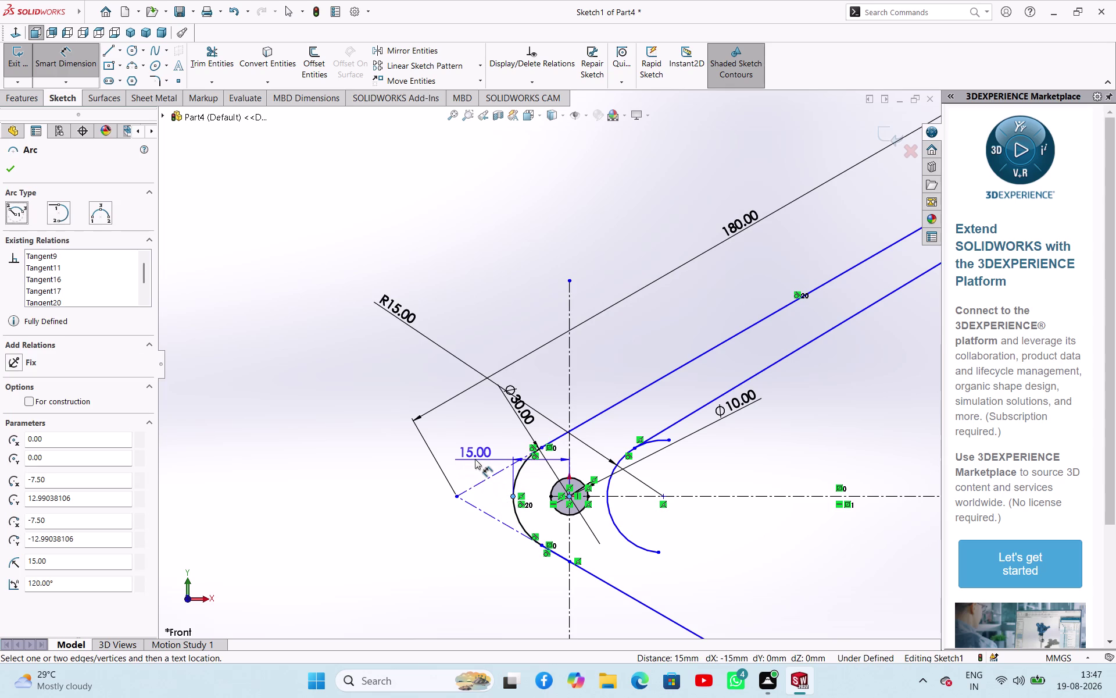
key(Escape)
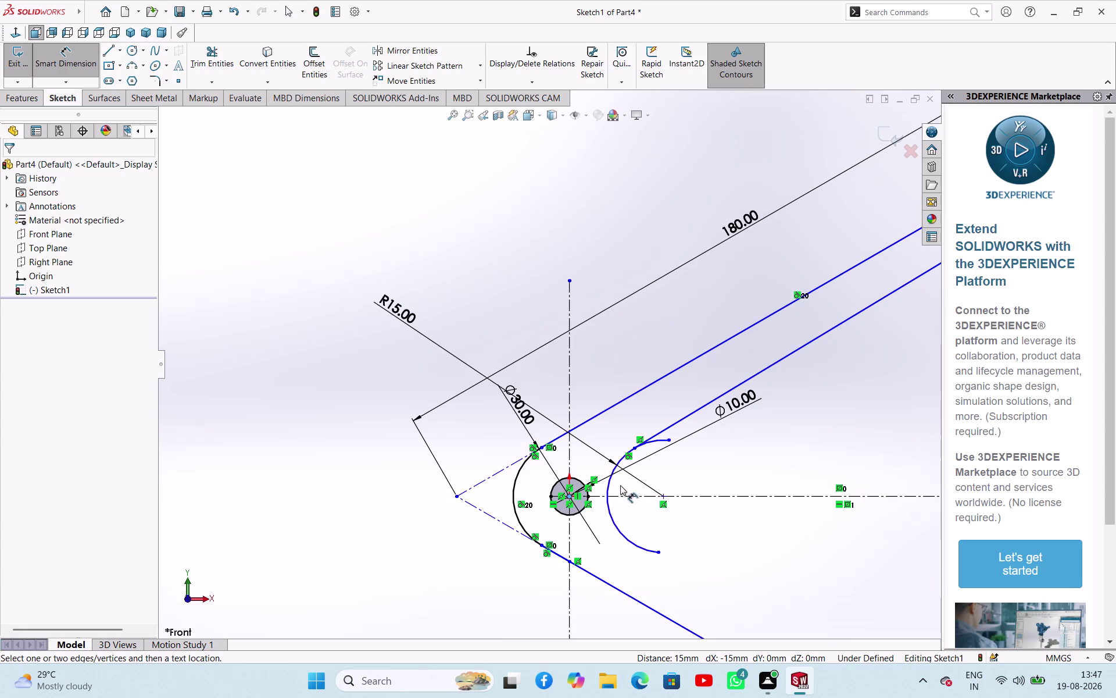
scroll(down, 3)
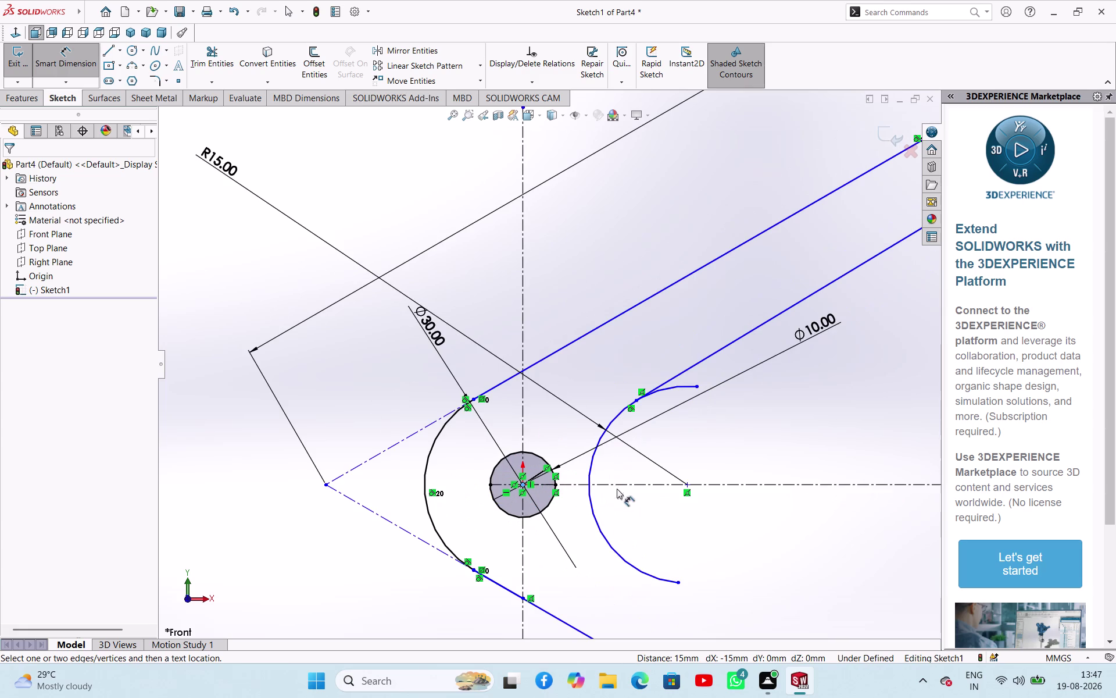
key(Escape)
key(Escape)
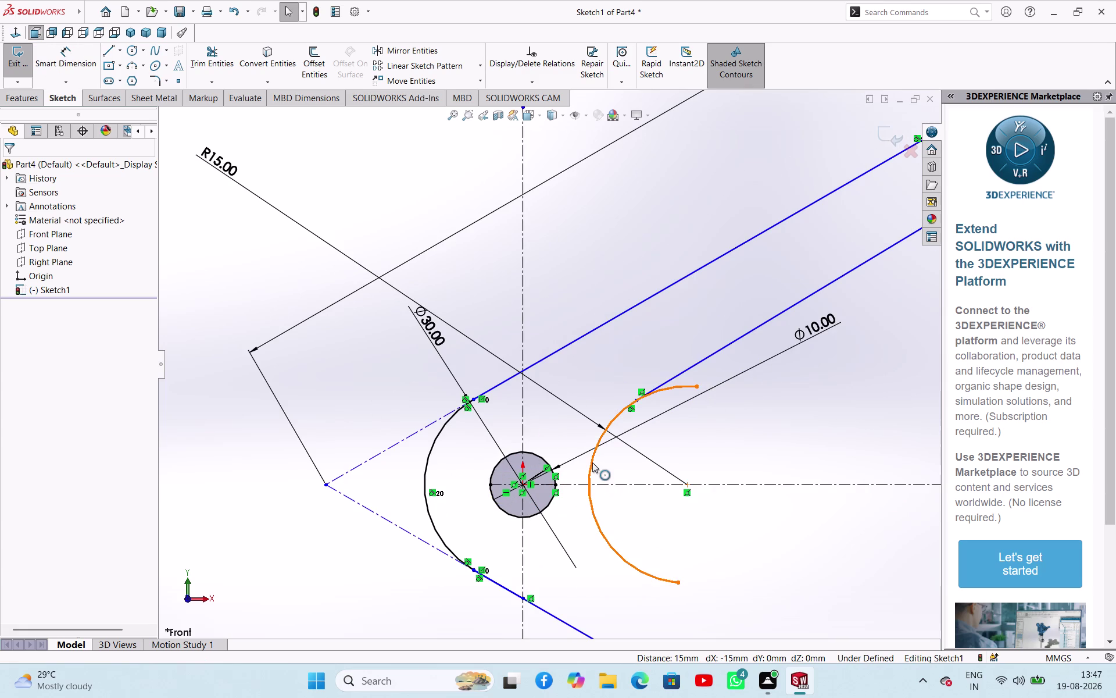
Re-apply the relation placing the small arc's centre on the centreline.
click(590, 476)
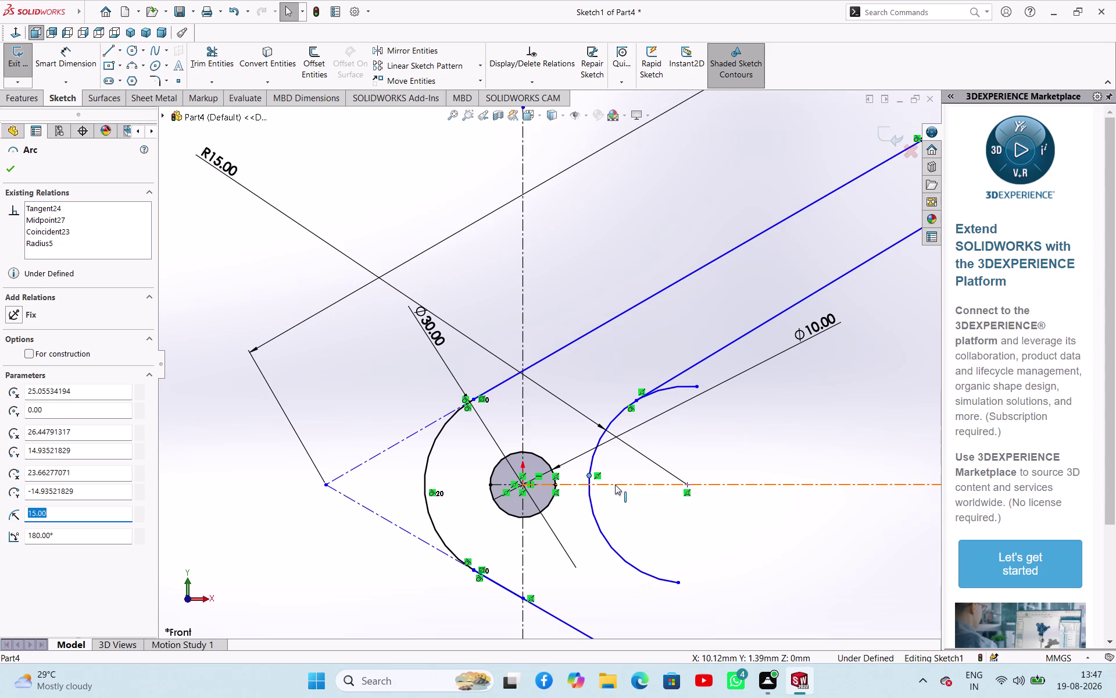
click(616, 484)
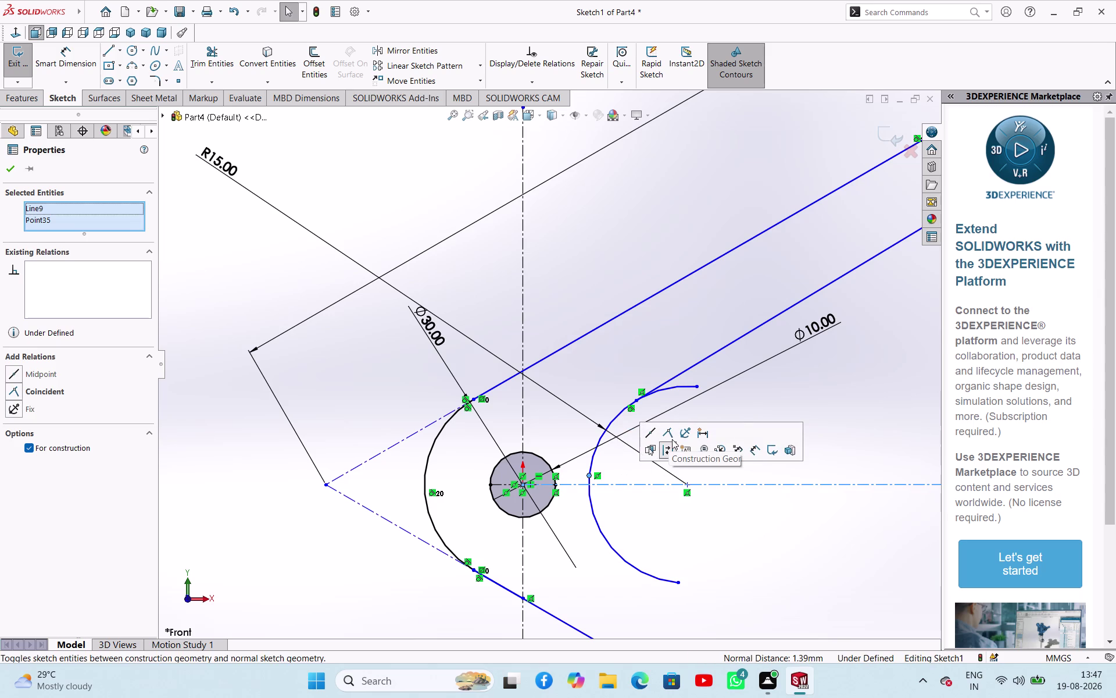
click(672, 439)
click(328, 549)
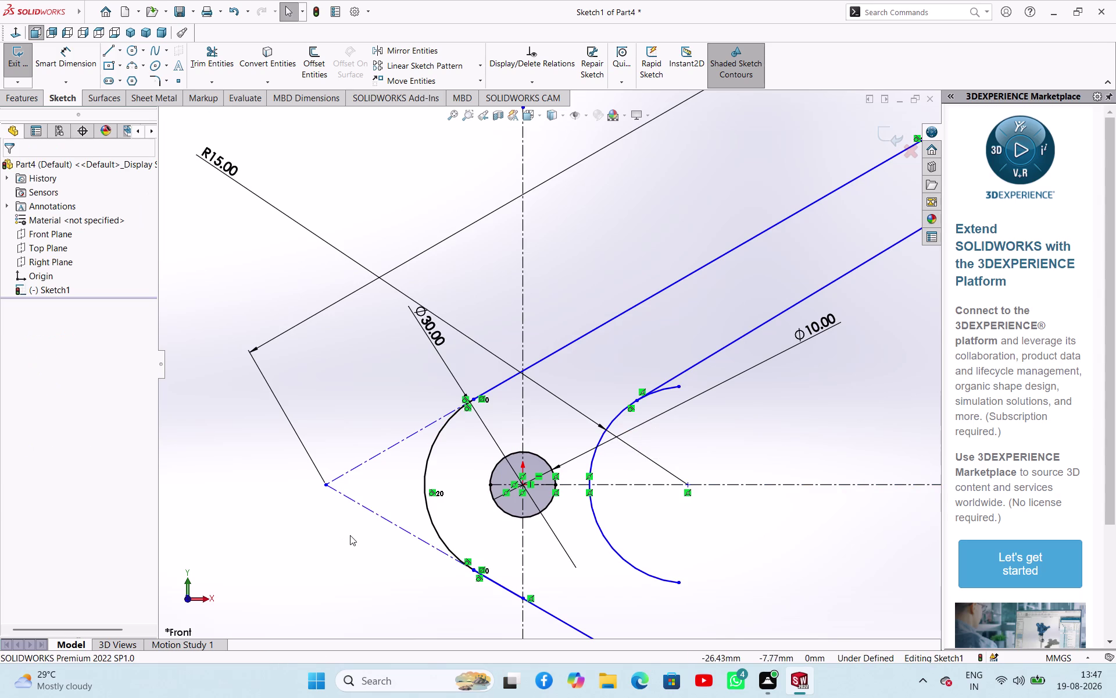
scroll(up, 3)
right_drag(349, 543, 333, 479)
scroll(down, 3)
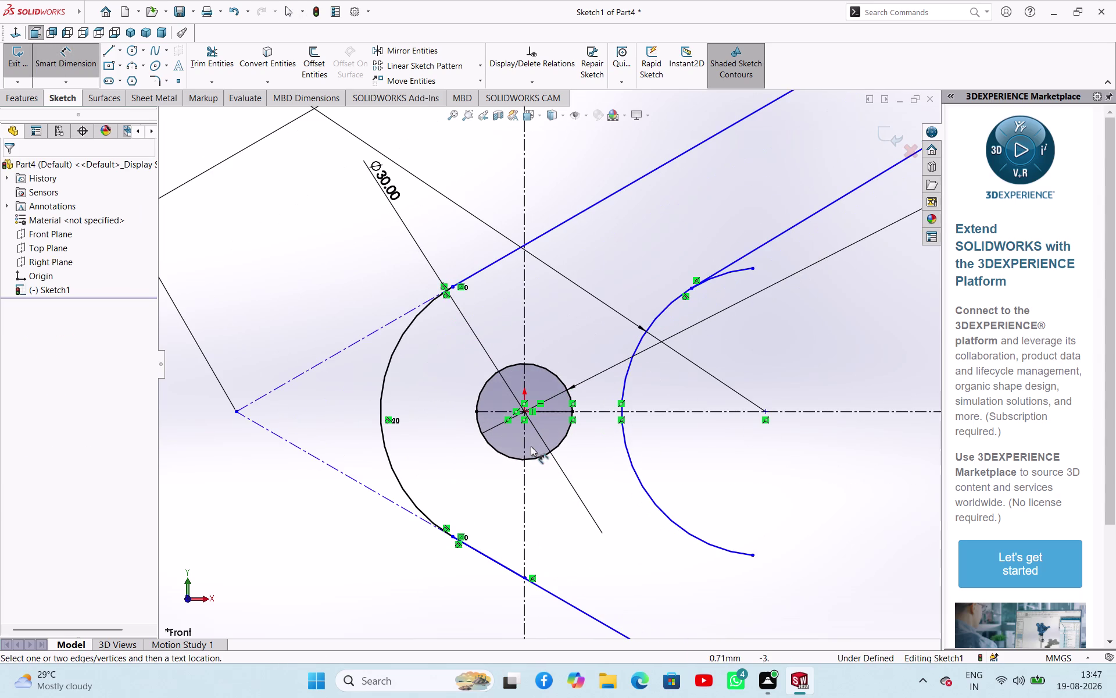
Dimension the distance from the pin hole centre to the inner arc as 15 mm.
click(526, 412)
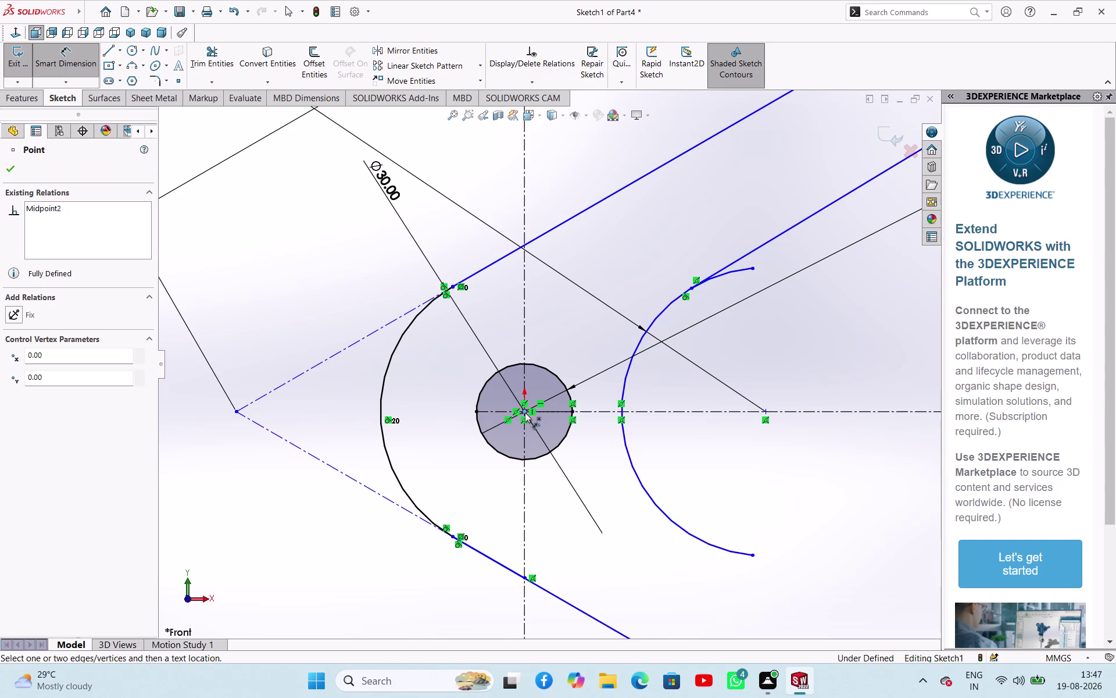
click(624, 411)
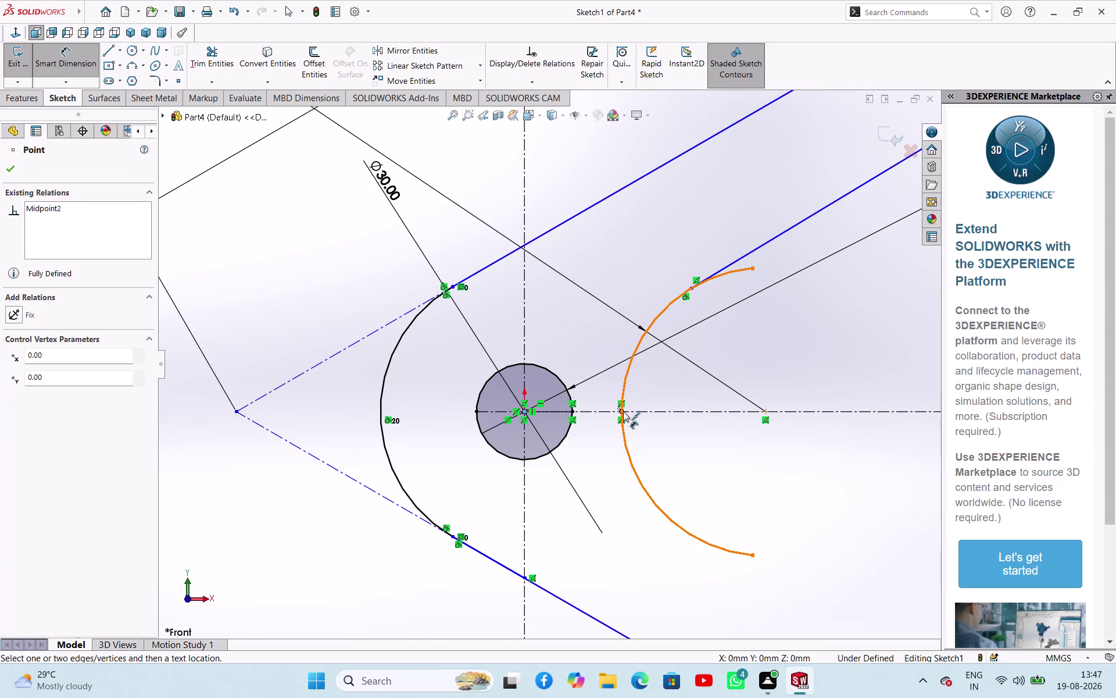
click(596, 457)
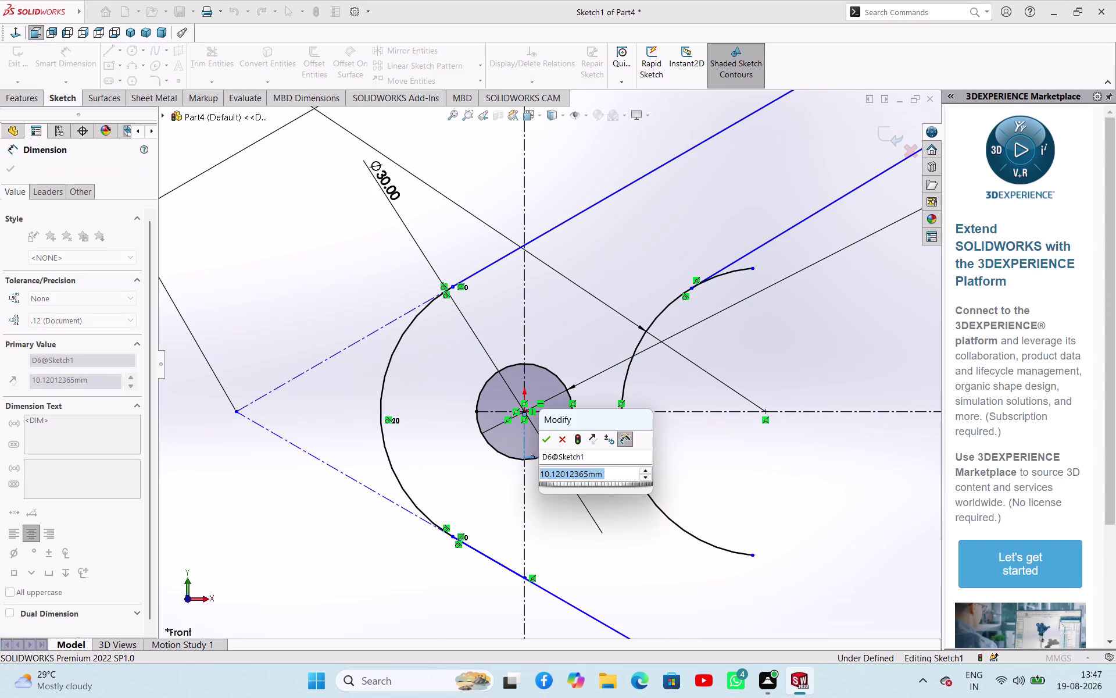
text(15)
key(Return)
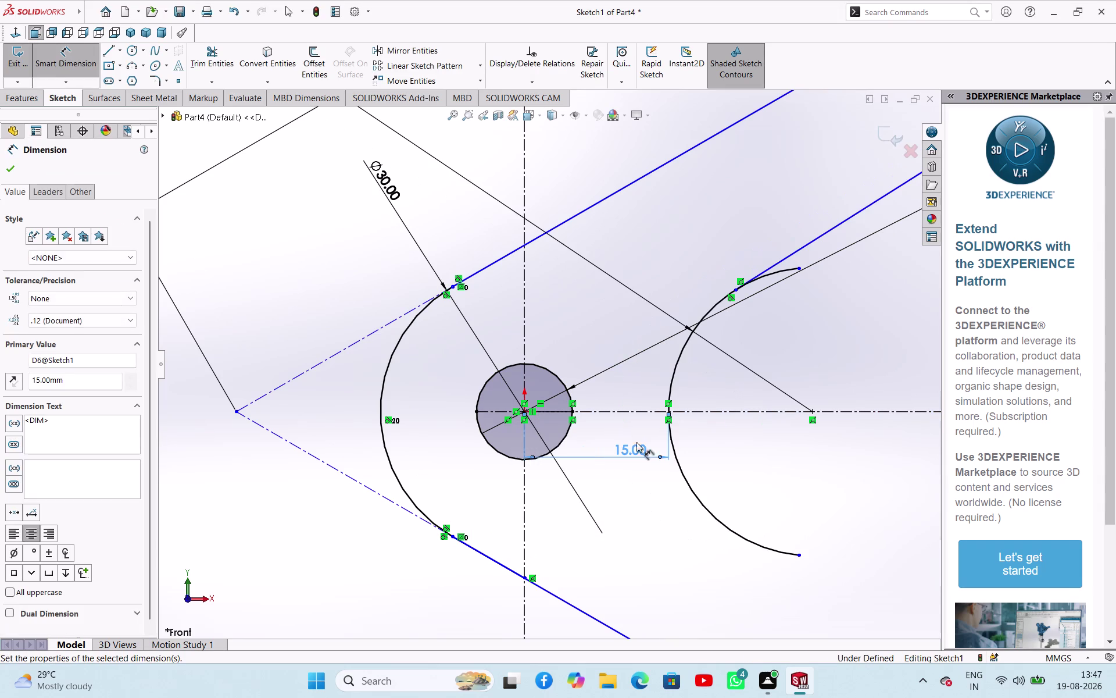
scroll(up, 3)
scroll(up, 3)
scroll(down, 3)
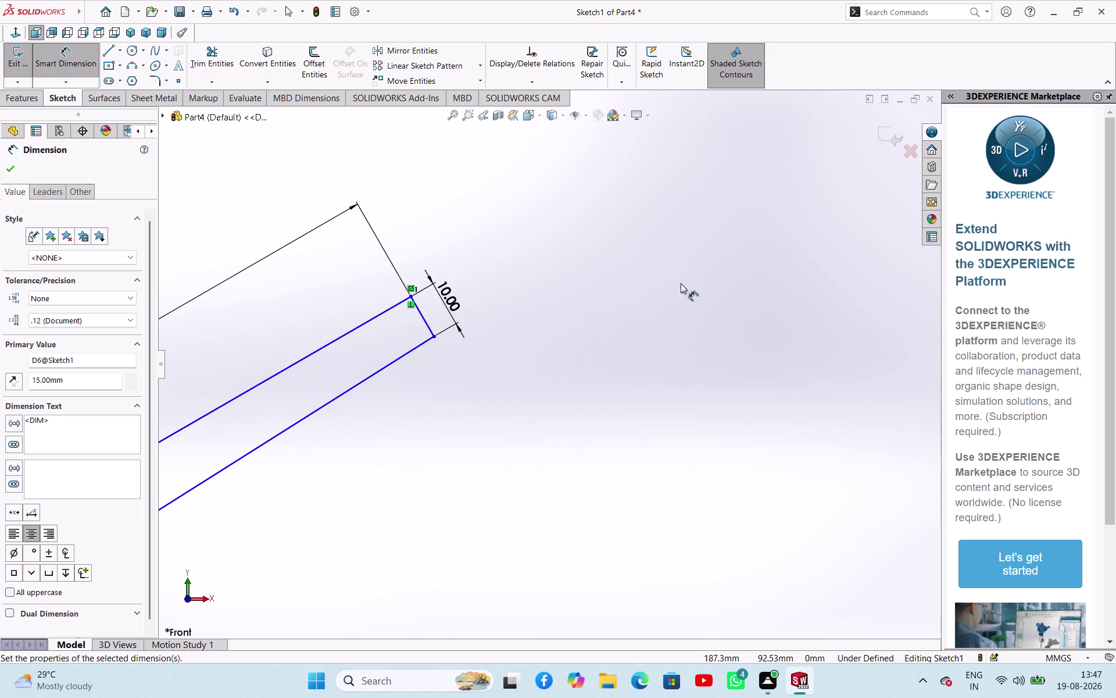
Change the arm's end-width dimension from 10 to 15 mm.
double_click(454, 296)
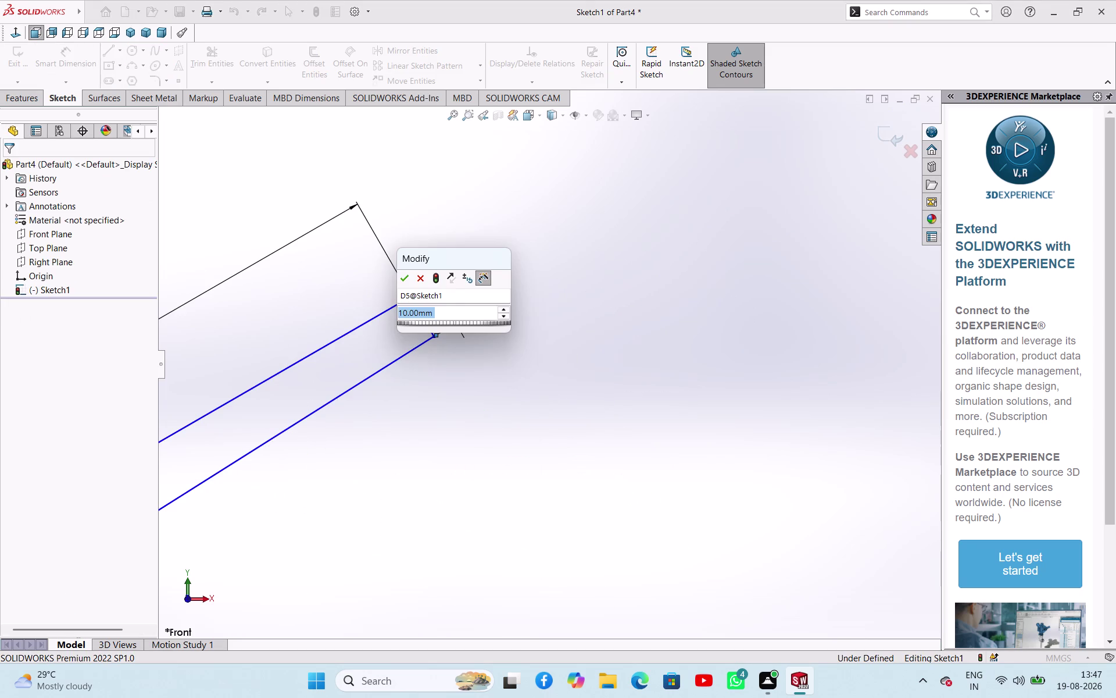
text(15)
key(Return)
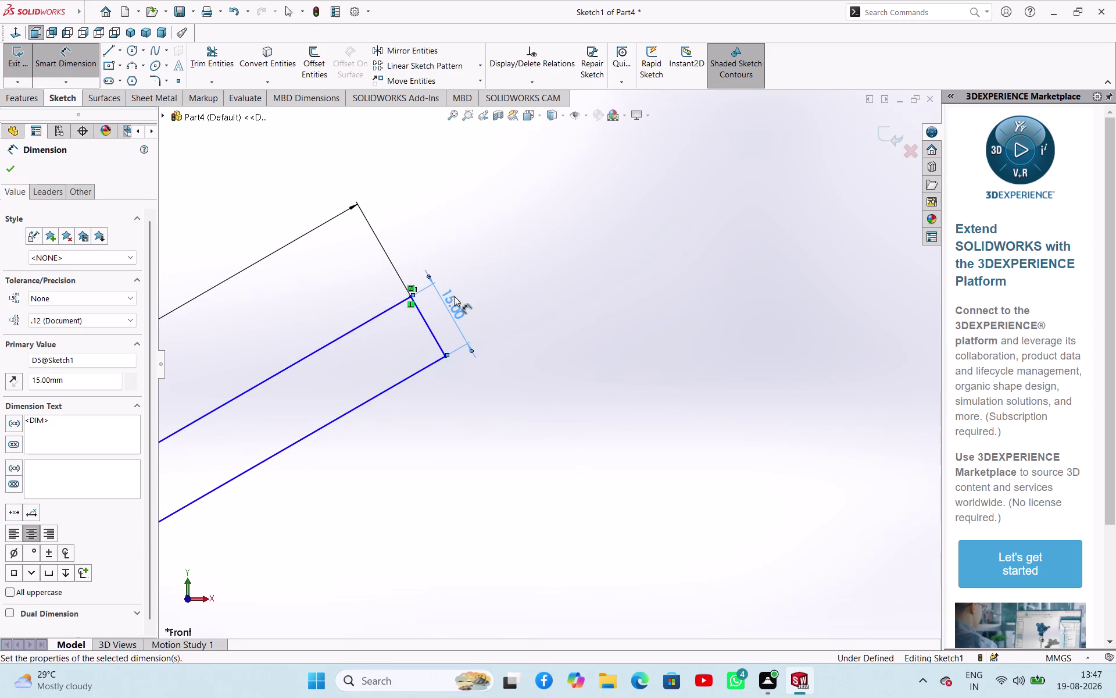
scroll(up, 3)
scroll(down, 3)
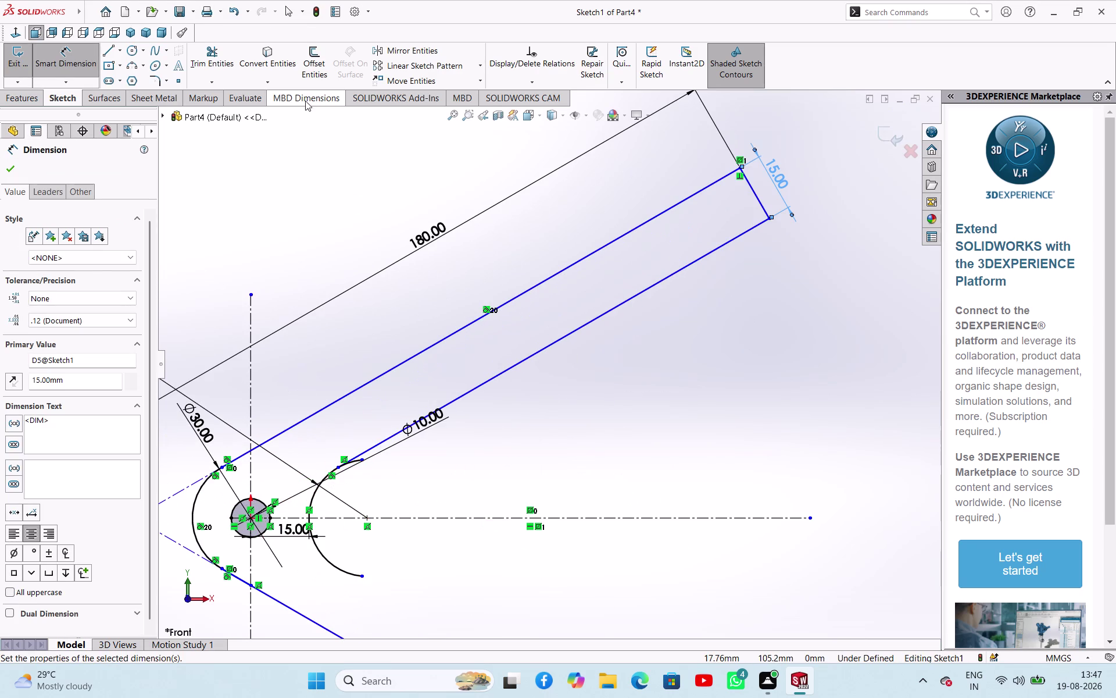
click(197, 55)
Trim the excess arc geometry at the bend.
drag(369, 488, 363, 479)
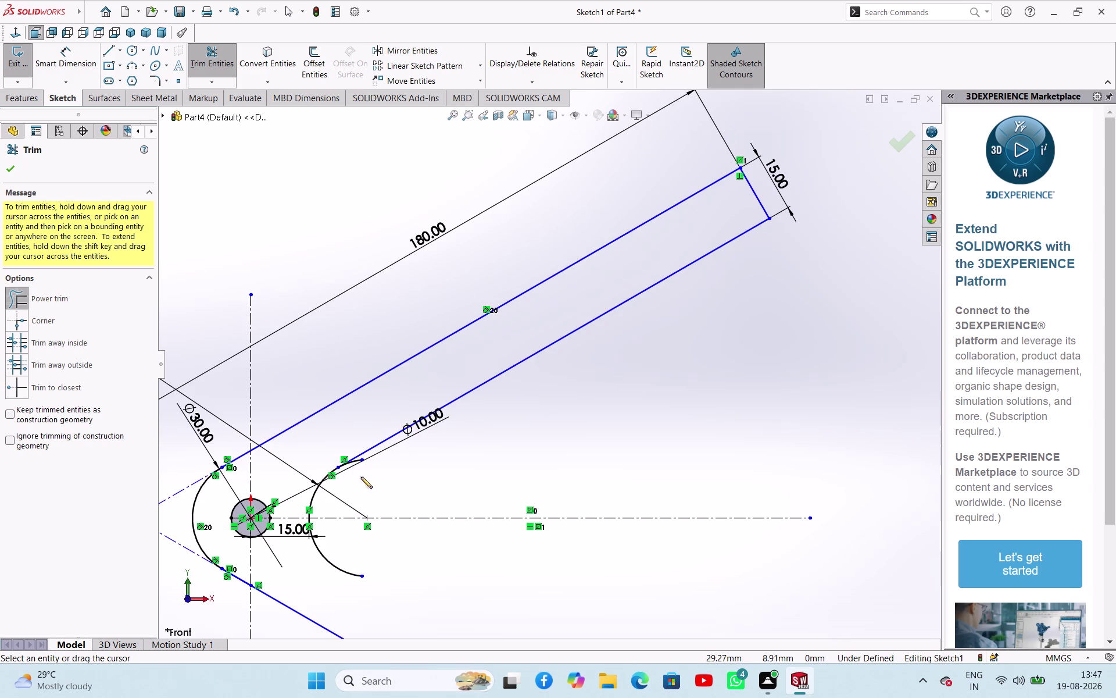
drag(362, 479, 356, 460)
scroll(up, 3)
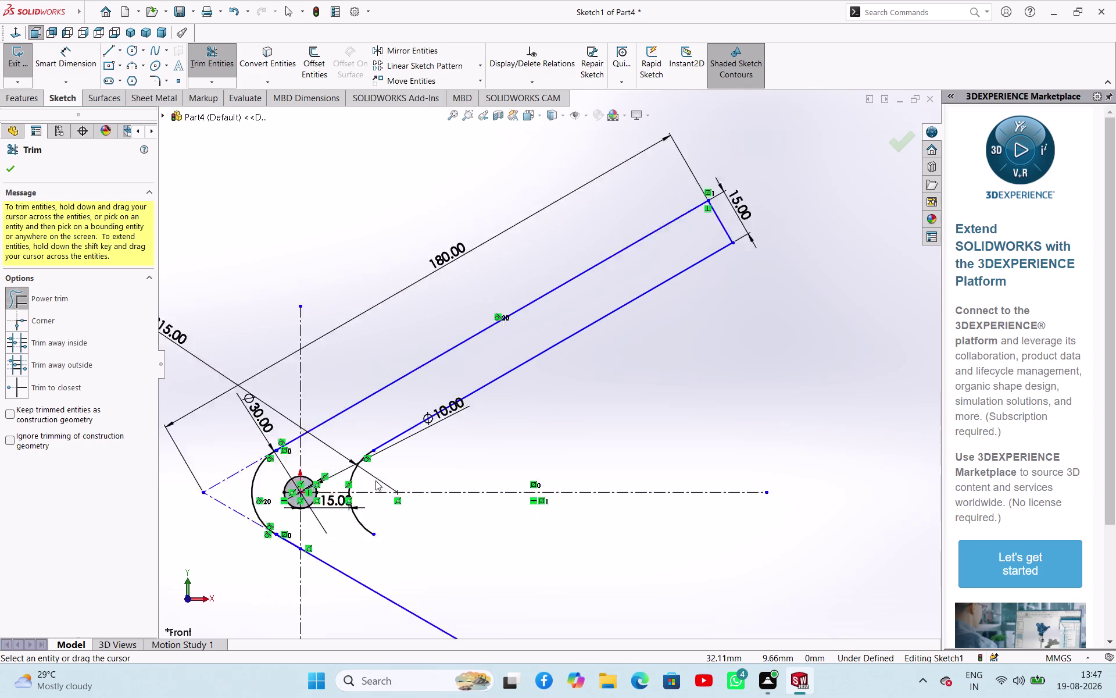
scroll(up, 3)
scroll(down, 3)
scroll(up, 3)
right_click(312, 400)
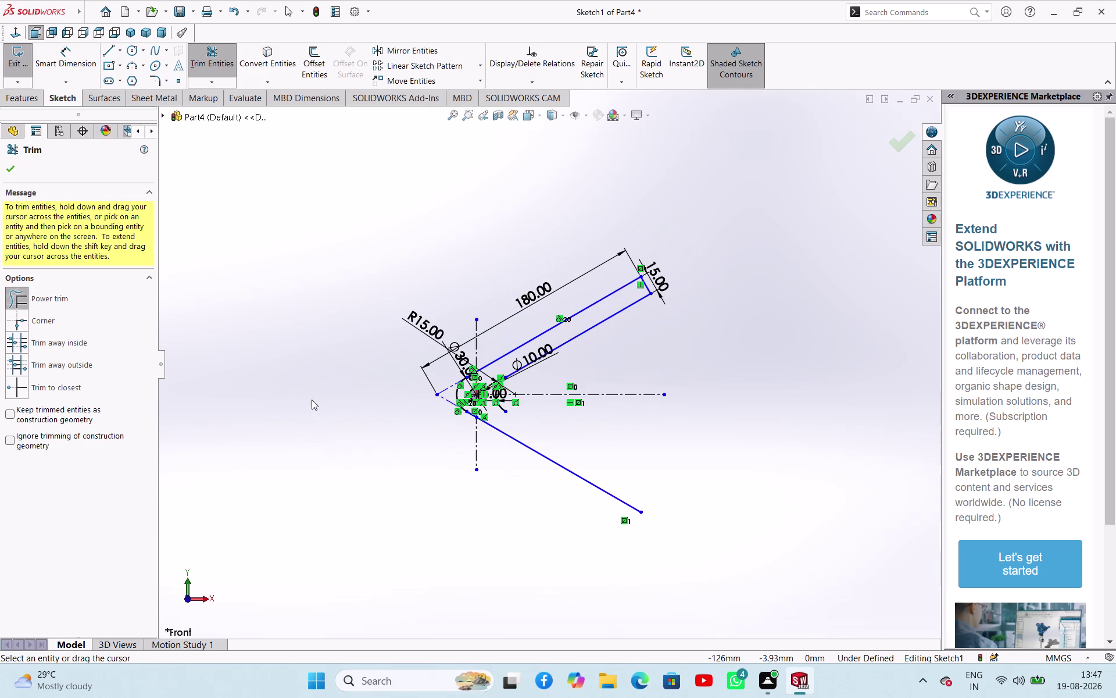
click(346, 438)
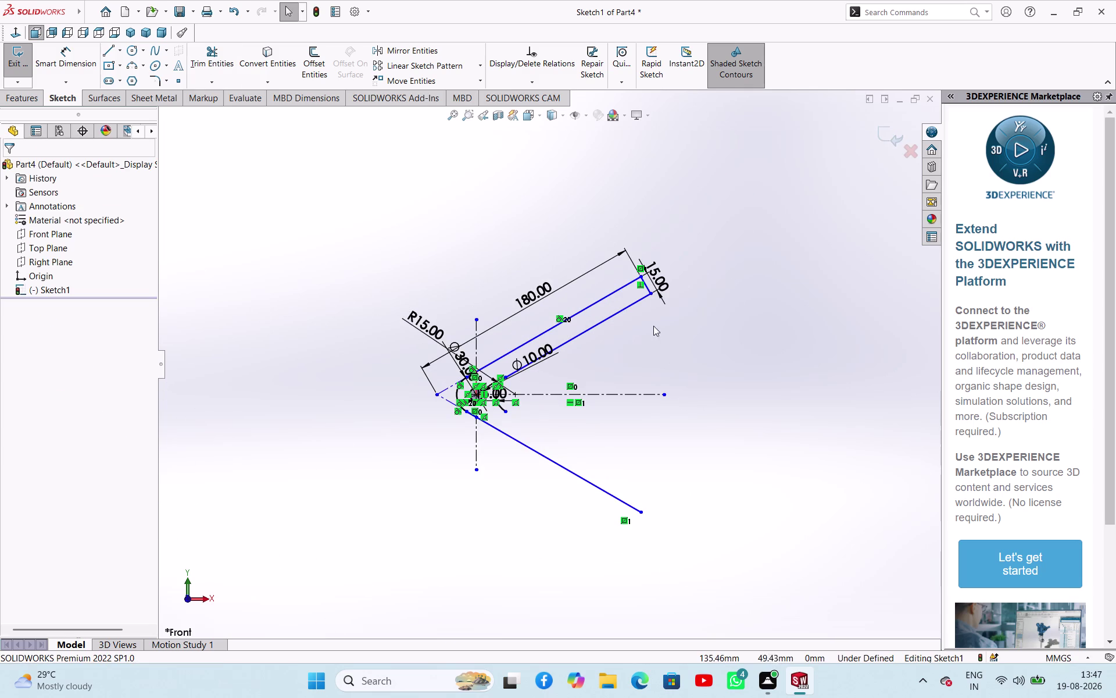
Mirror the upper arm's end line and inner edge about the horizontal centreline.
scroll(down, 3)
right_click(653, 261)
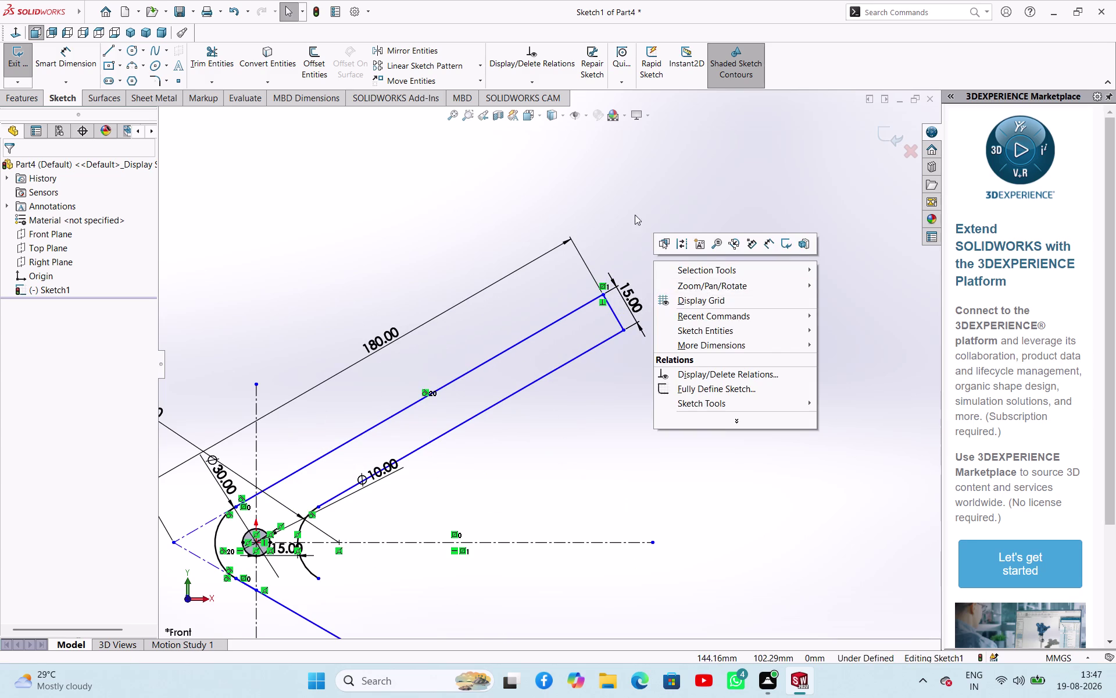
click(640, 205)
click(615, 313)
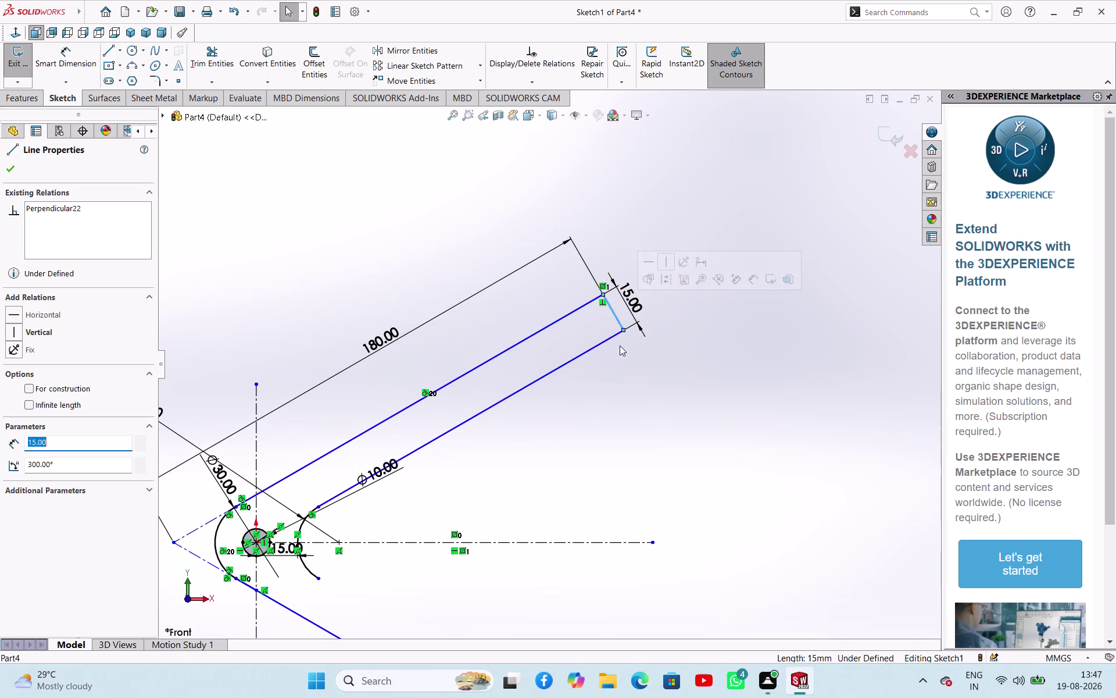
click(600, 343)
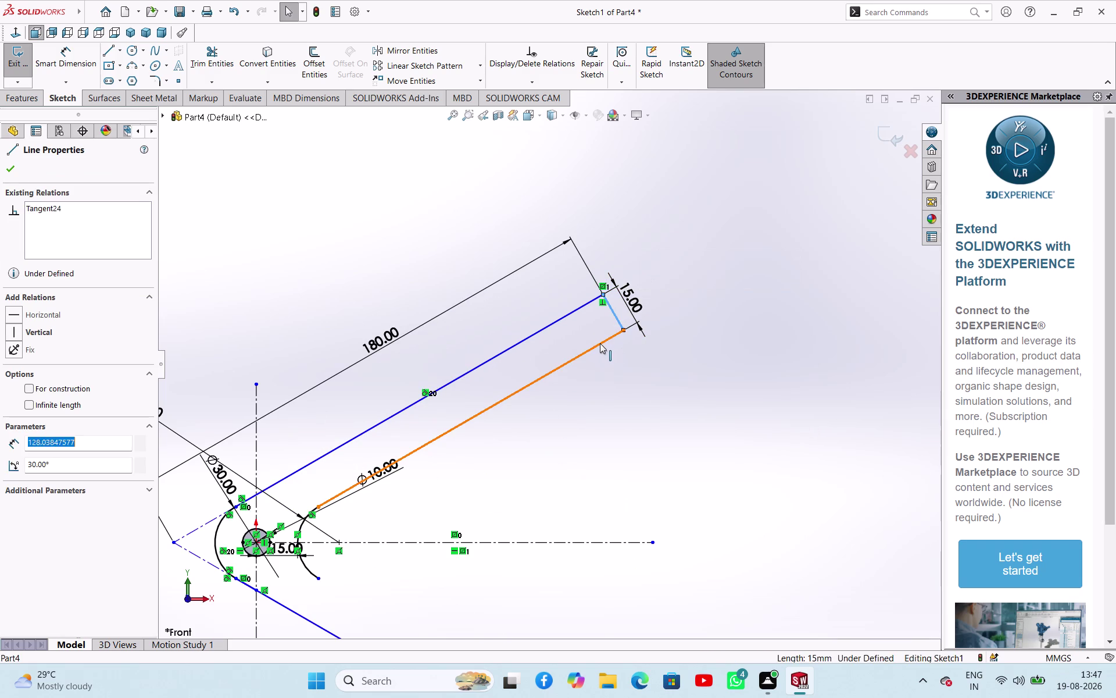
click(412, 49)
click(82, 345)
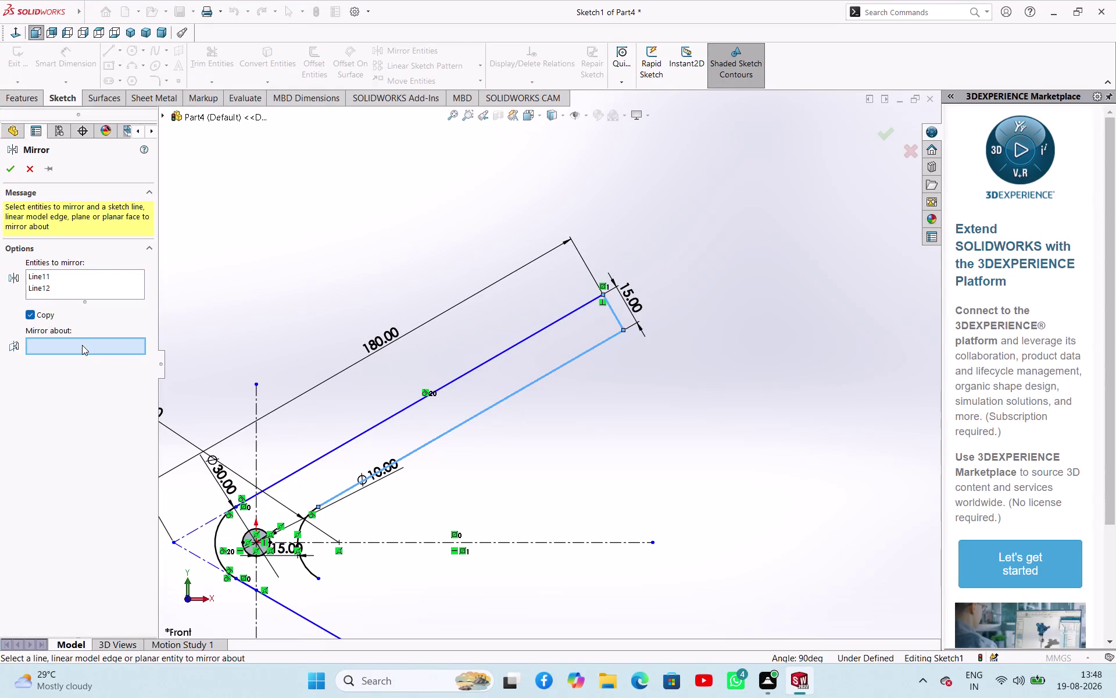
click(584, 544)
scroll(up, 3)
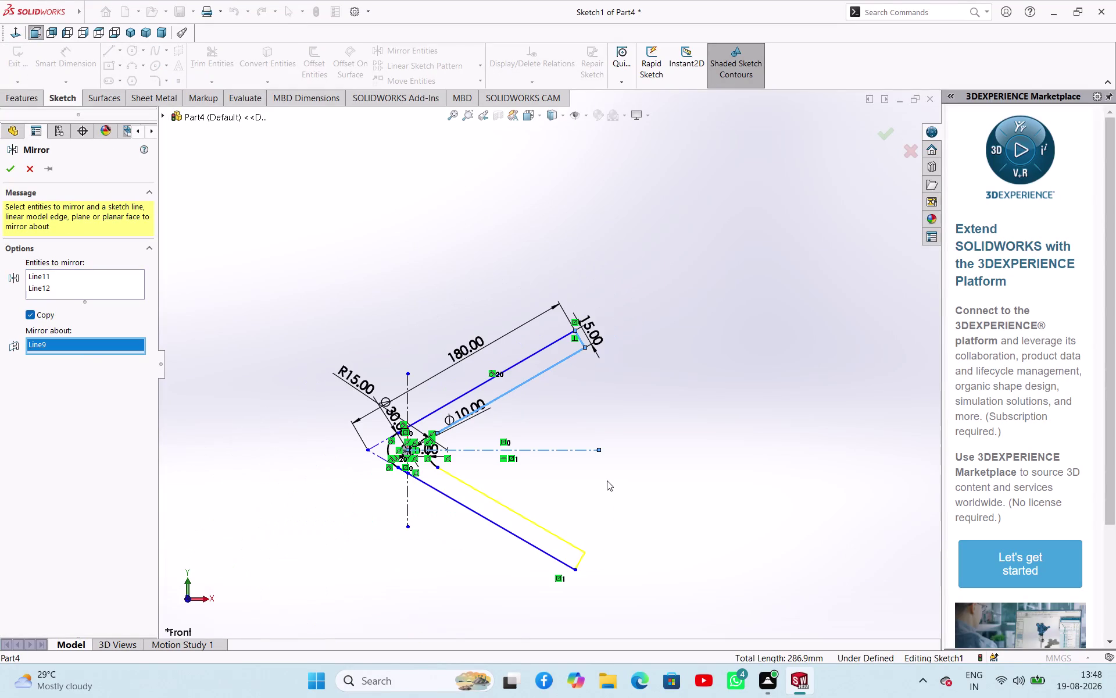
click(8, 166)
click(244, 228)
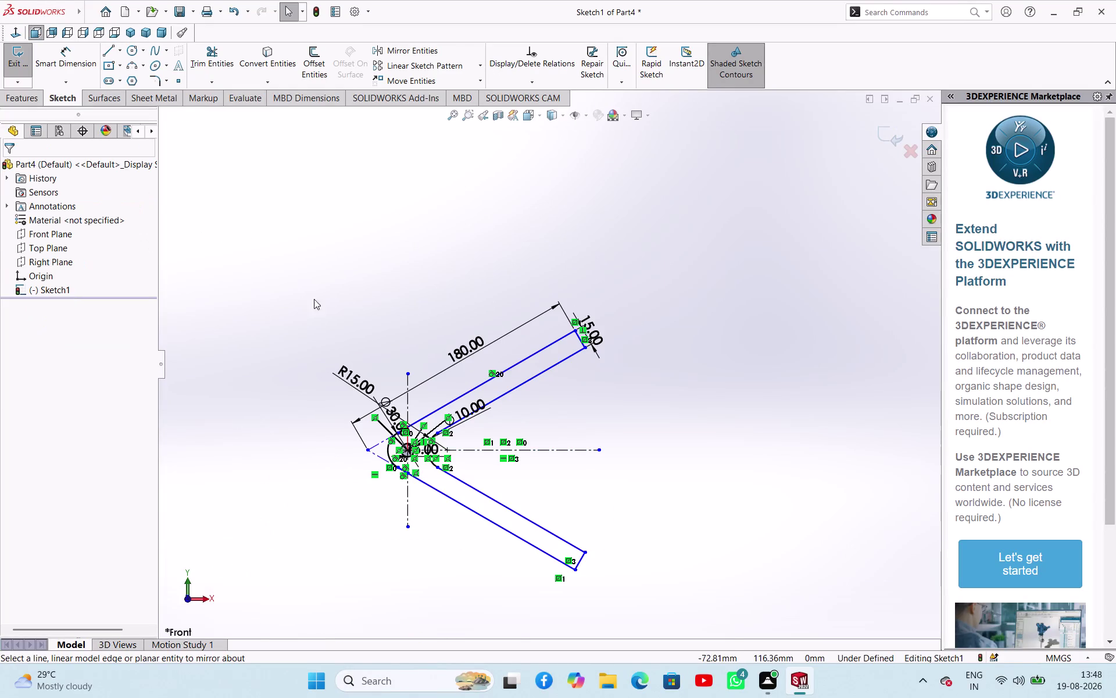
Cancel the redundant radius dimension on the inner bend arc and exit the sketch.
scroll(up, 3)
scroll(down, 3)
scroll(down, 3)
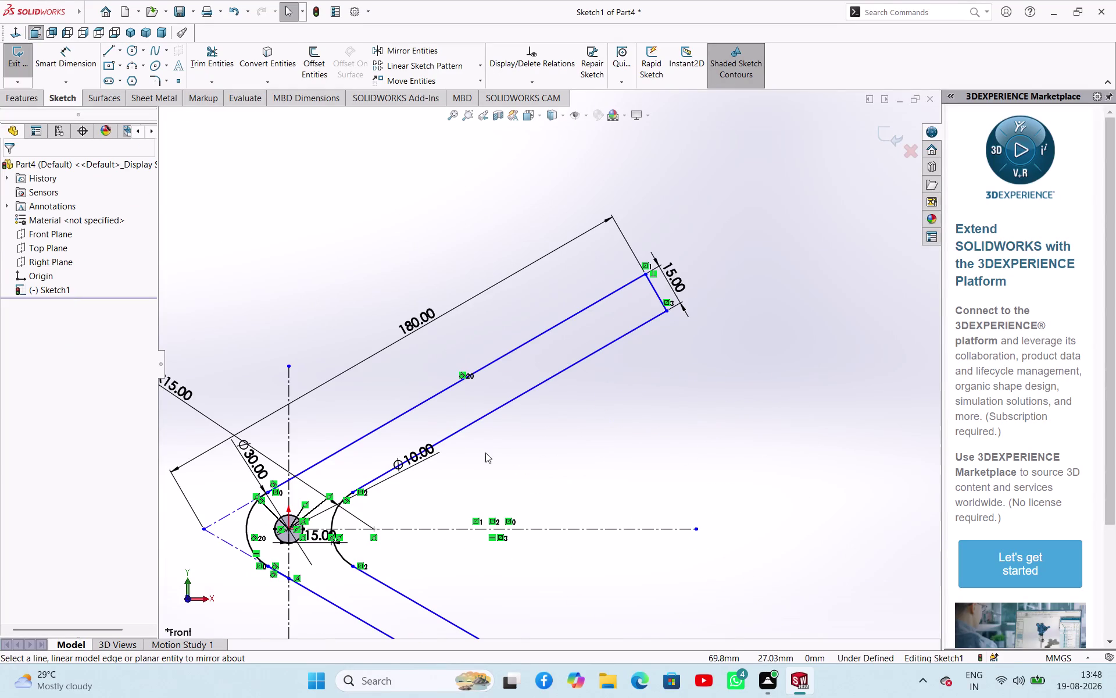
scroll(down, 3)
right_drag(542, 484, 567, 423)
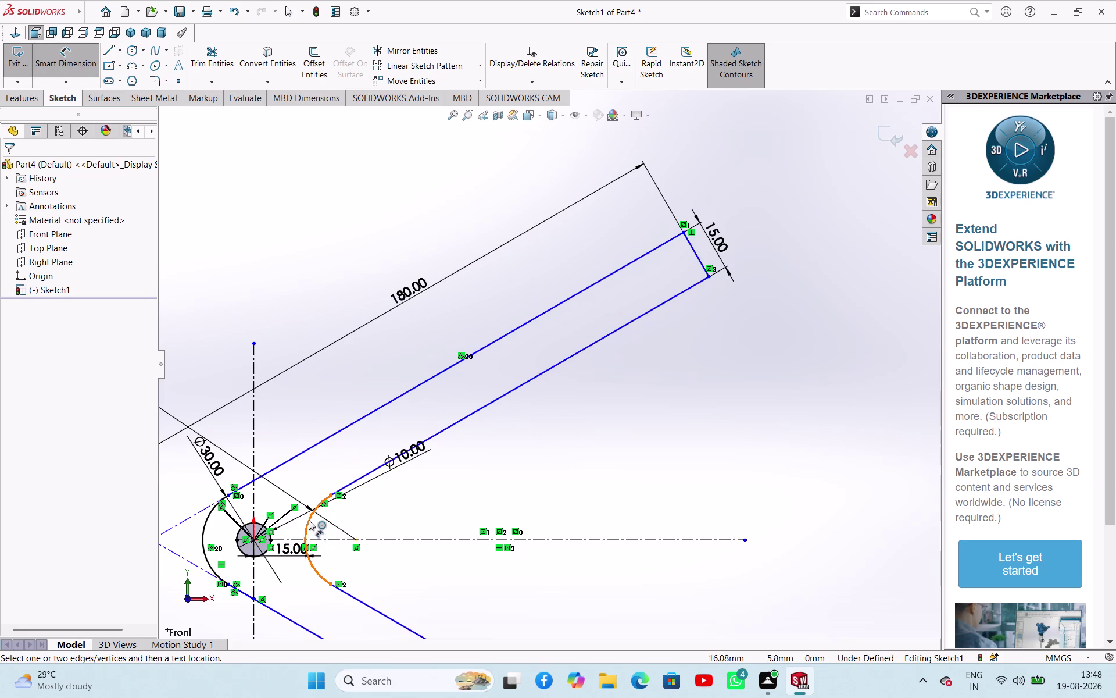
click(309, 520)
click(489, 494)
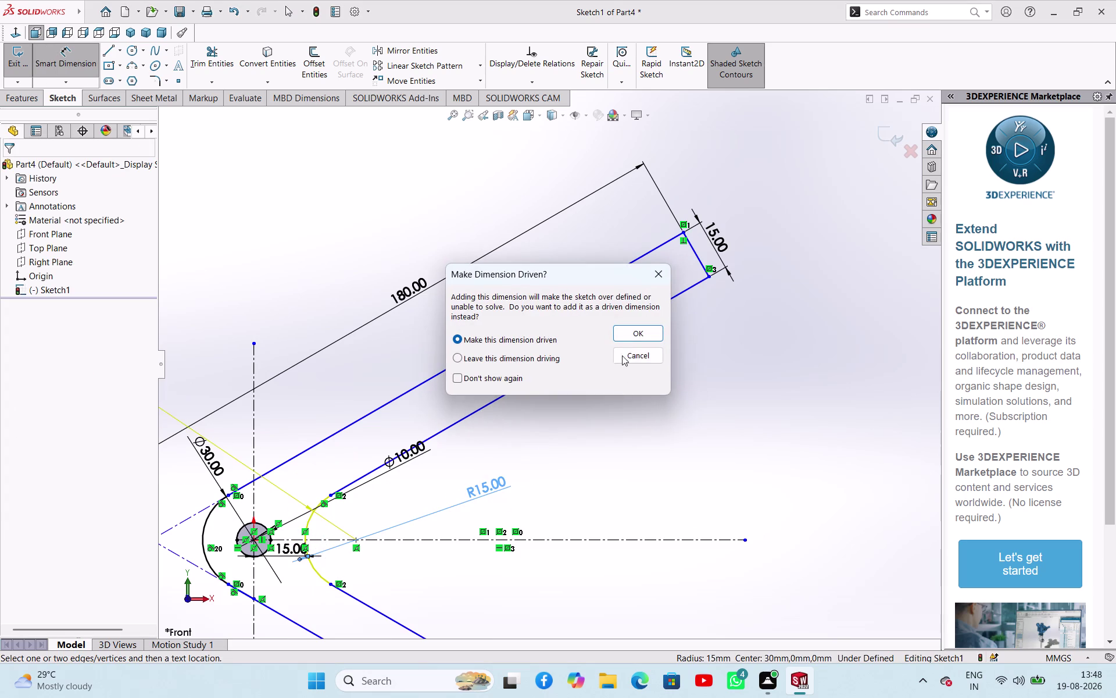
click(625, 351)
scroll(up, 3)
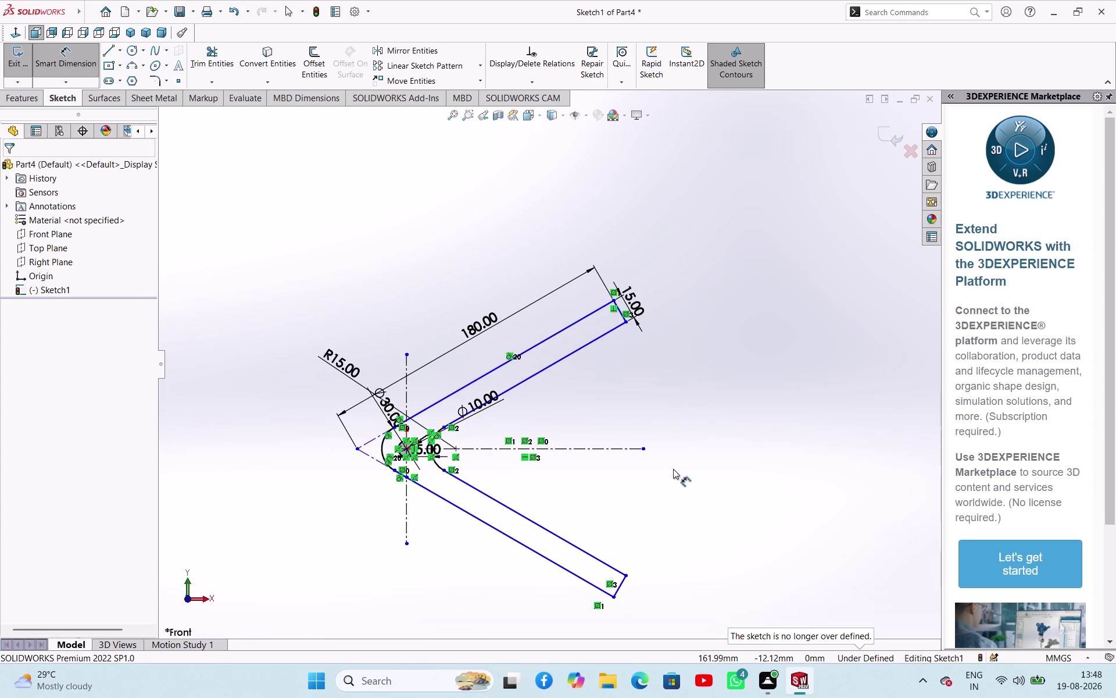
scroll(down, 3)
scroll(up, 3)
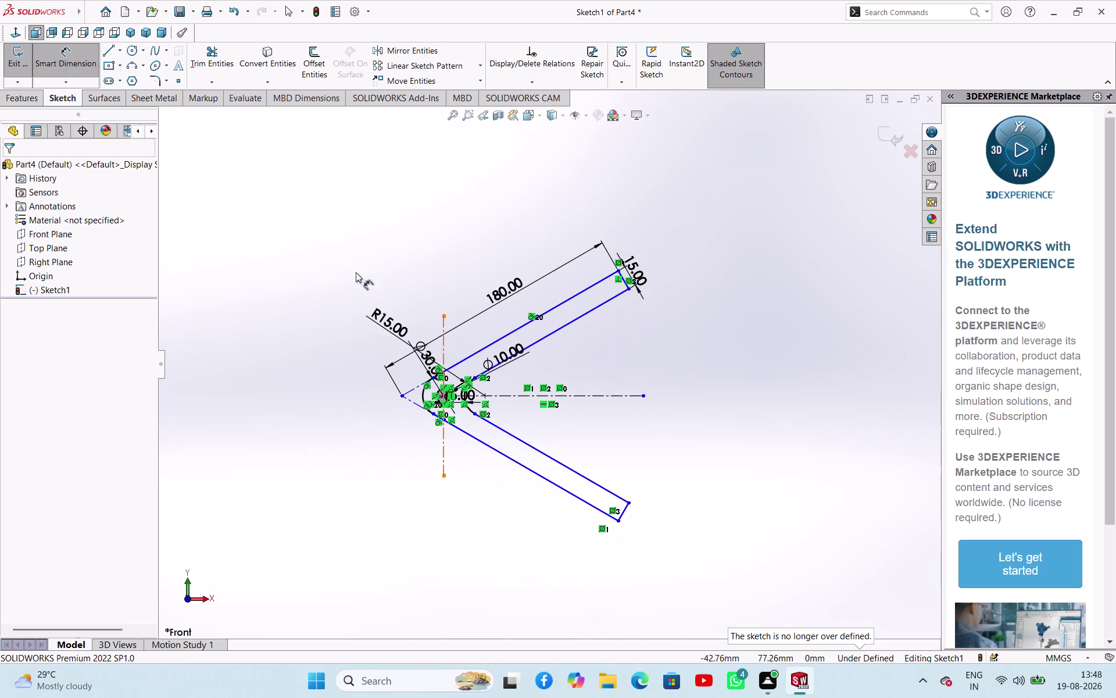
click(19, 68)
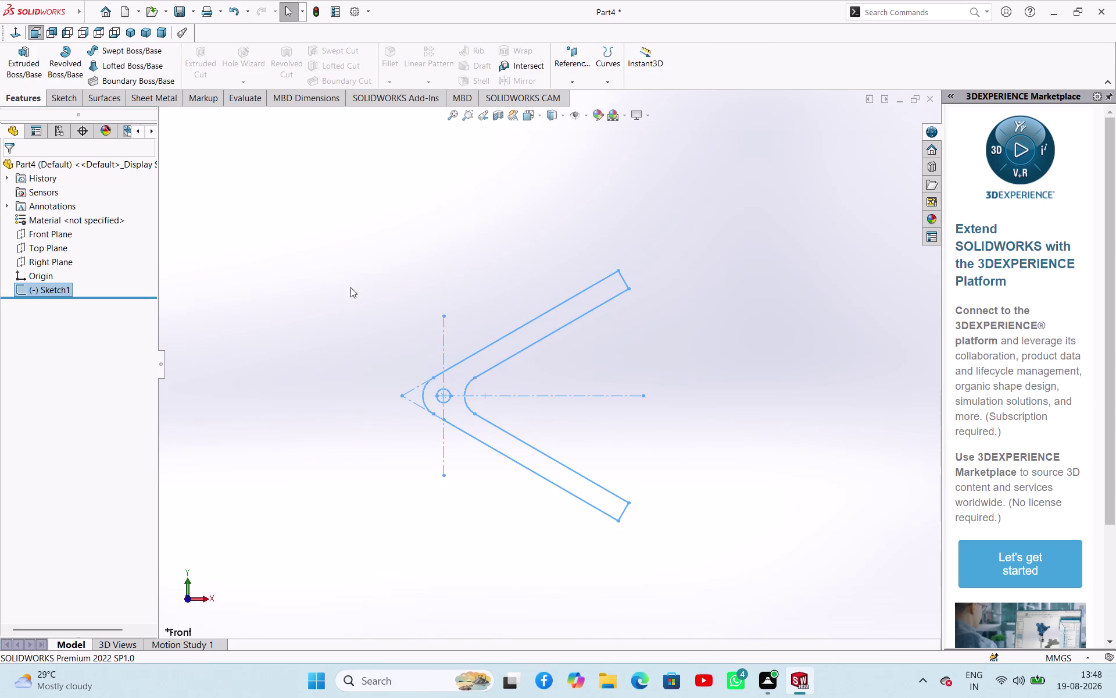
middle_drag(383, 264, 360, 352)
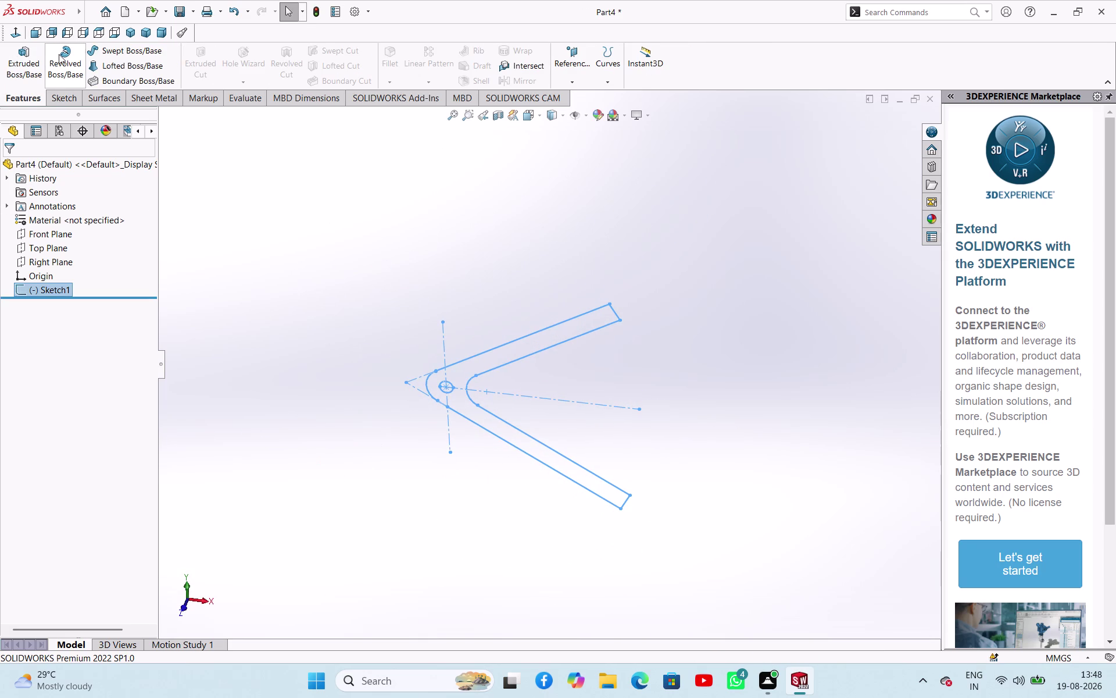
click(34, 60)
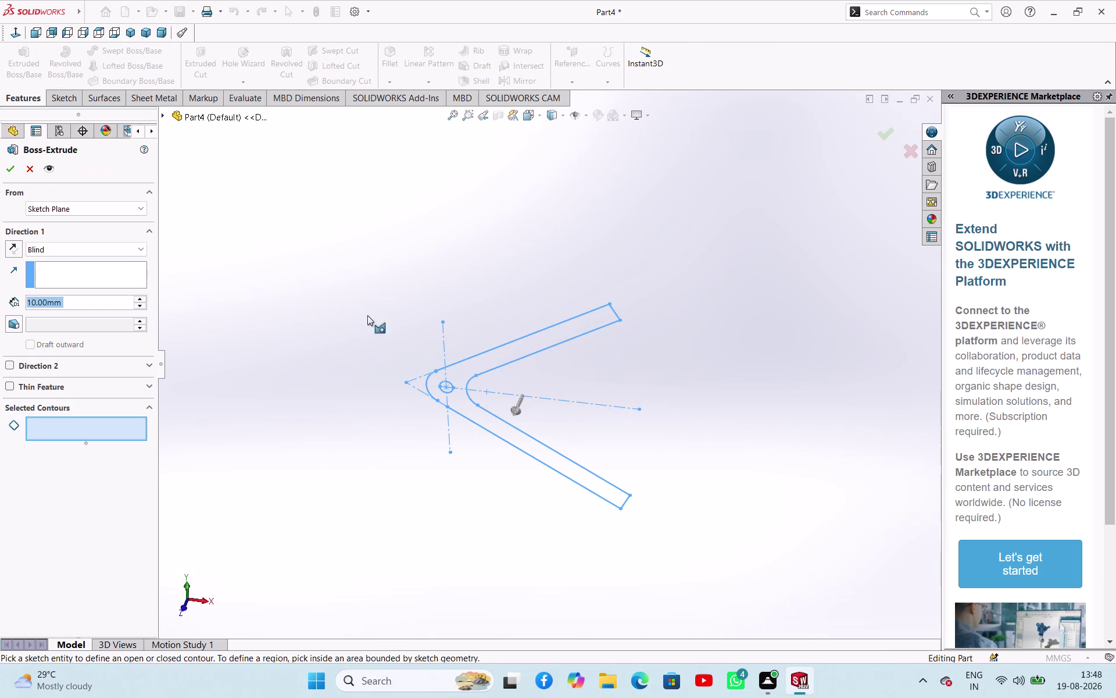
click(488, 358)
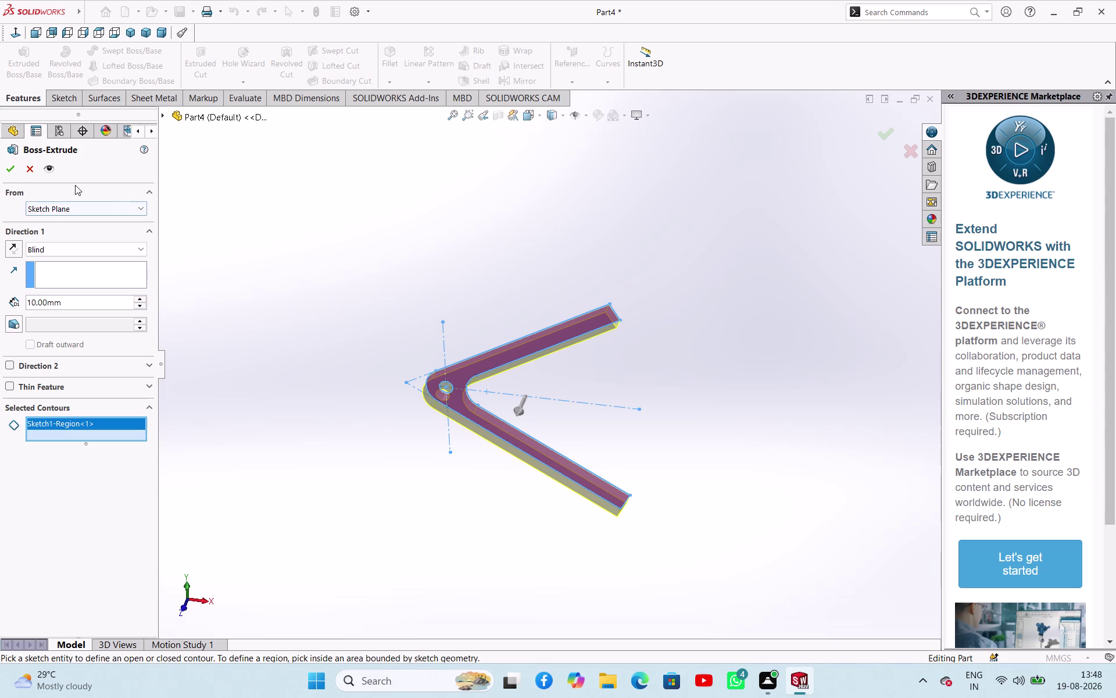
click(57, 251)
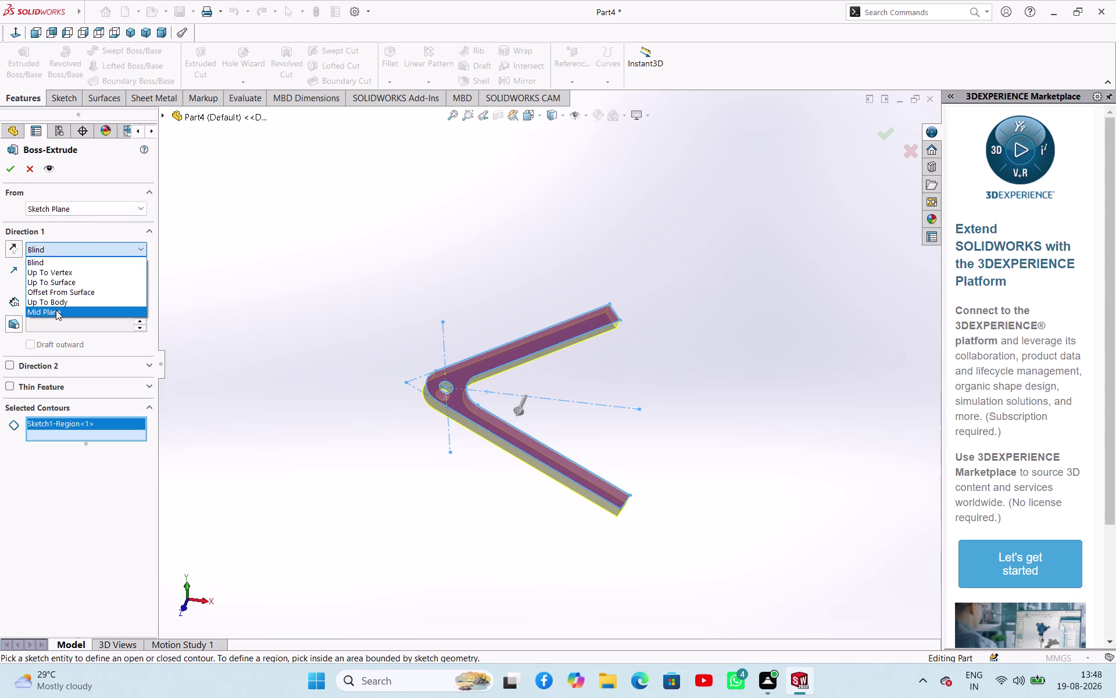
click(56, 310)
triple_click(137, 295)
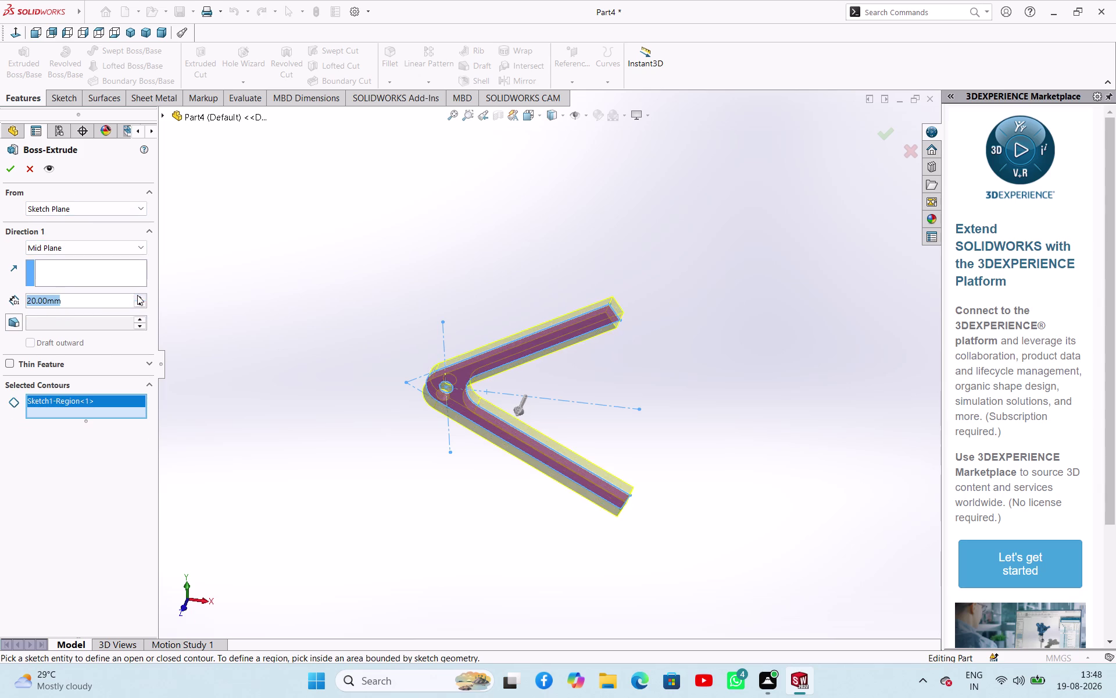
click(13, 174)
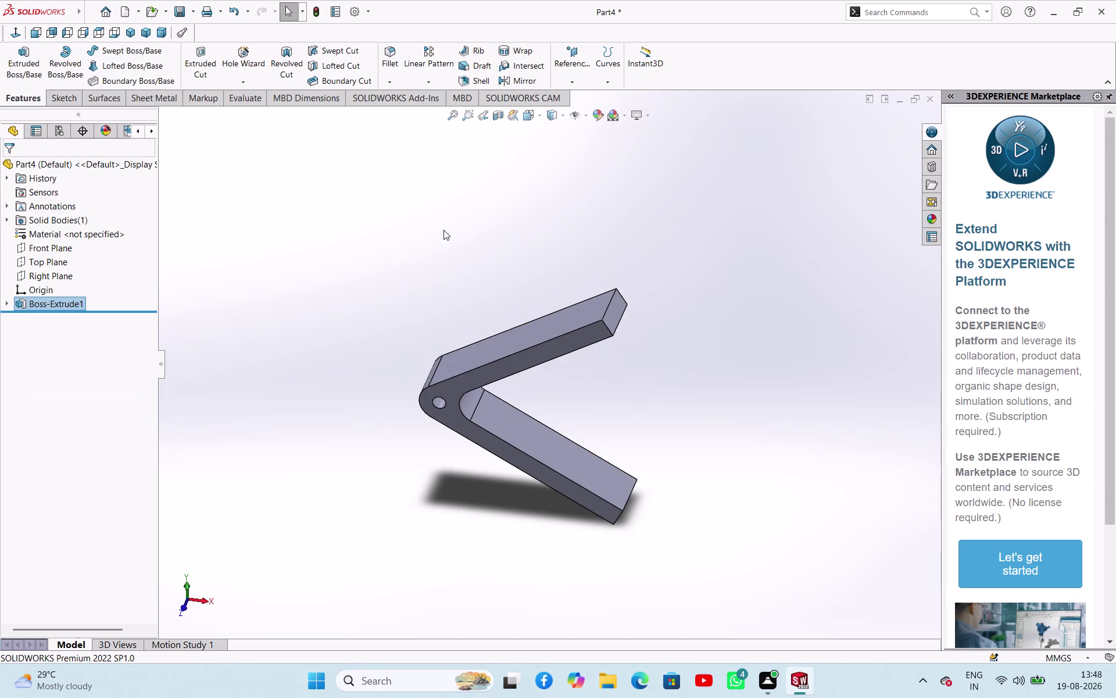
click(439, 229)
scroll(up, 3)
middle_drag(472, 257, 539, 225)
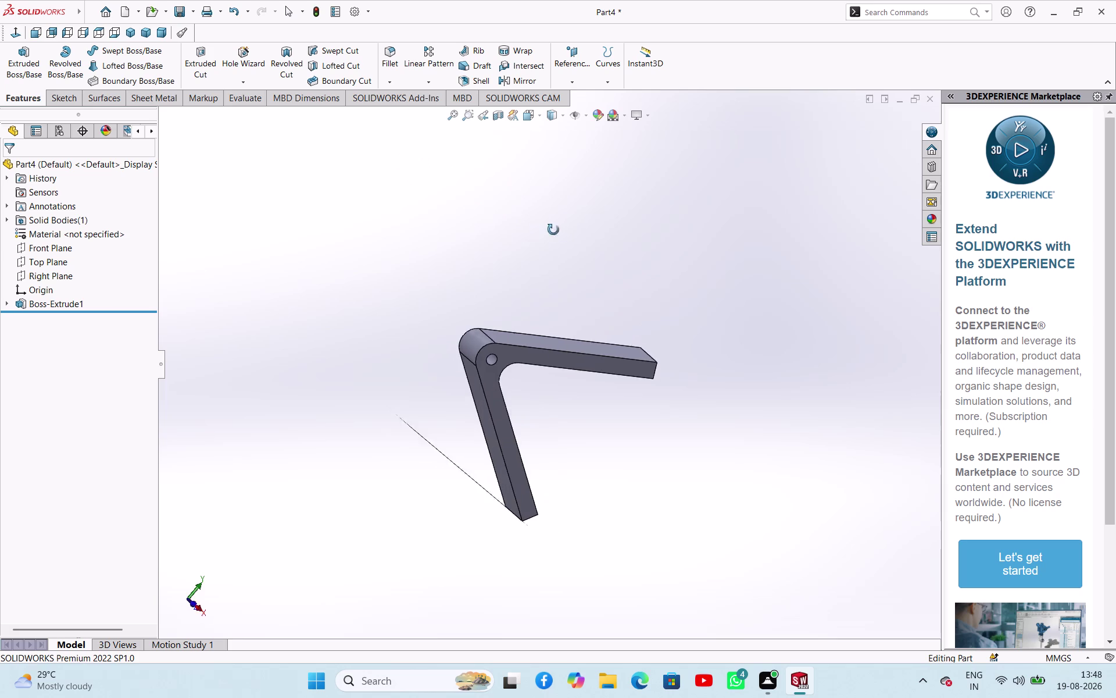
middle_drag(538, 225, 534, 191)
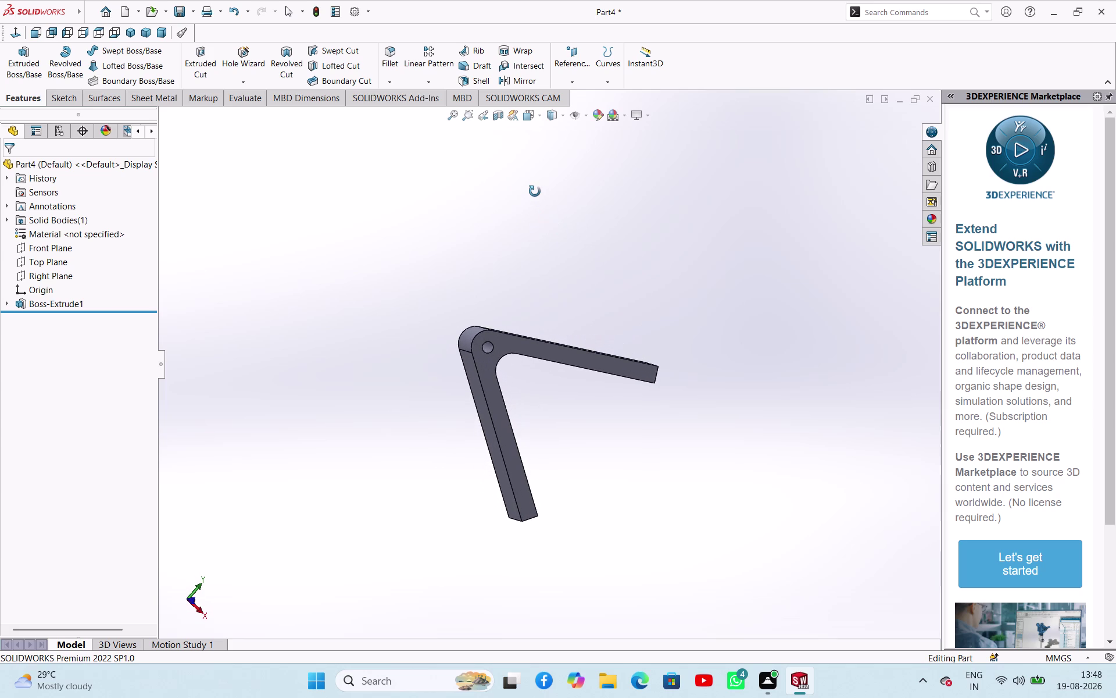
middle_drag(535, 191, 520, 211)
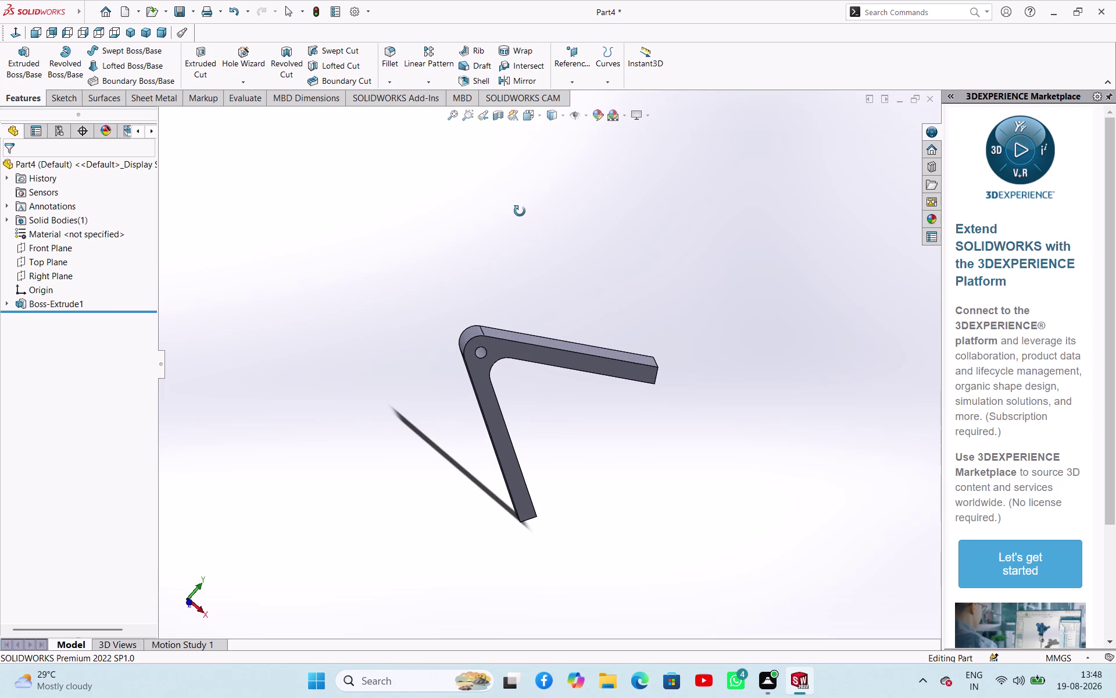
middle_drag(520, 211, 484, 310)
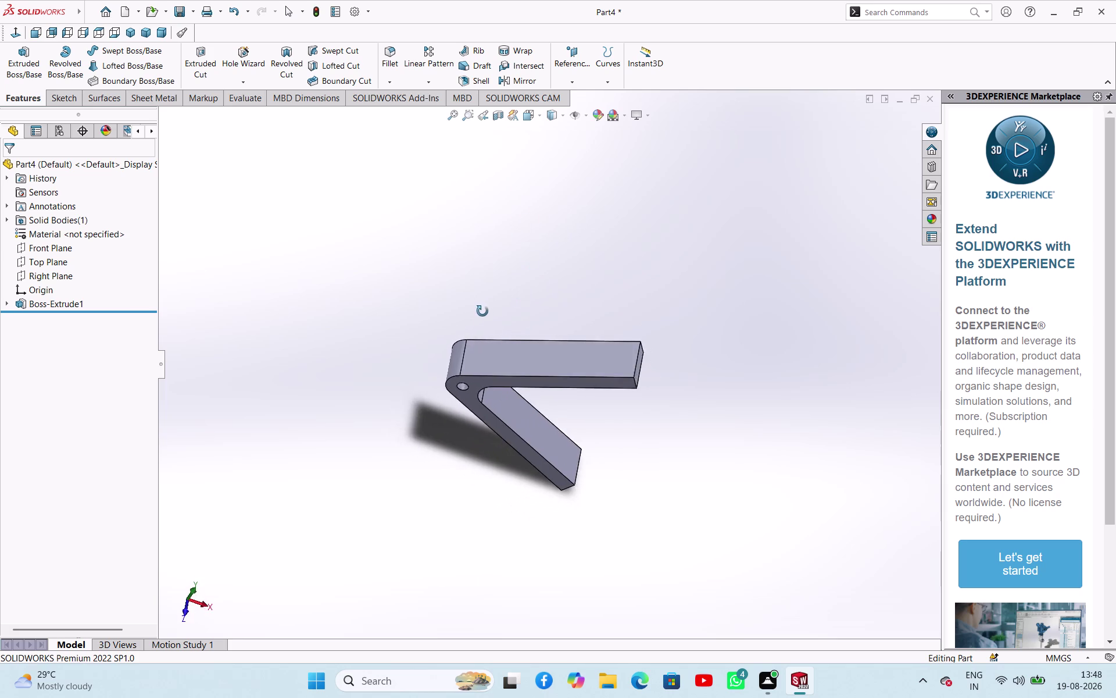
middle_drag(485, 309, 504, 330)
Start a sketch on the upper arm's top face and draw a circle on it.
click(551, 356)
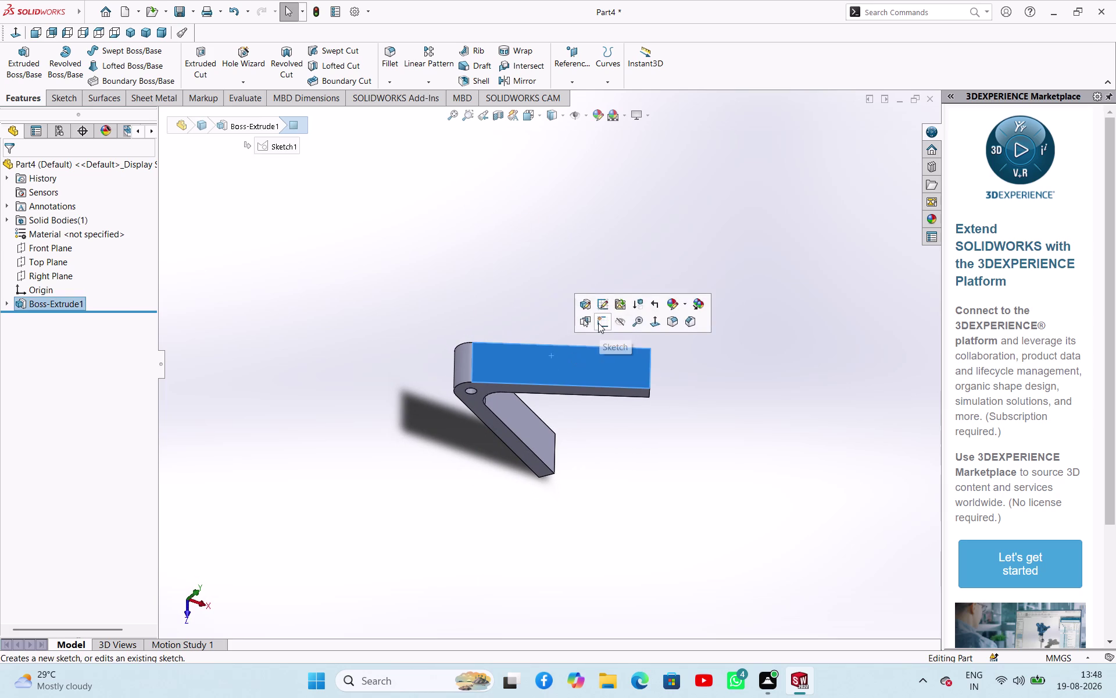
click(598, 323)
click(608, 229)
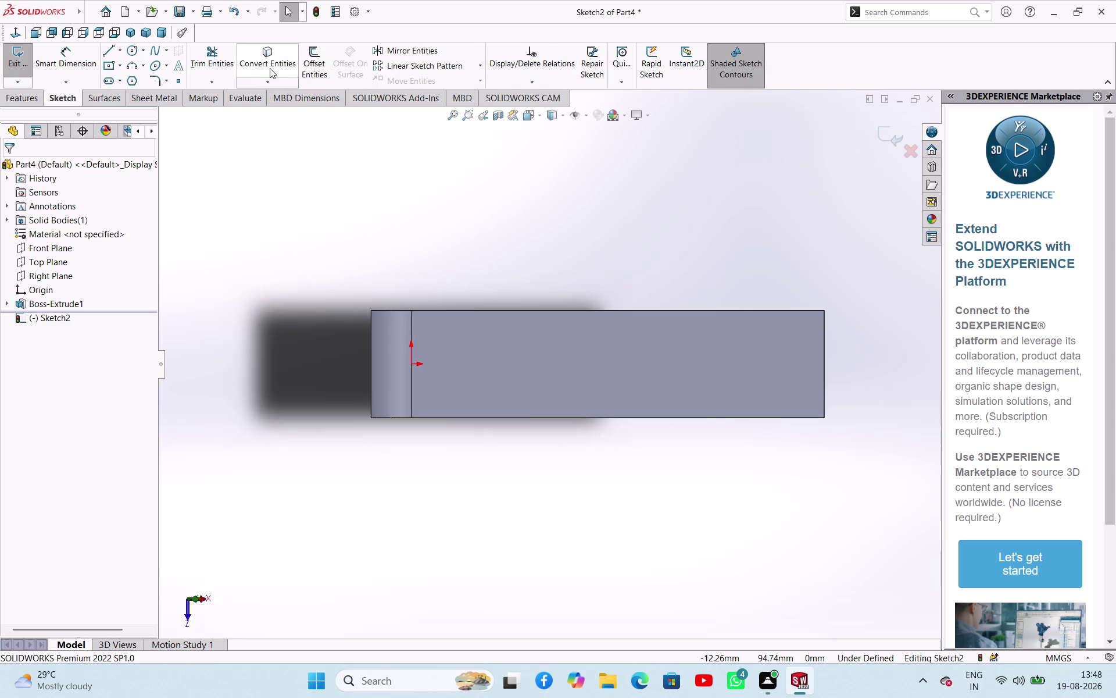
click(132, 54)
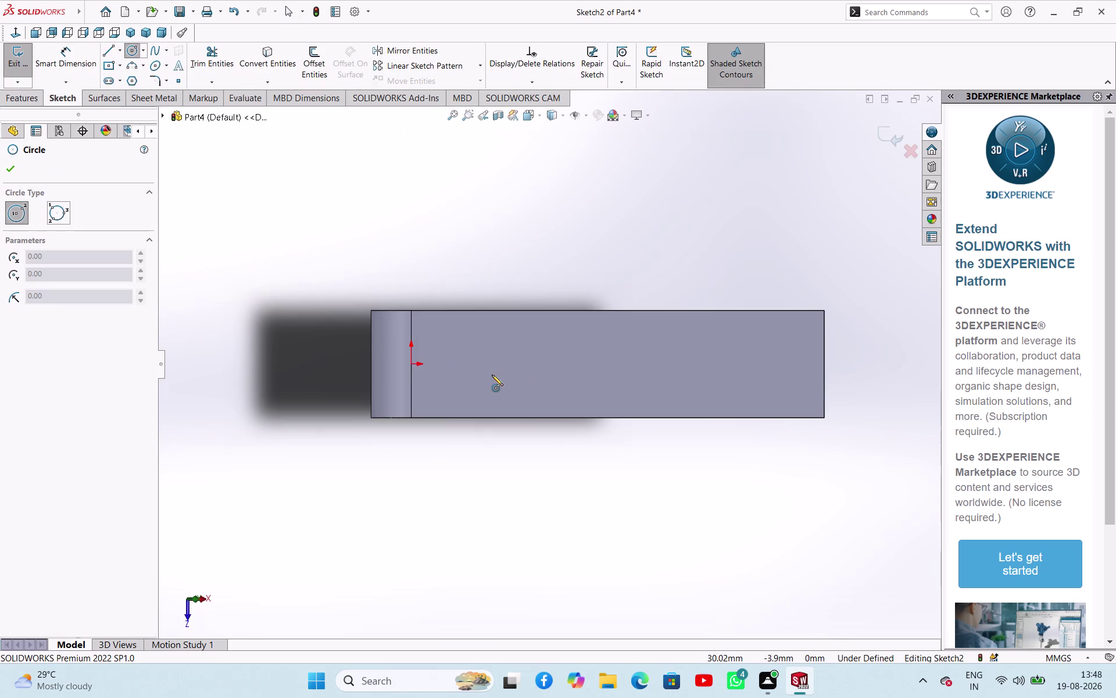
click(587, 364)
click(605, 379)
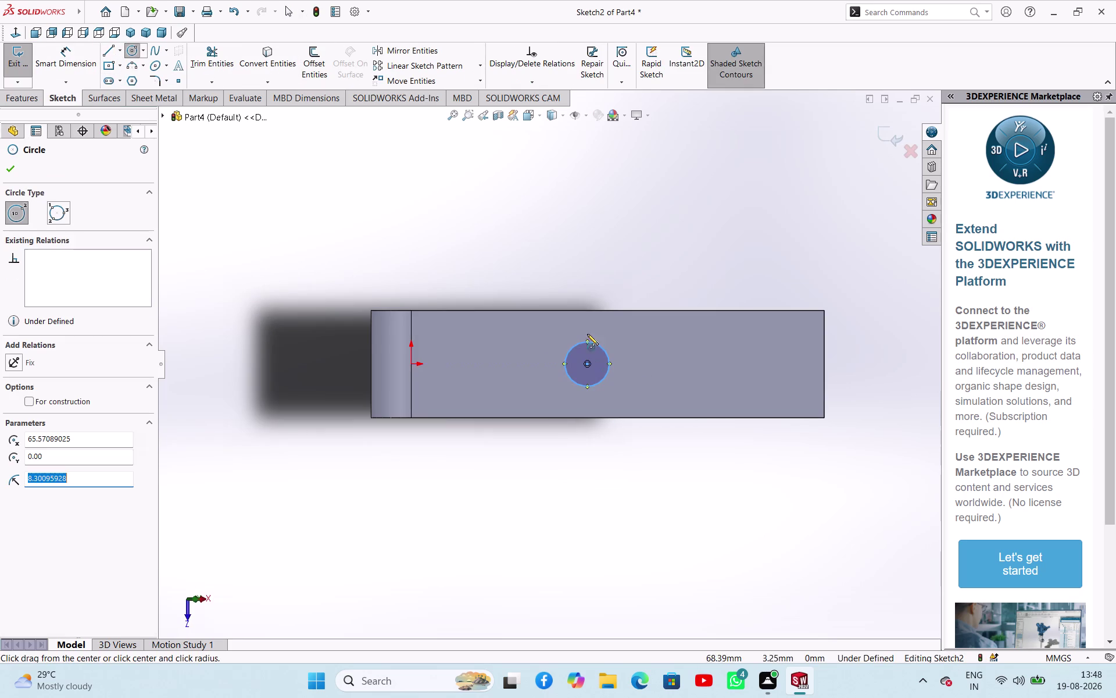
right_click(529, 228)
click(551, 239)
Dimension the circle to a 30 mm diameter.
right_drag(523, 270, 531, 180)
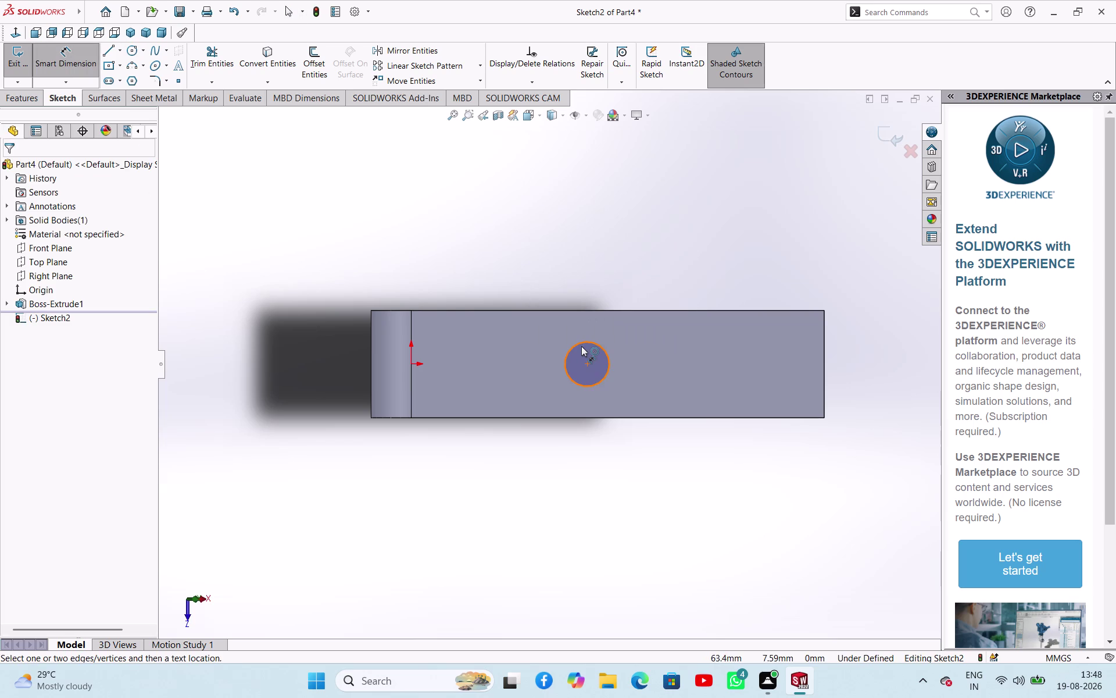
click(580, 343)
click(515, 240)
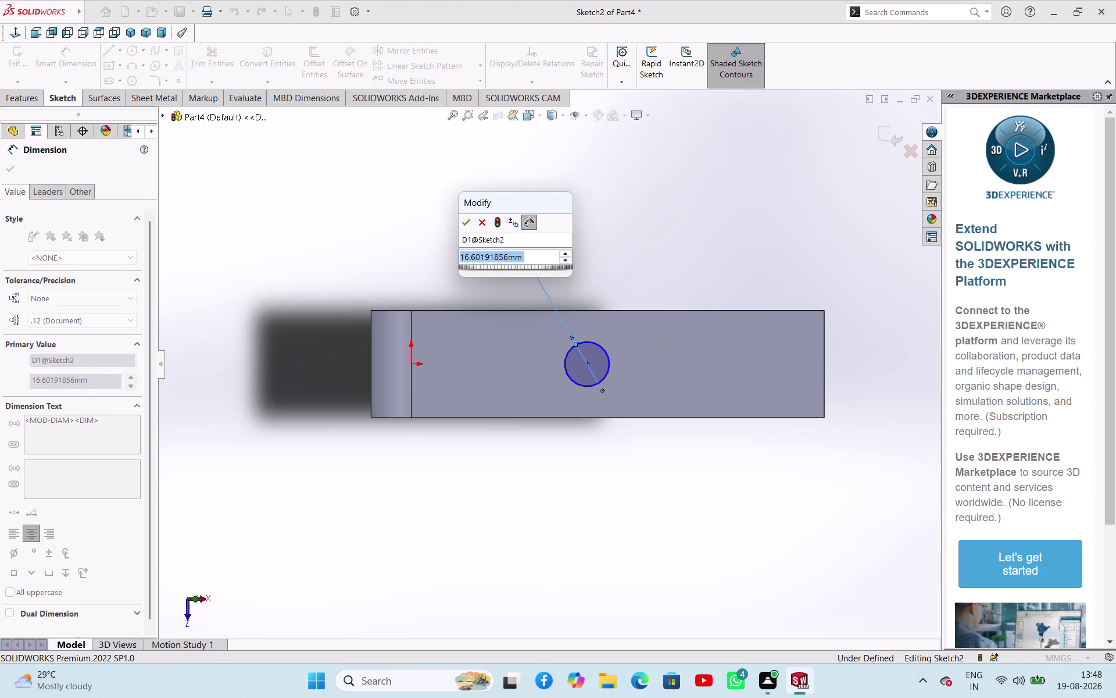
text(30)
key(Return)
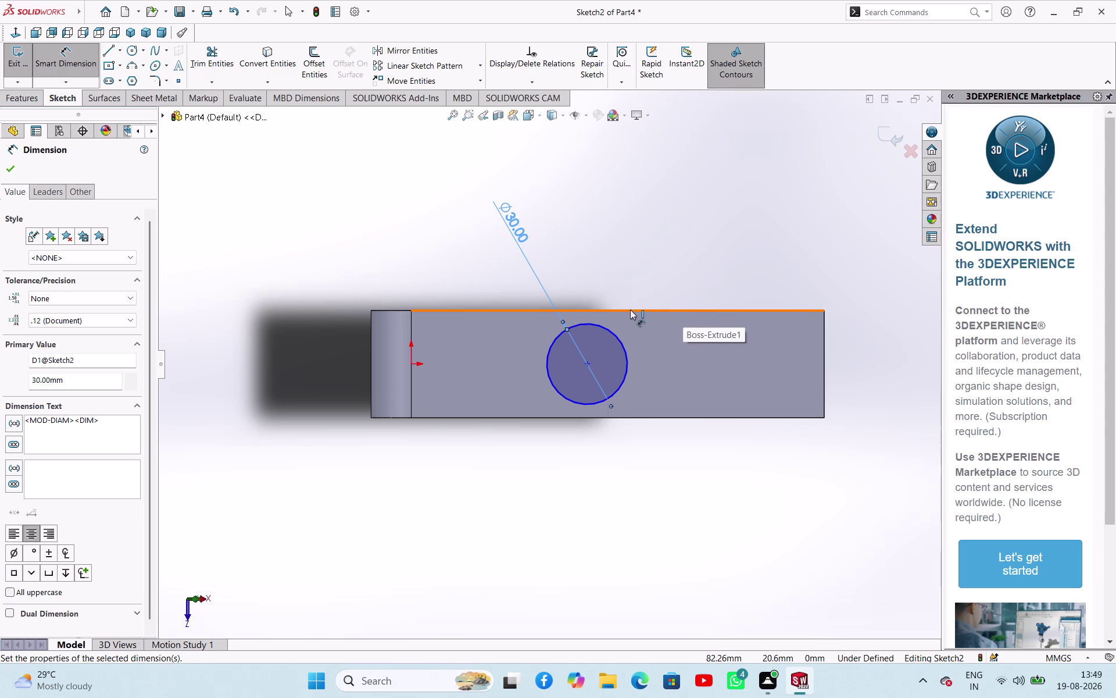
key(Escape)
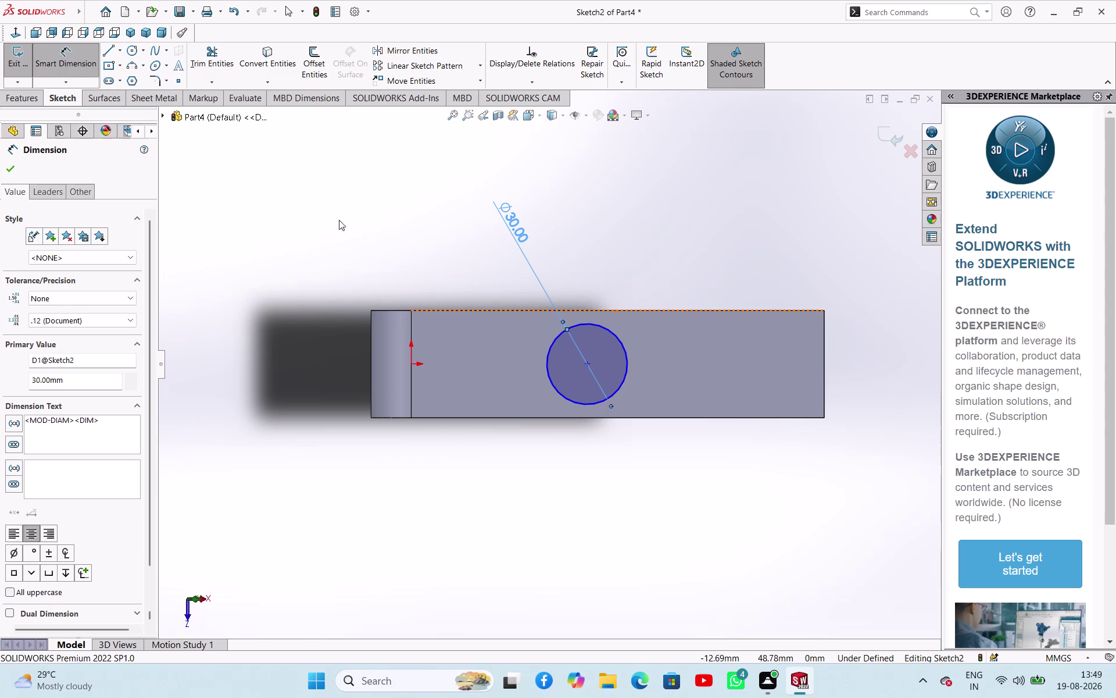
key(Escape)
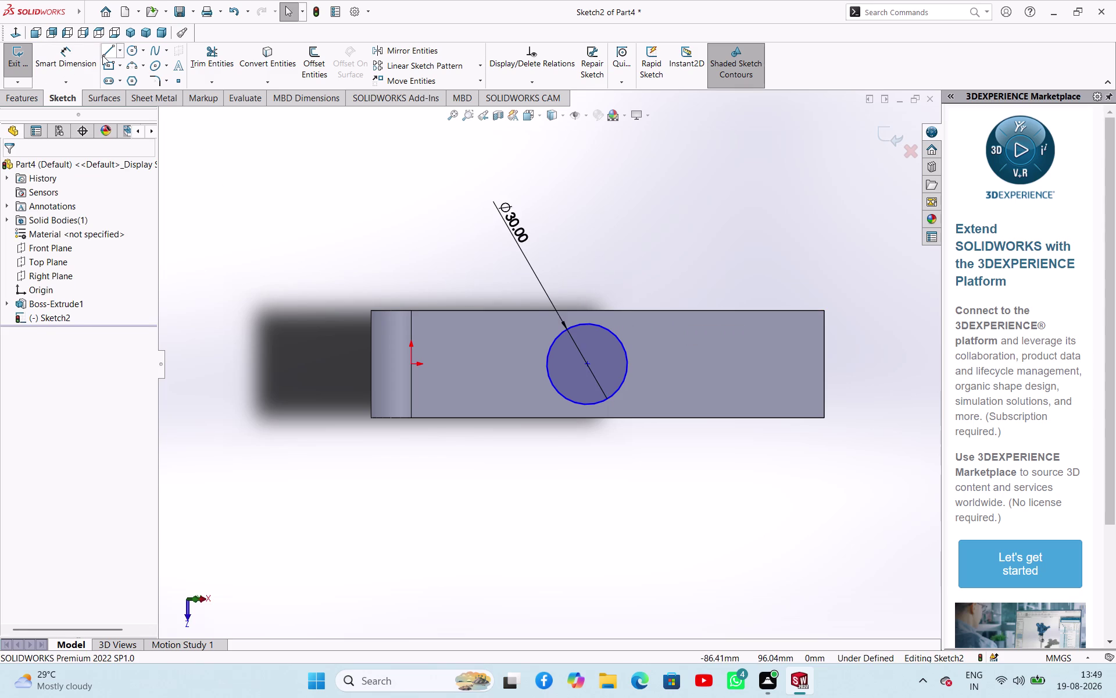
Draw a line along the arm's top edge from end to end.
click(103, 56)
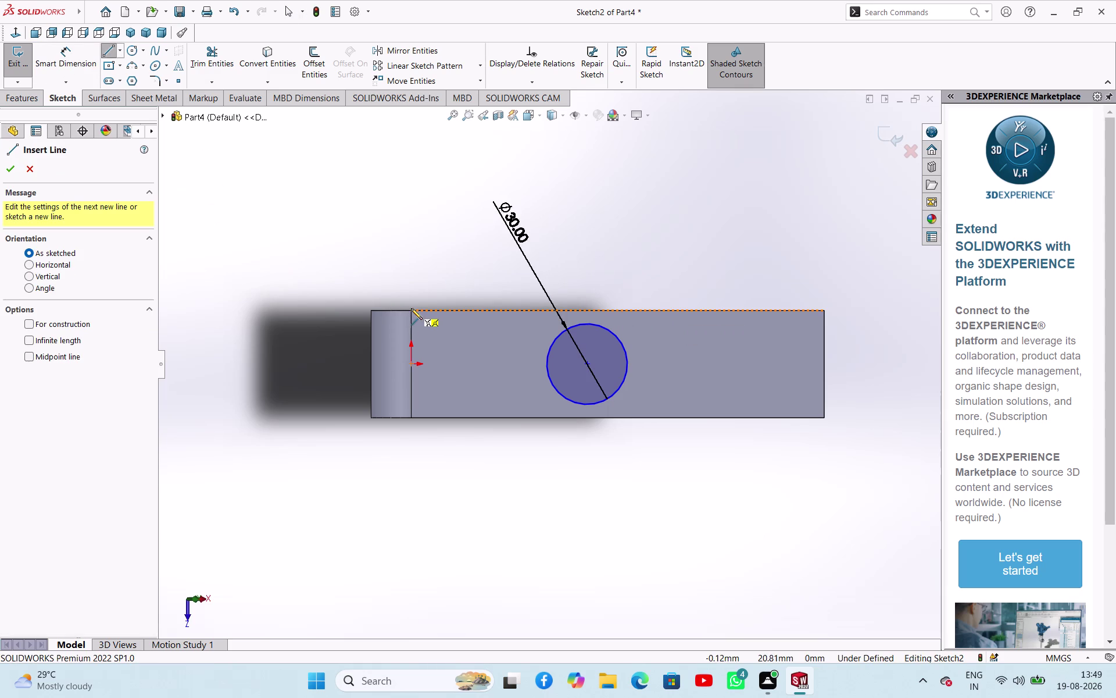
click(412, 311)
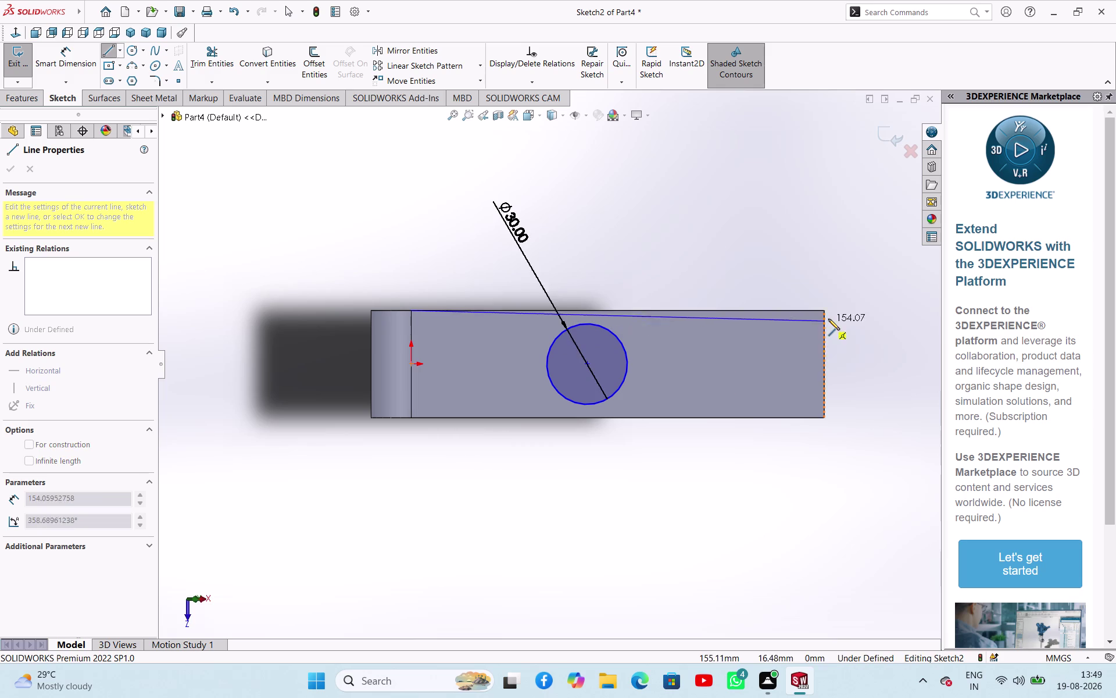
click(825, 311)
right_click(754, 275)
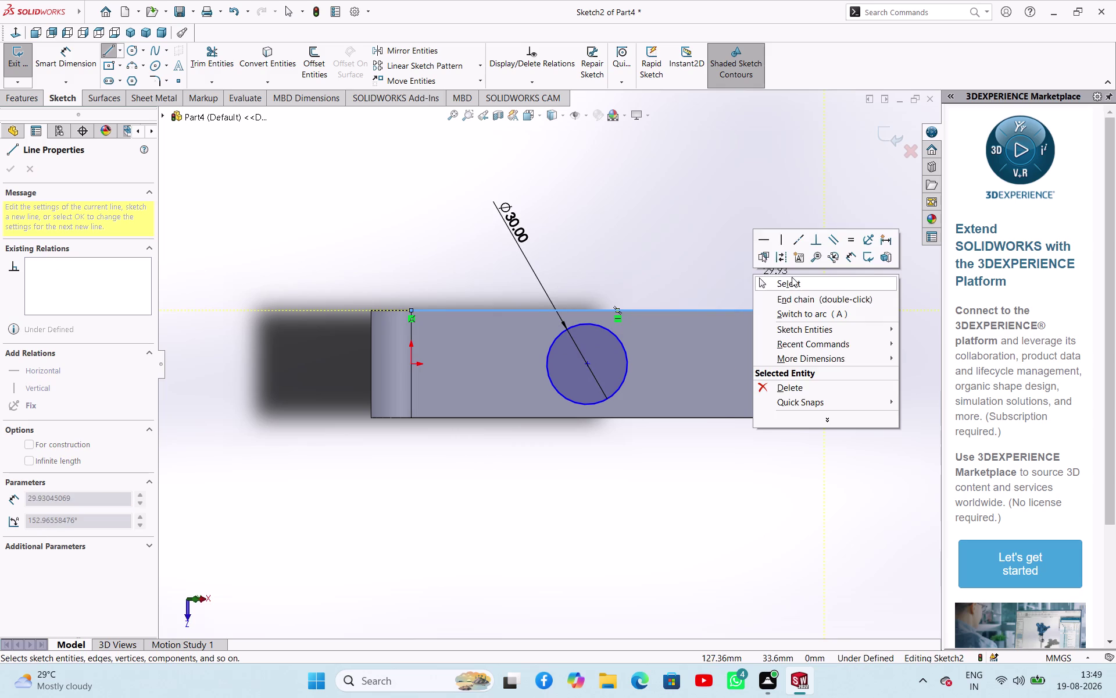
click(793, 277)
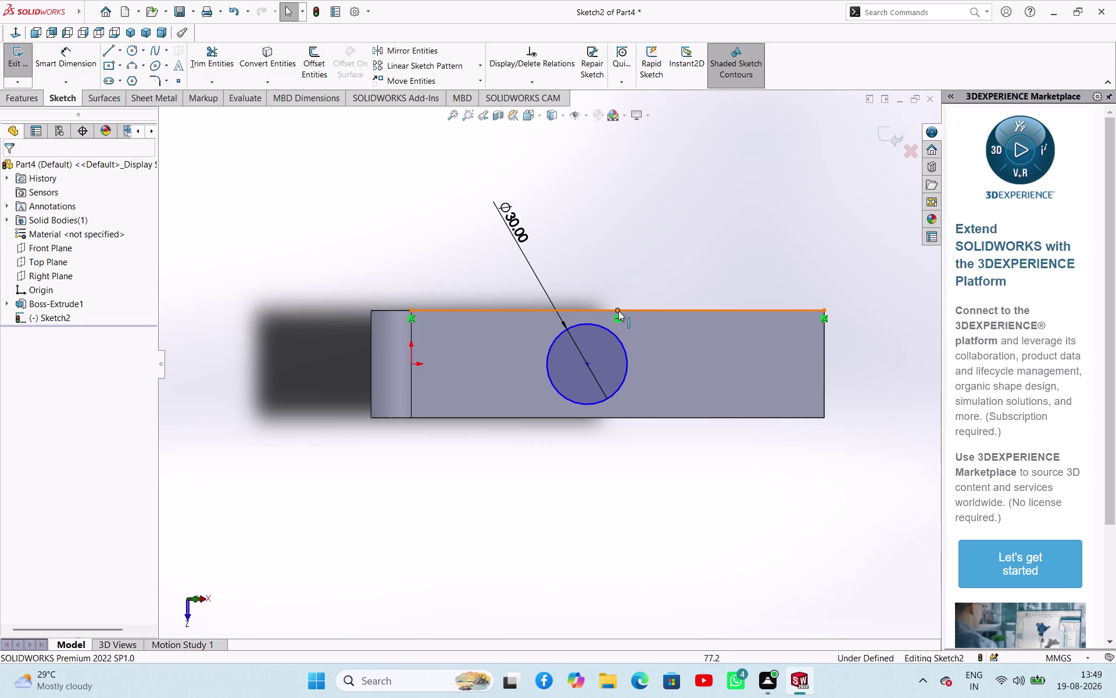
Align the circle centre vertically with the edge line's midpoint and finish the sketch.
click(620, 311)
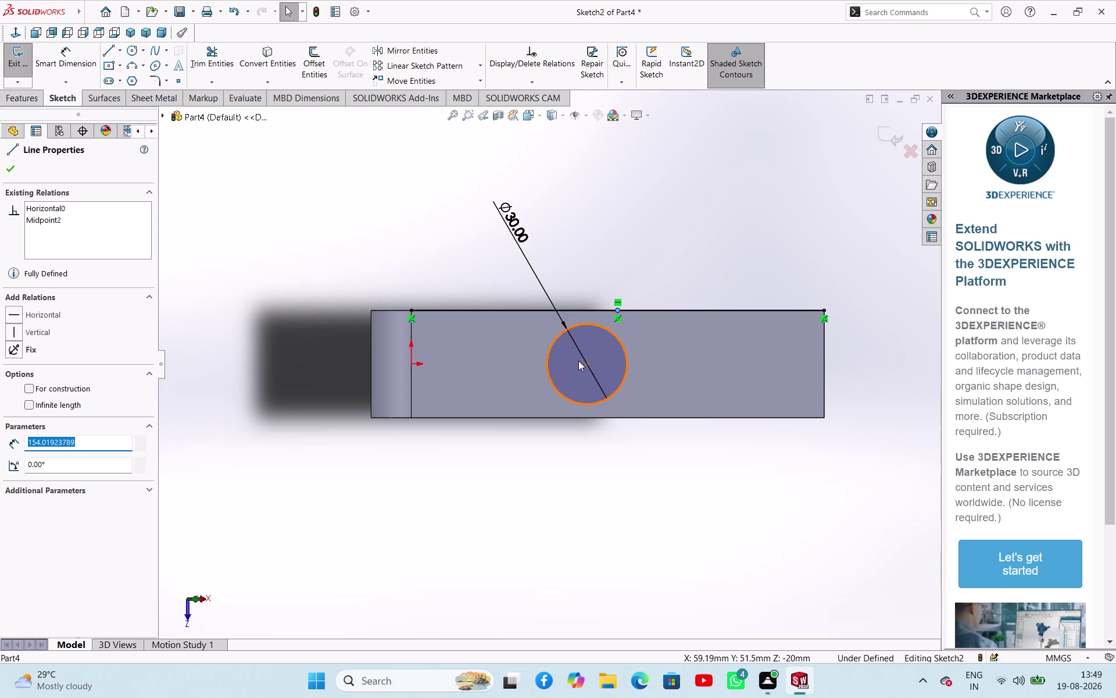
click(584, 363)
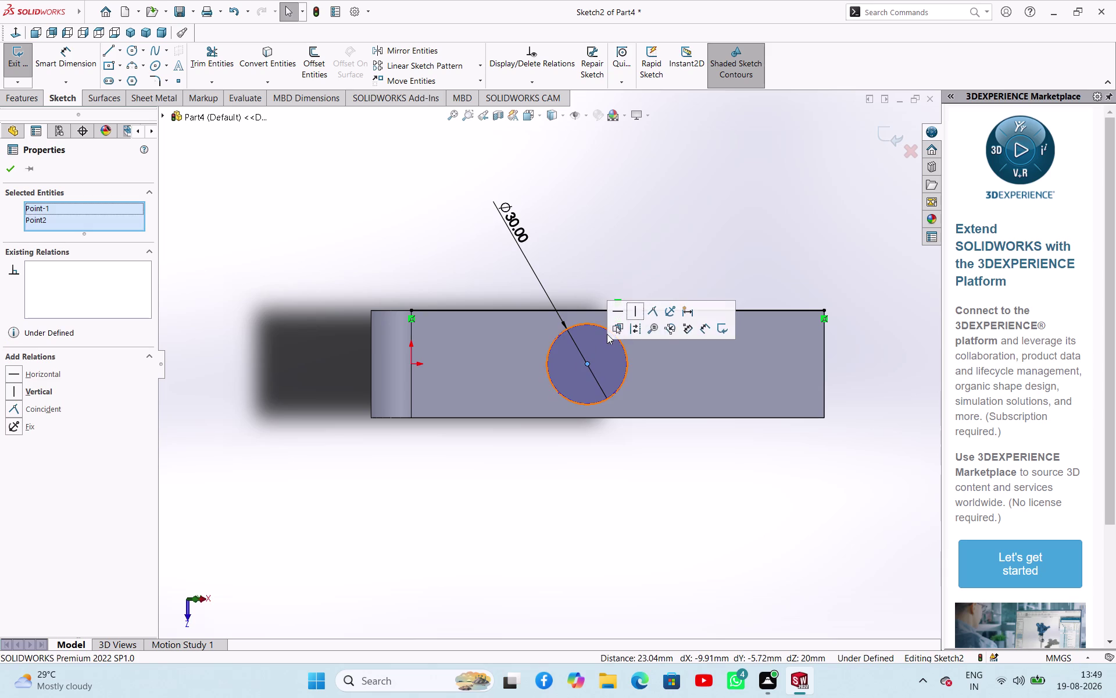
click(638, 313)
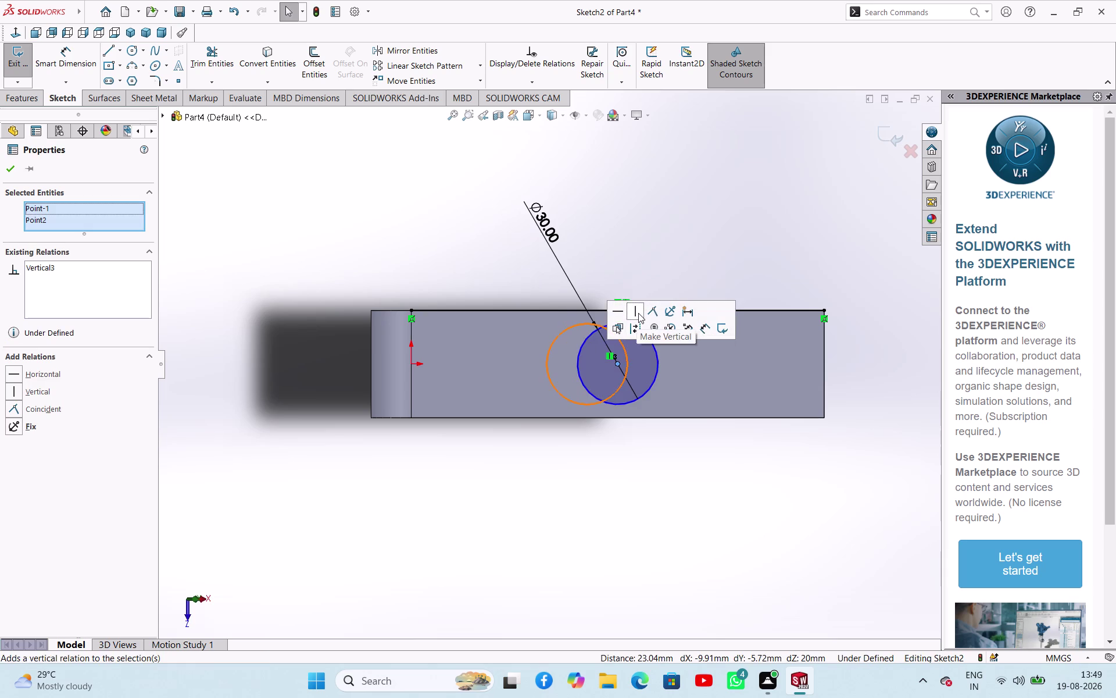
click(603, 458)
middle_drag(605, 475, 579, 317)
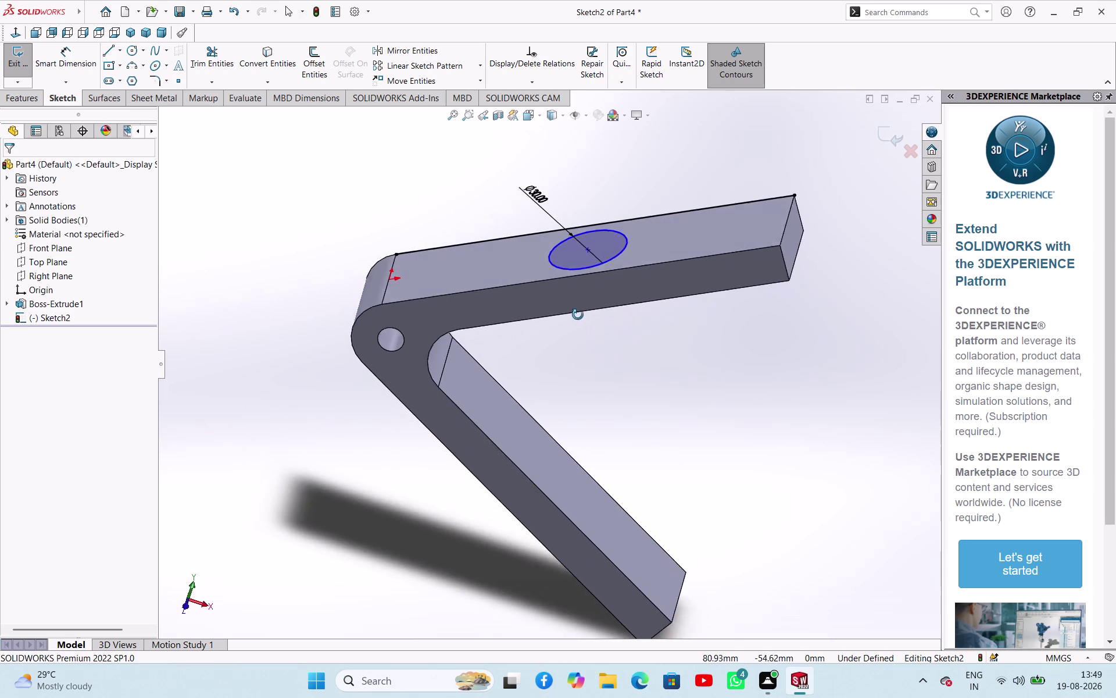
middle_drag(579, 317, 593, 317)
click(19, 53)
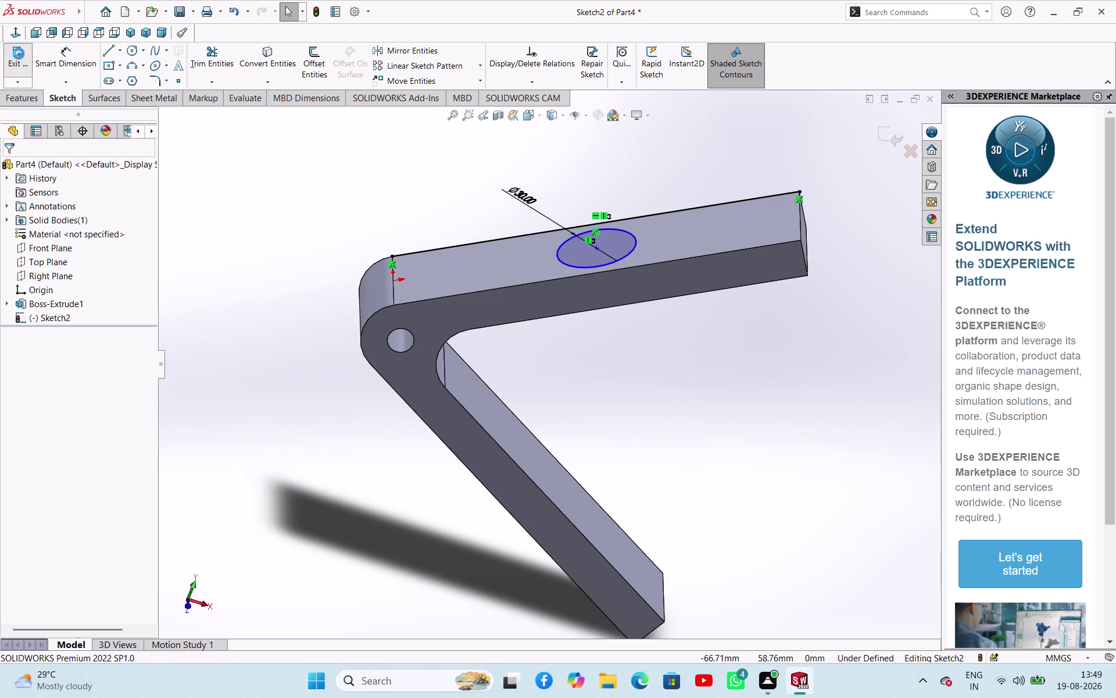
click(207, 59)
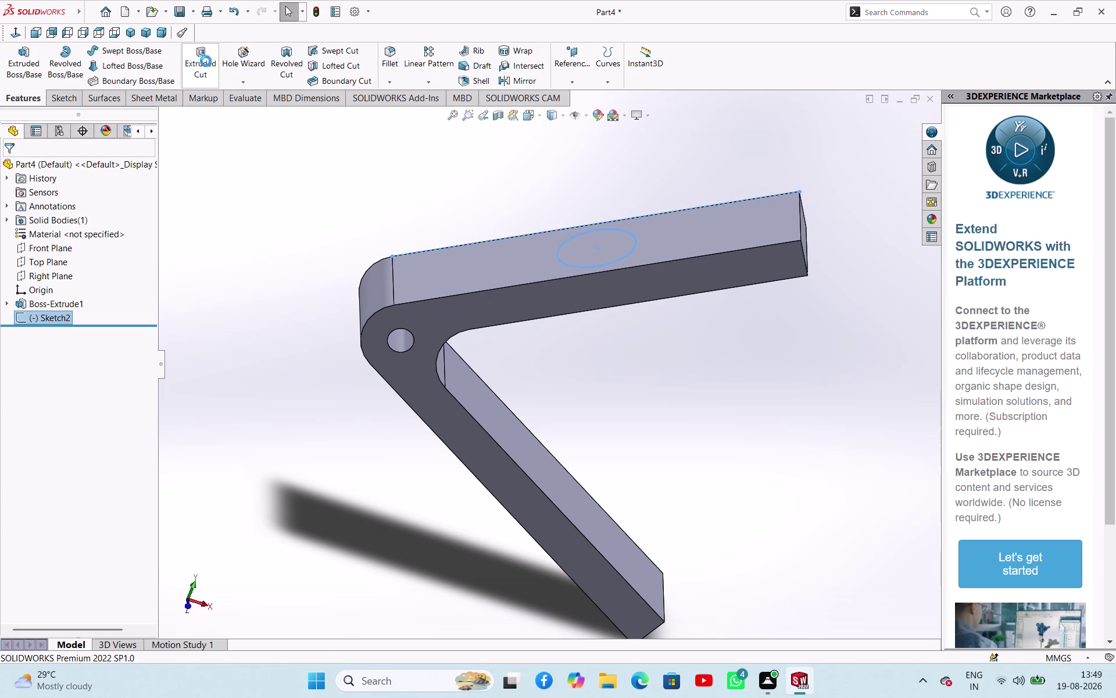
Attempt the cut, dismiss the open-contour warning, and cancel it.
middle_drag(759, 361, 723, 276)
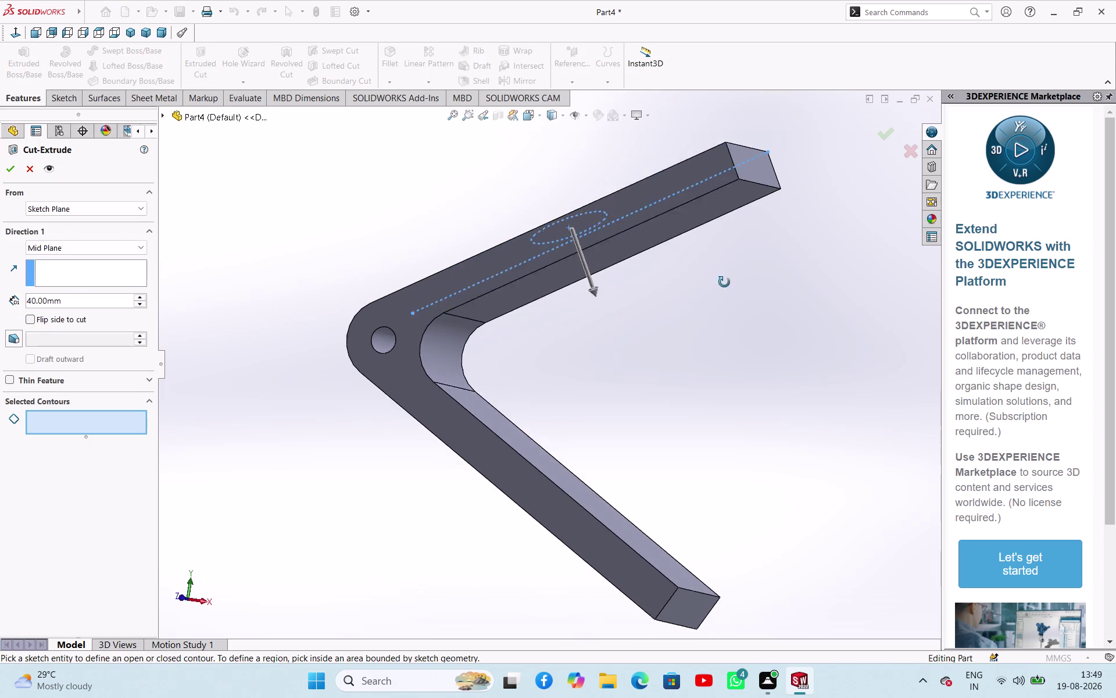
middle_drag(723, 275, 751, 326)
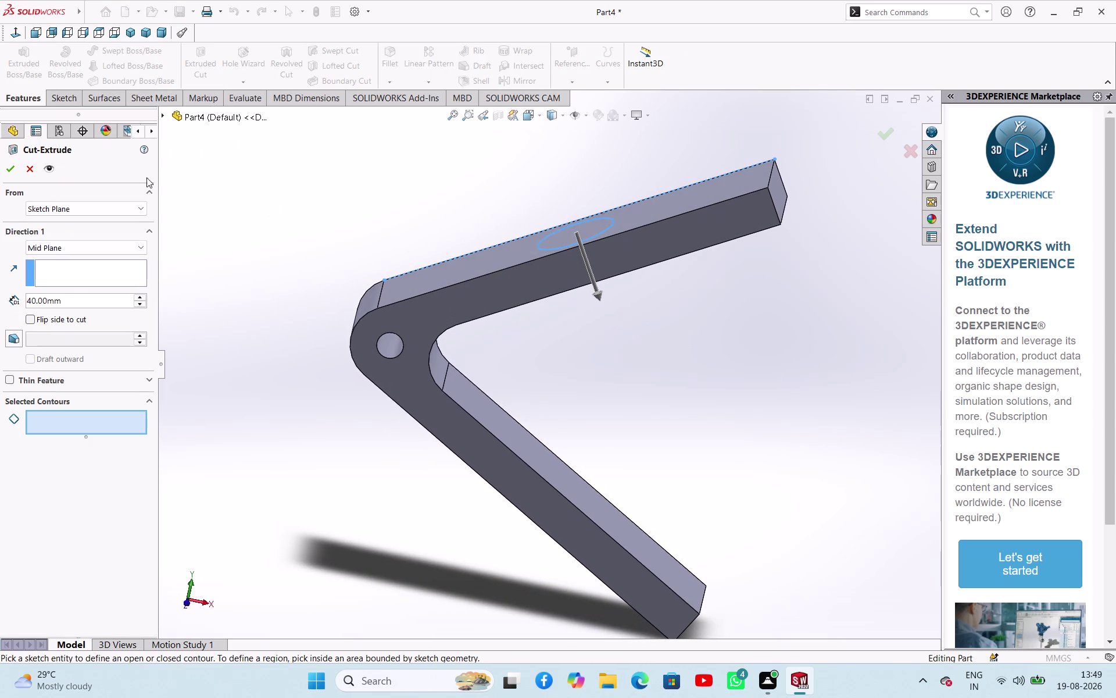
click(17, 165)
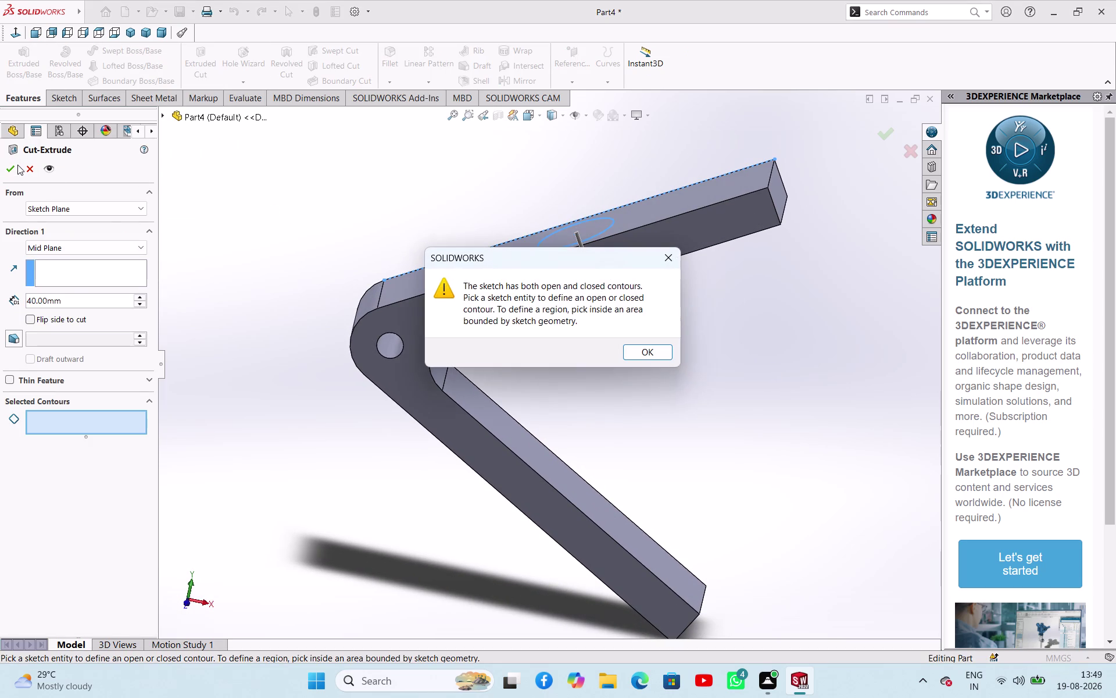
click(632, 348)
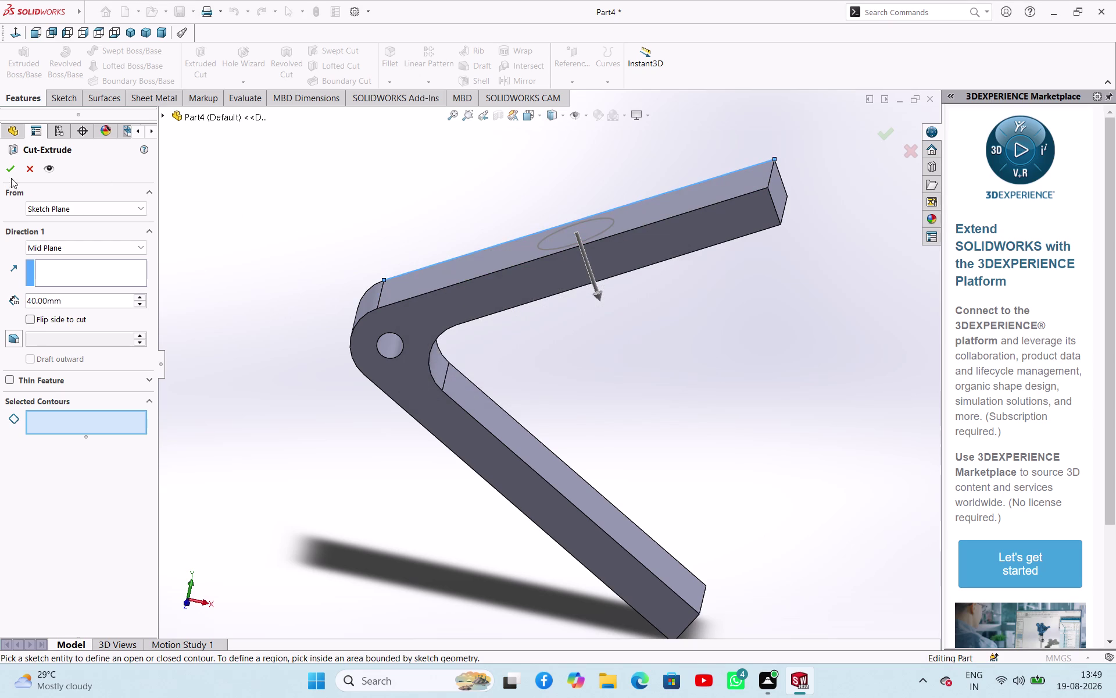
click(27, 171)
click(445, 169)
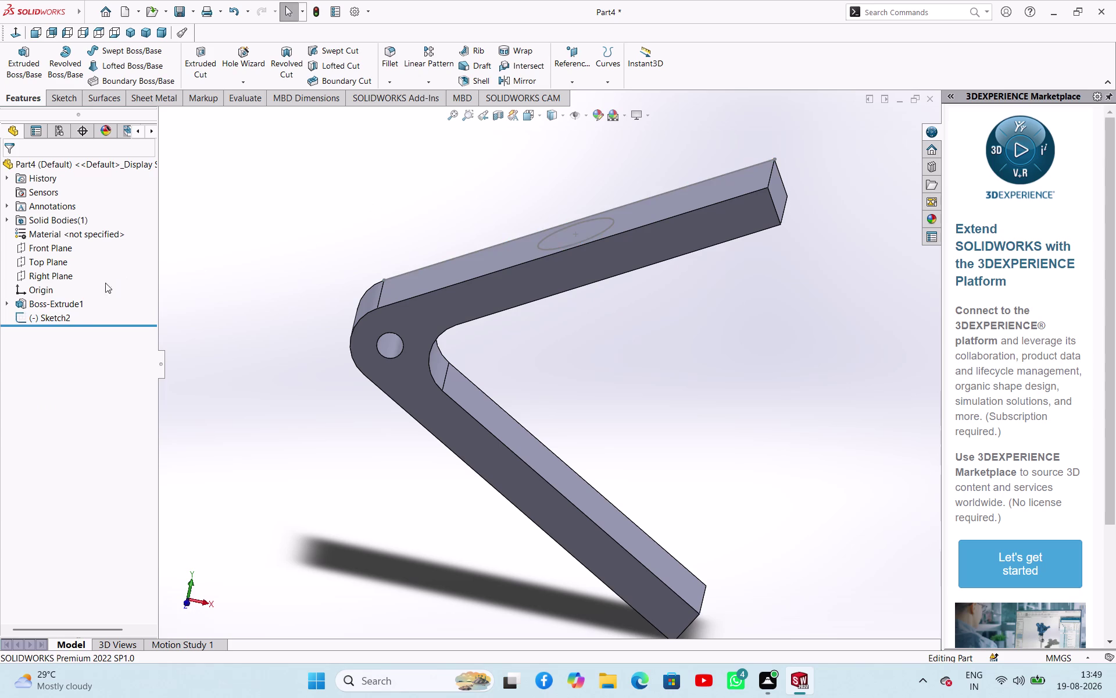
Reopen Sketch2, delete the top-edge line, and exit the sketch.
click(55, 317)
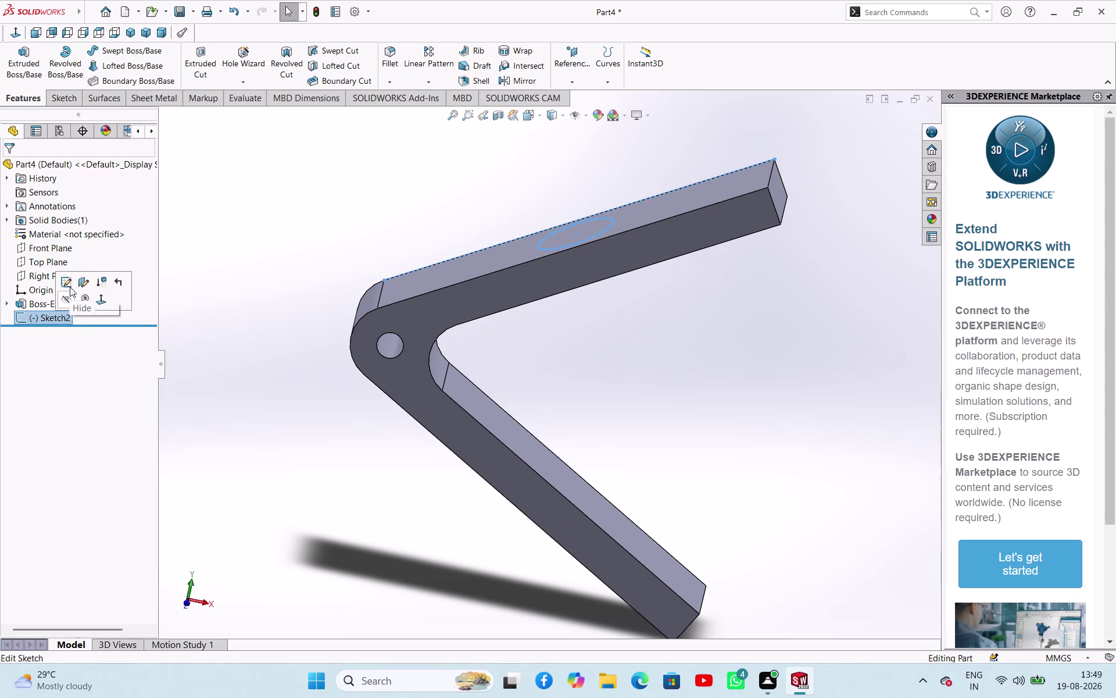
click(70, 279)
click(735, 504)
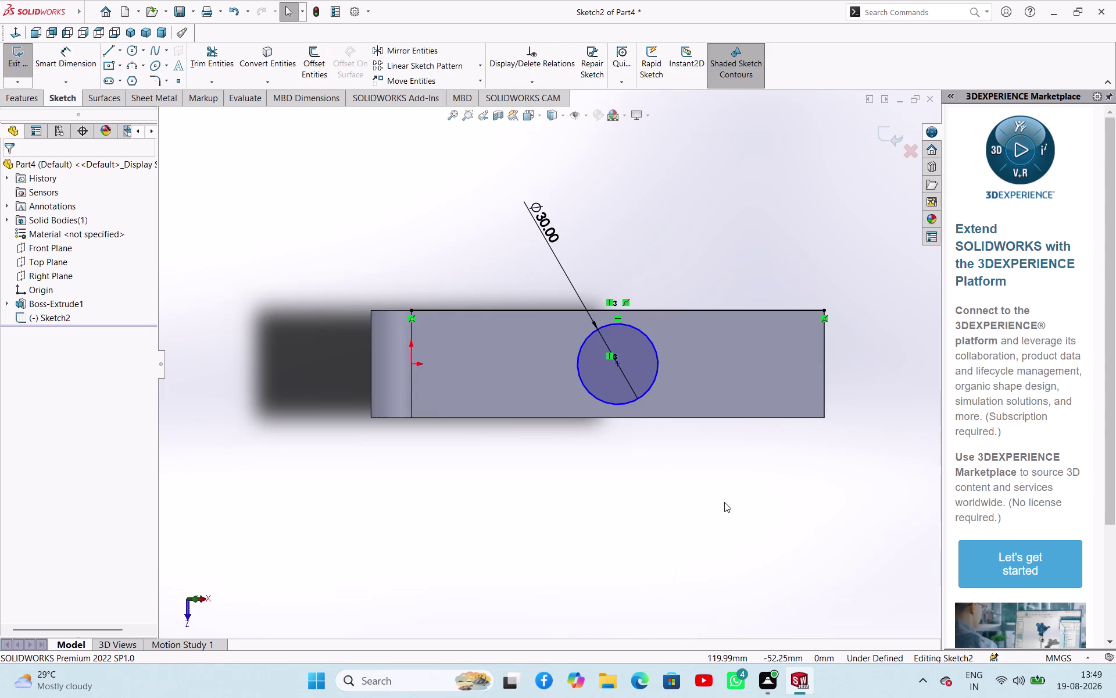
scroll(up, 3)
scroll(down, 3)
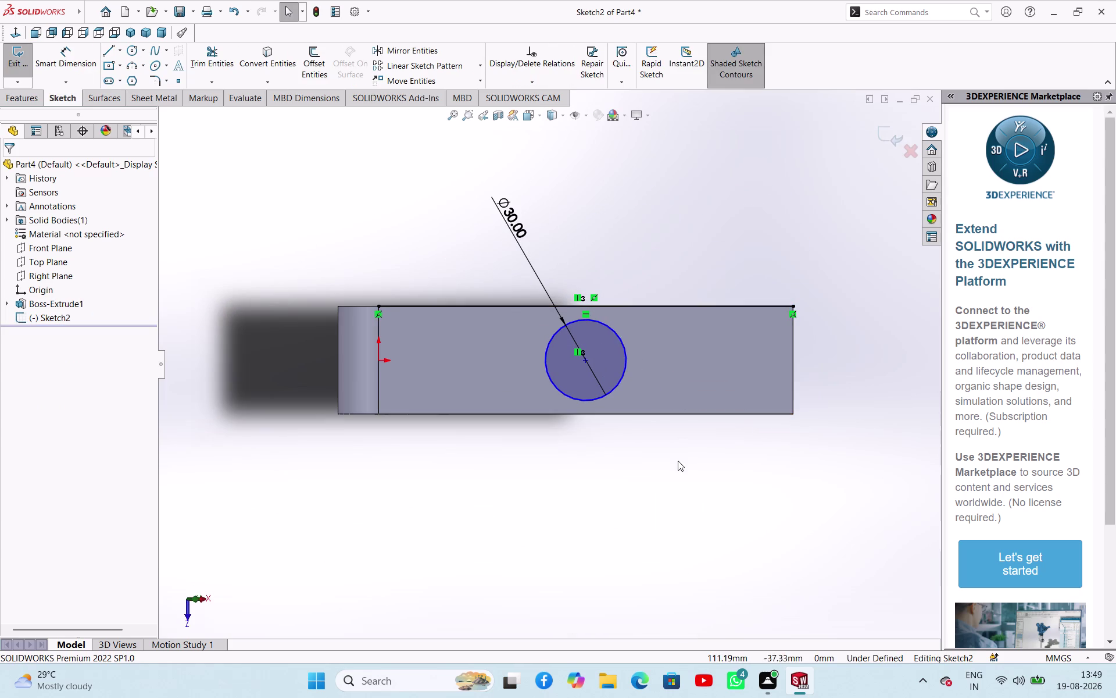
middle_drag(674, 507, 654, 439)
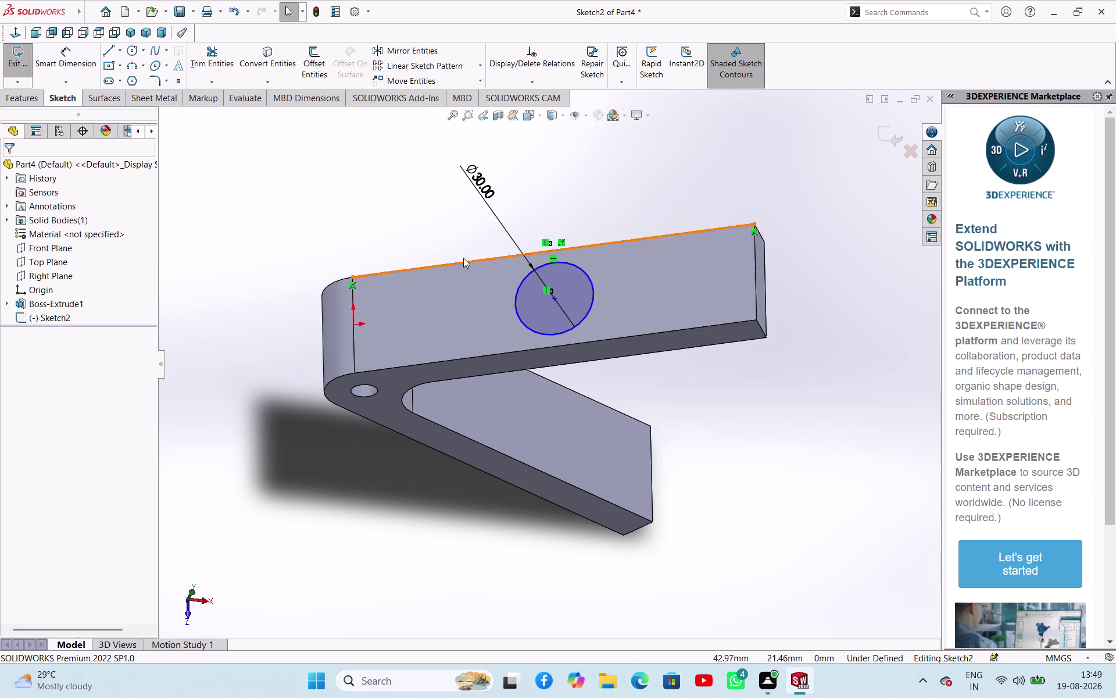
click(467, 262)
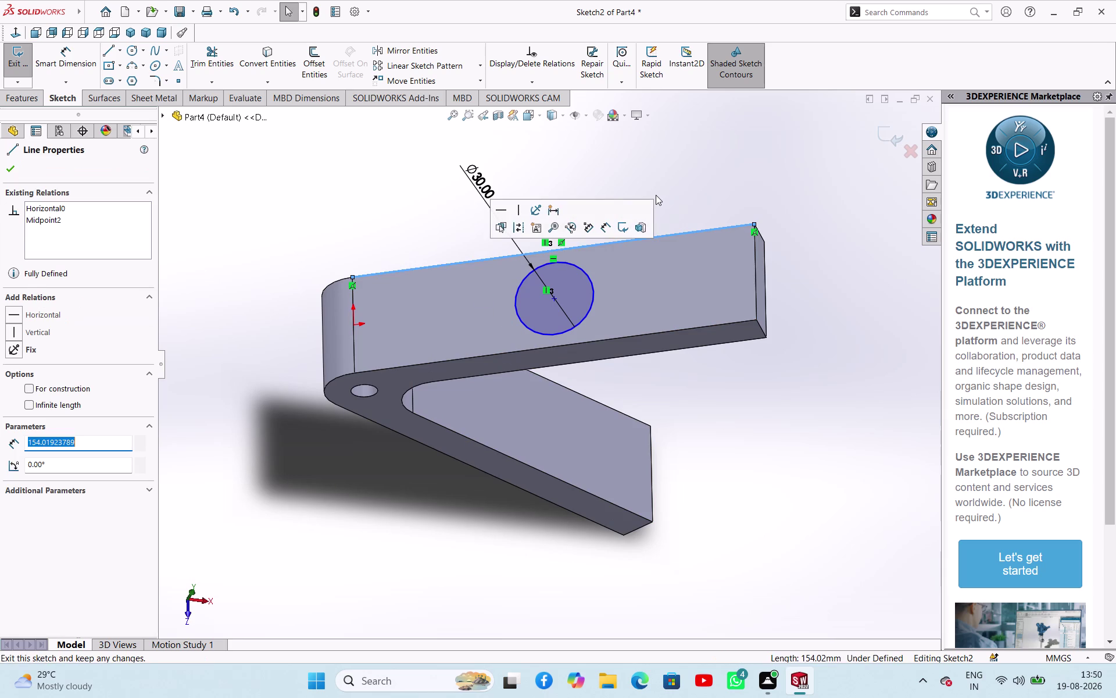
key(Delete)
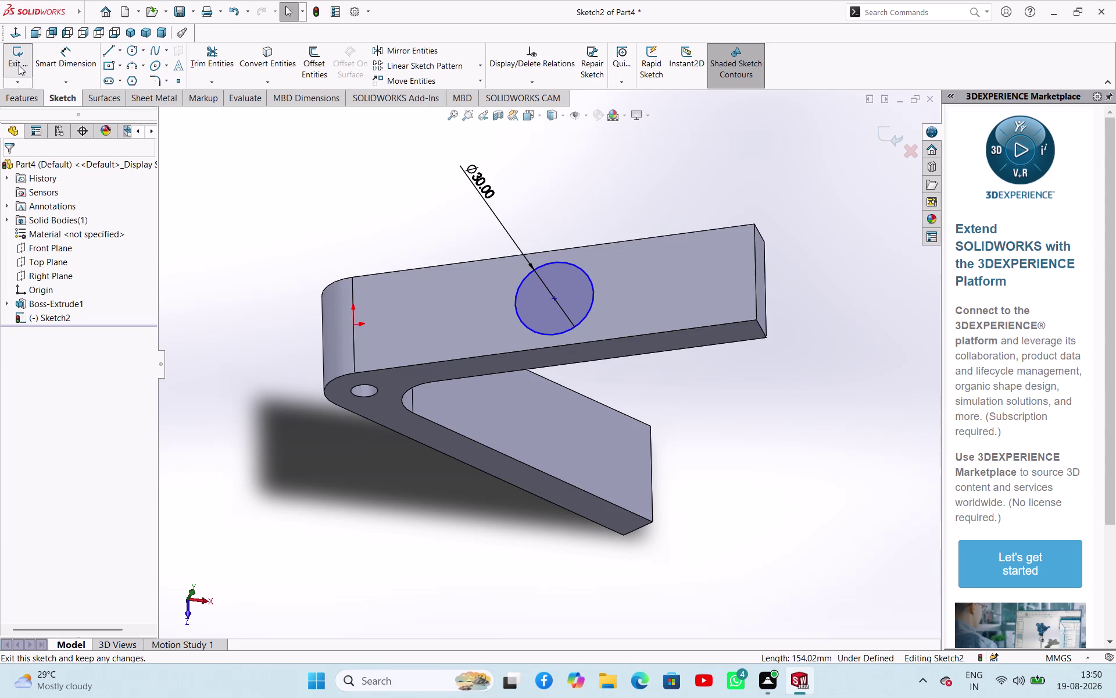
click(18, 65)
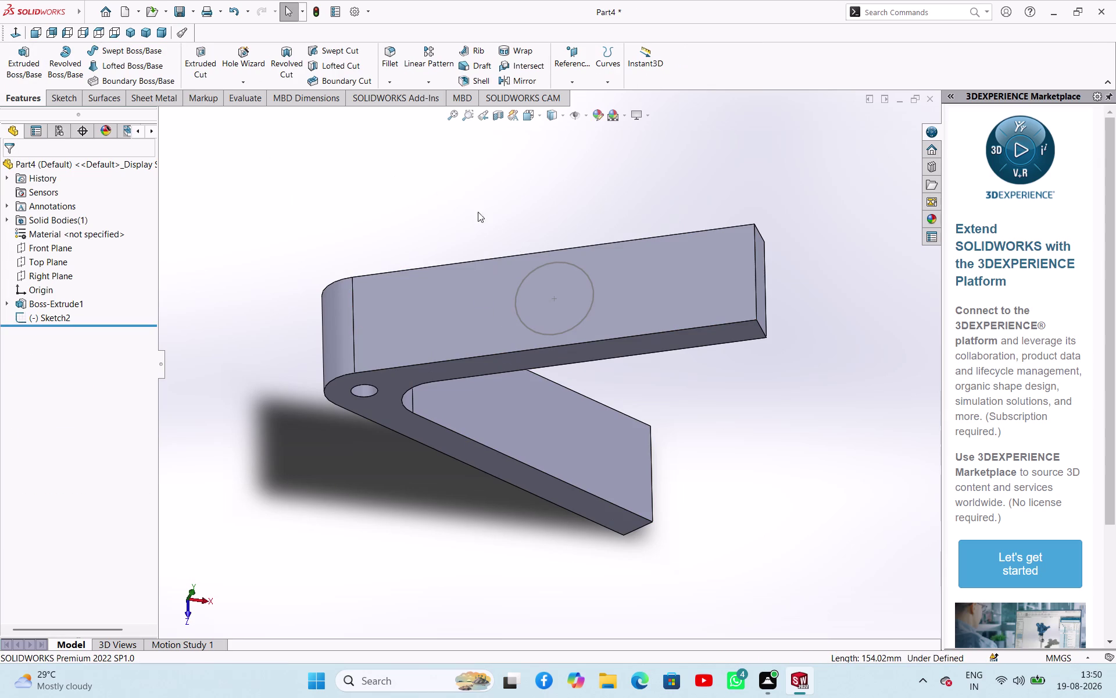
Extrude-cut the Ø30 circle of Sketch2 mid-plane 40 mm through the upper arm.
click(211, 65)
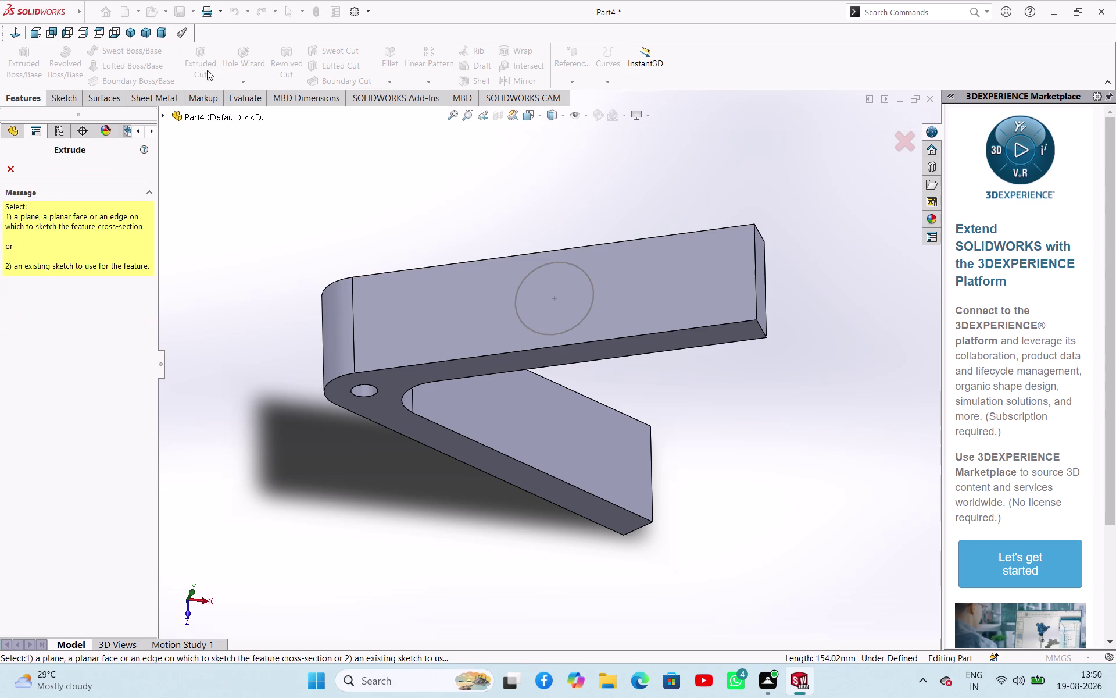
click(534, 272)
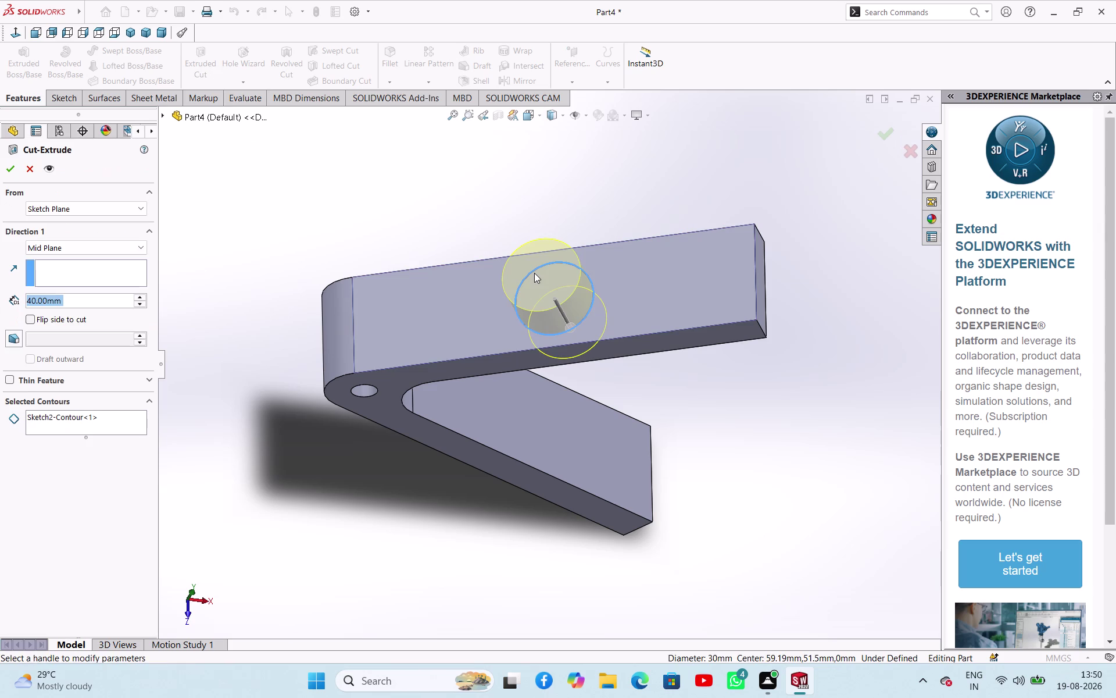
middle_drag(643, 210, 563, 118)
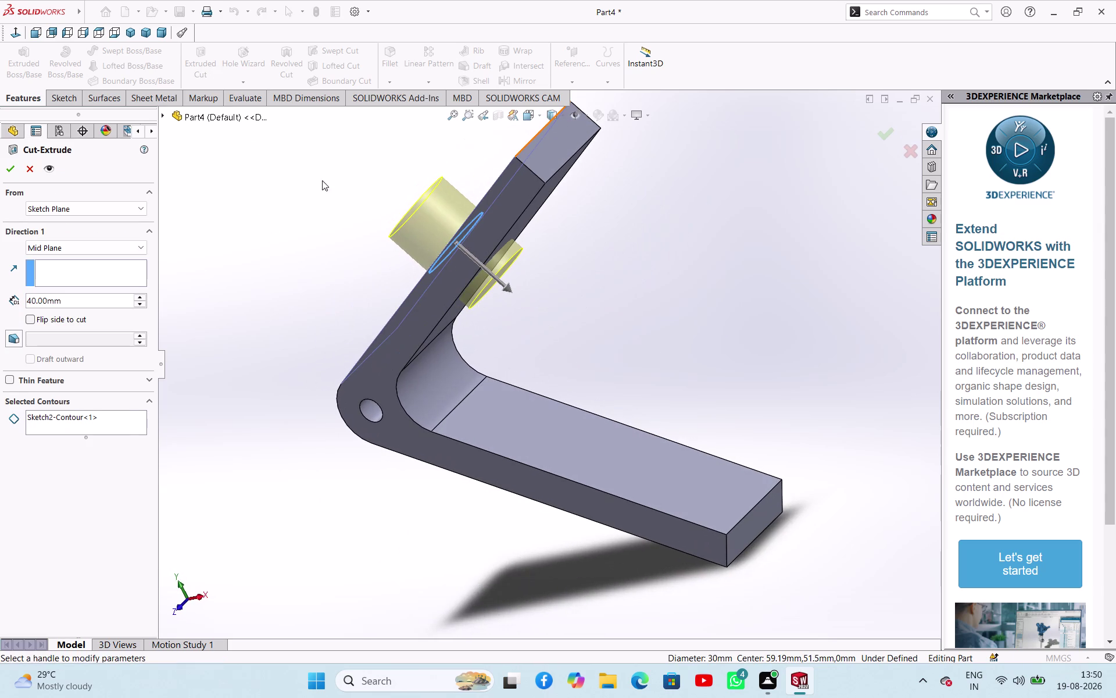
click(13, 169)
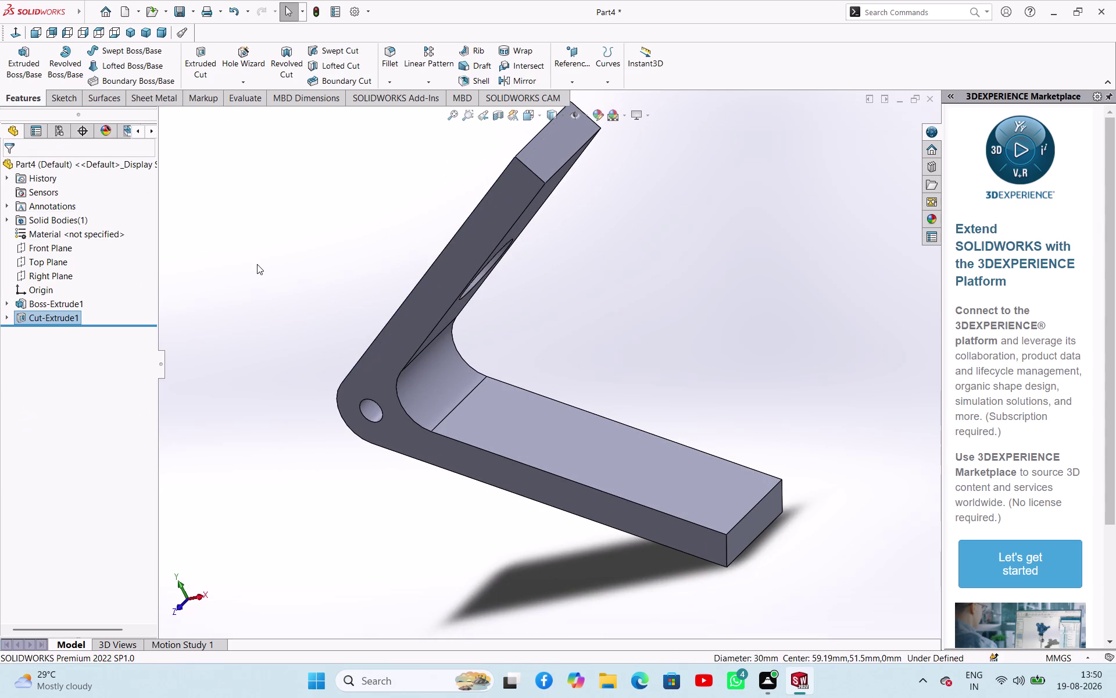
middle_drag(257, 263, 248, 144)
Start a sketch on the other arm's flat face and draw a circle on it.
click(613, 453)
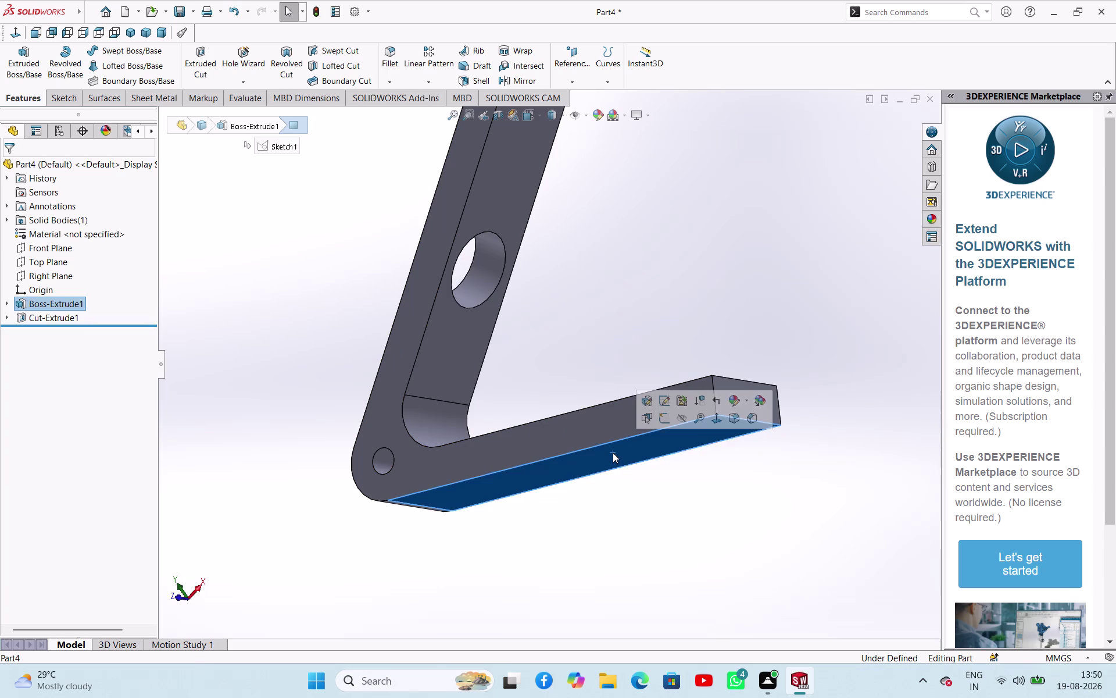
click(662, 420)
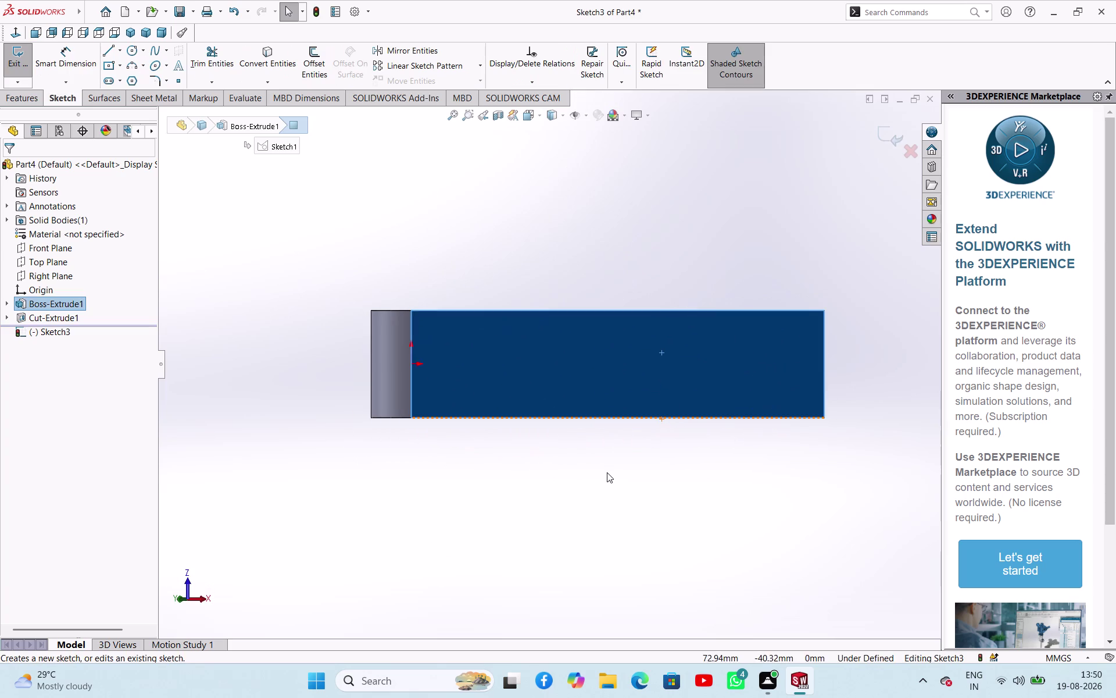
click(607, 472)
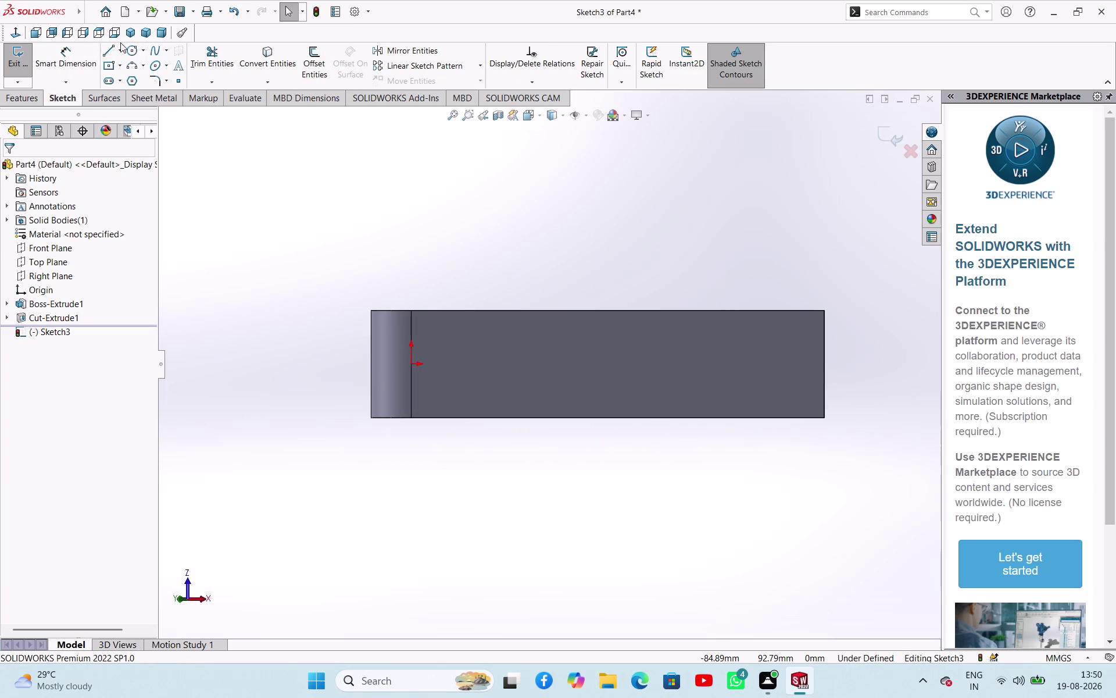
click(127, 45)
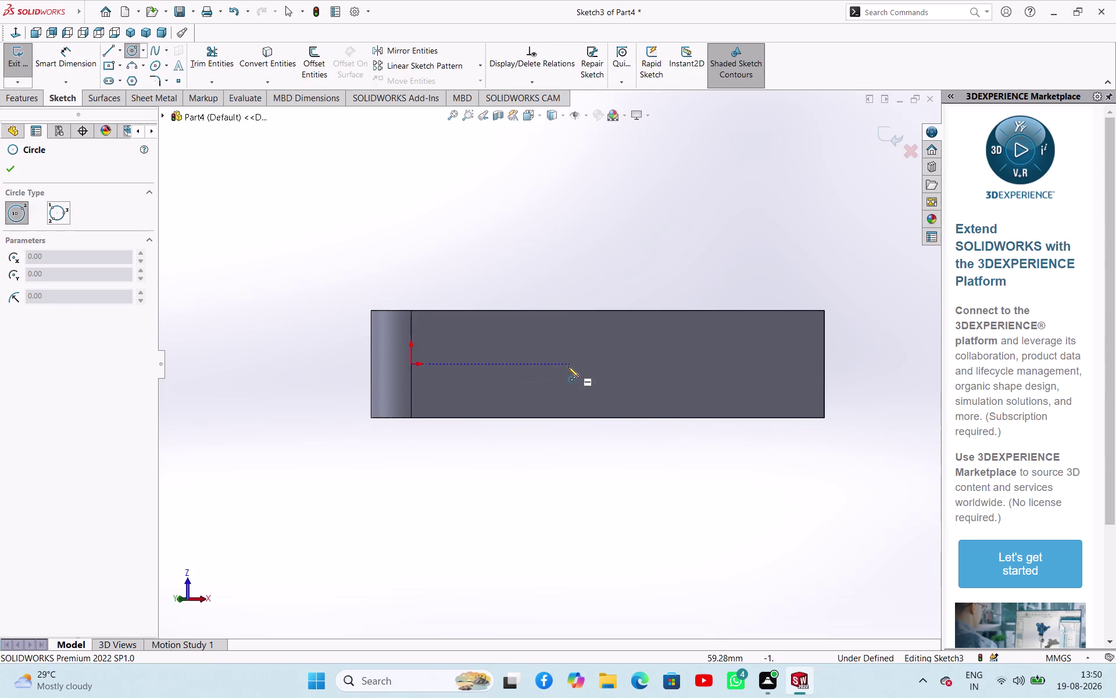
click(606, 364)
right_click(599, 372)
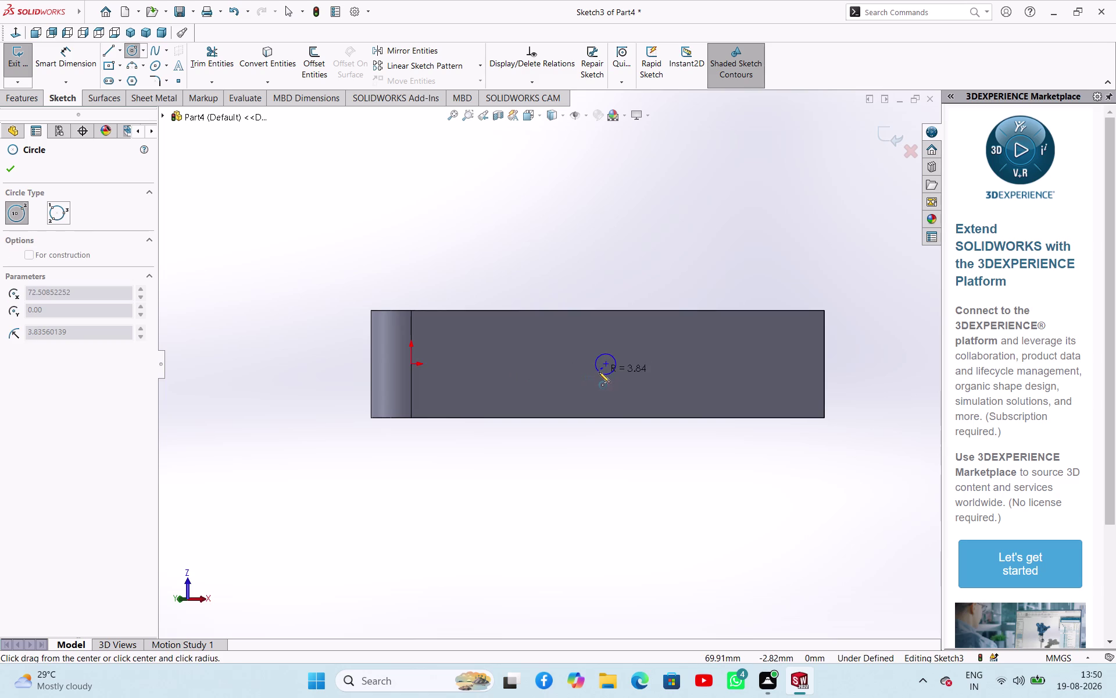
click(559, 285)
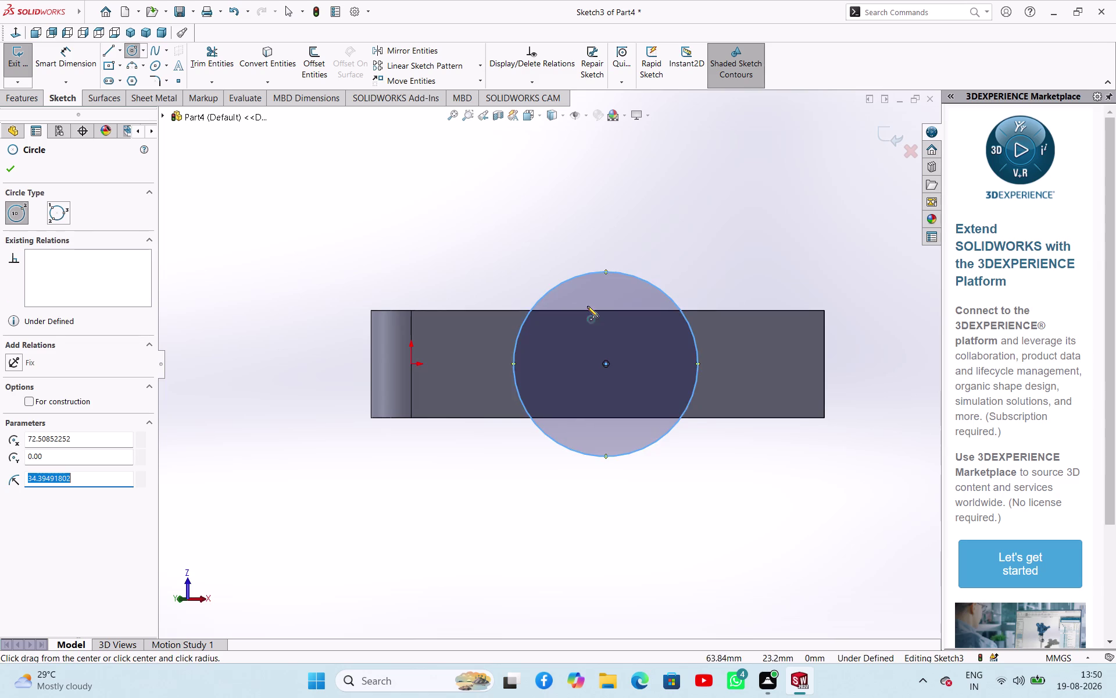
right_click(402, 206)
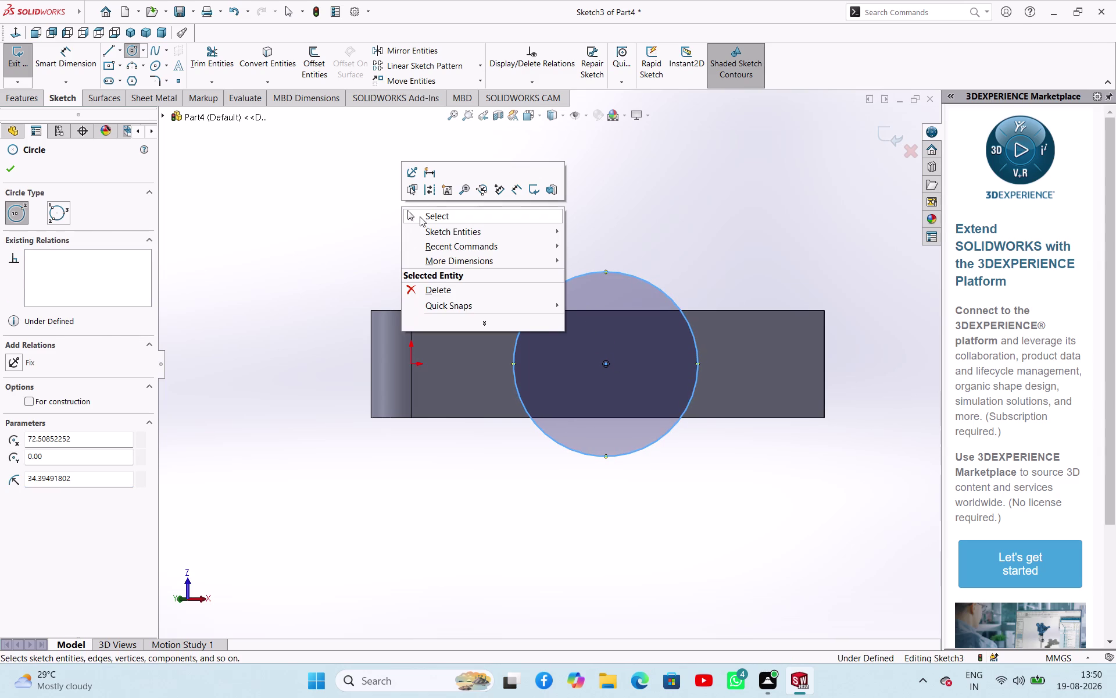
click(420, 216)
right_drag(420, 238, 422, 171)
Dimension the circle's diameter to 30 mm.
click(557, 283)
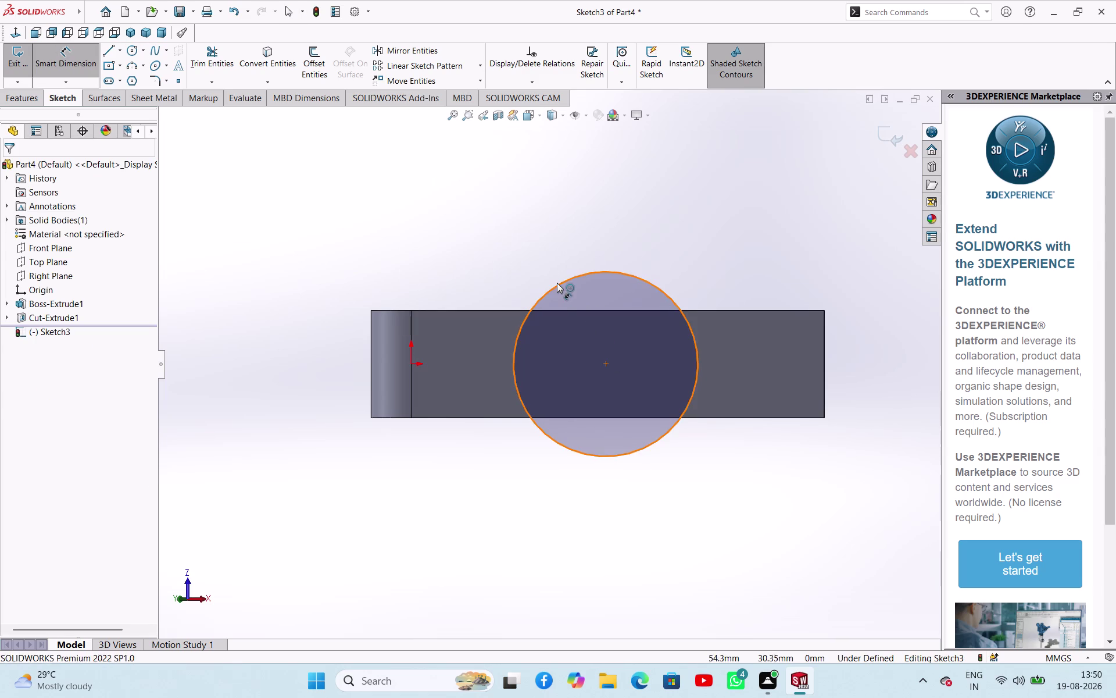
click(520, 268)
text(30)
key(Return)
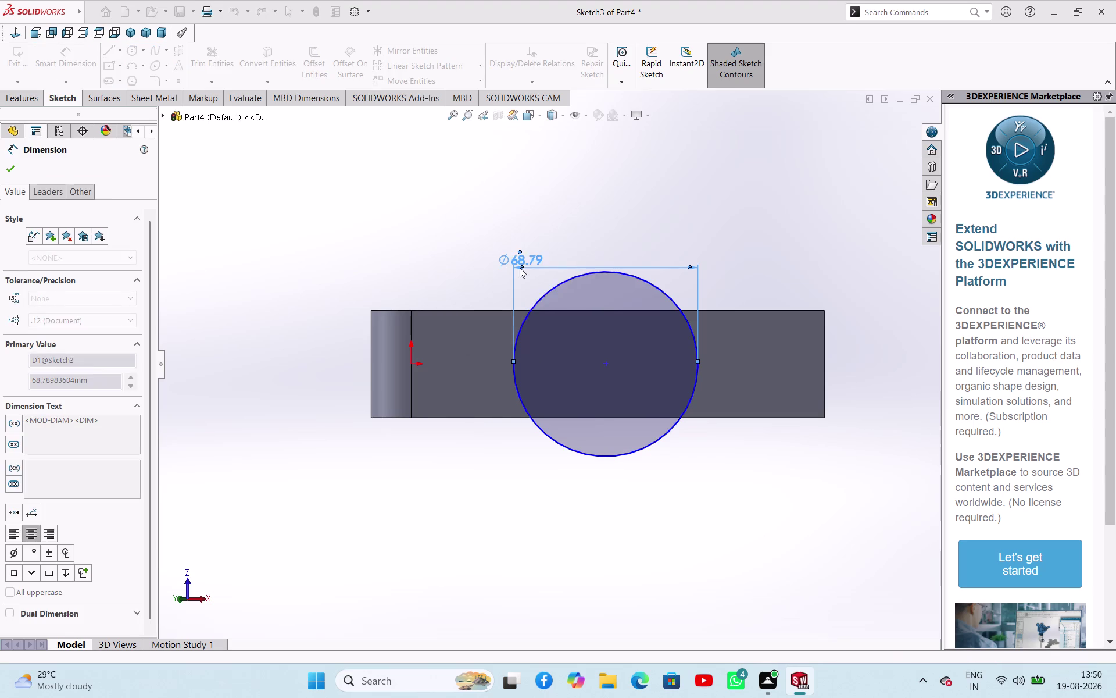
click(14, 166)
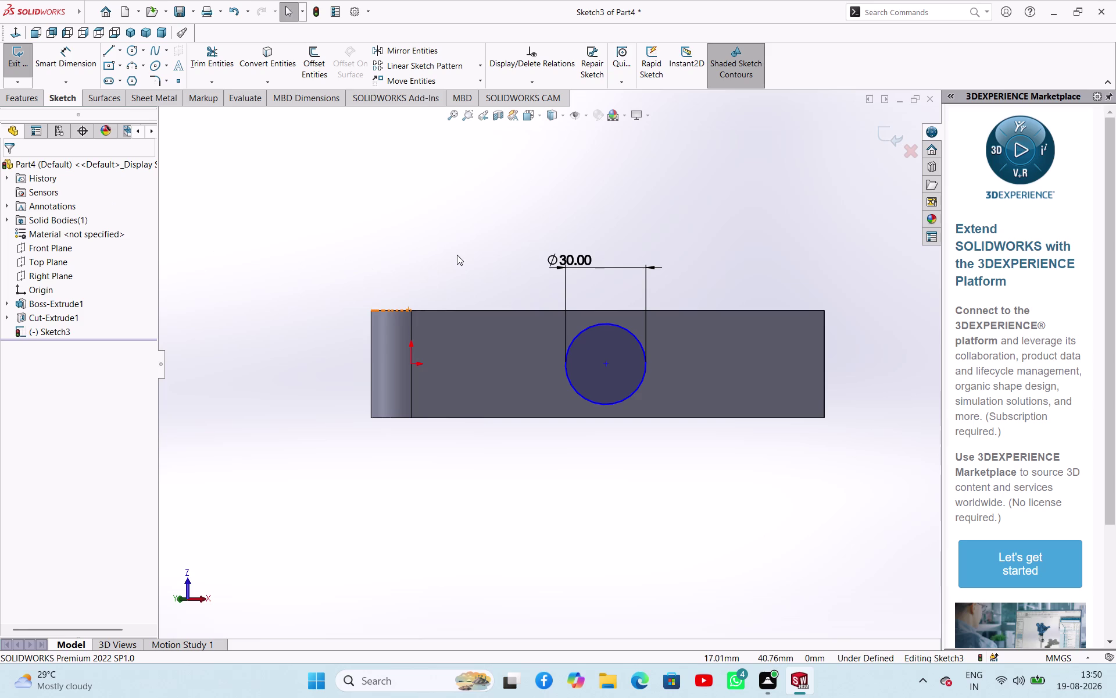
right_drag(457, 255, 445, 197)
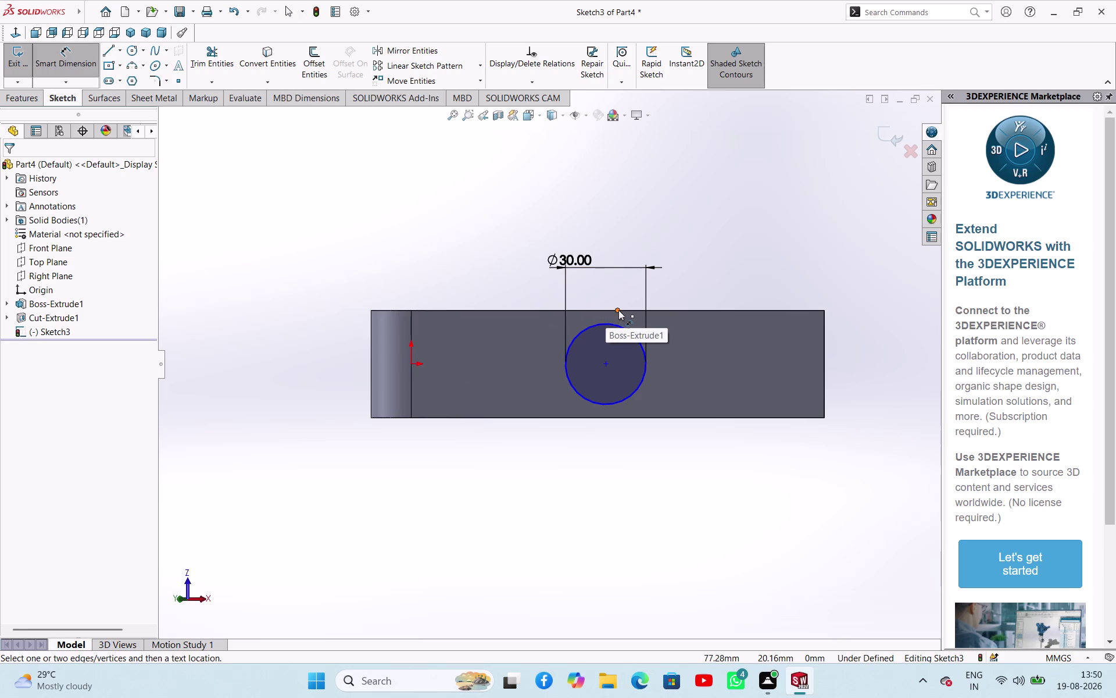
Make the circle centre vertical with the top edge midpoint and exit the sketch.
right_click(434, 184)
click(478, 225)
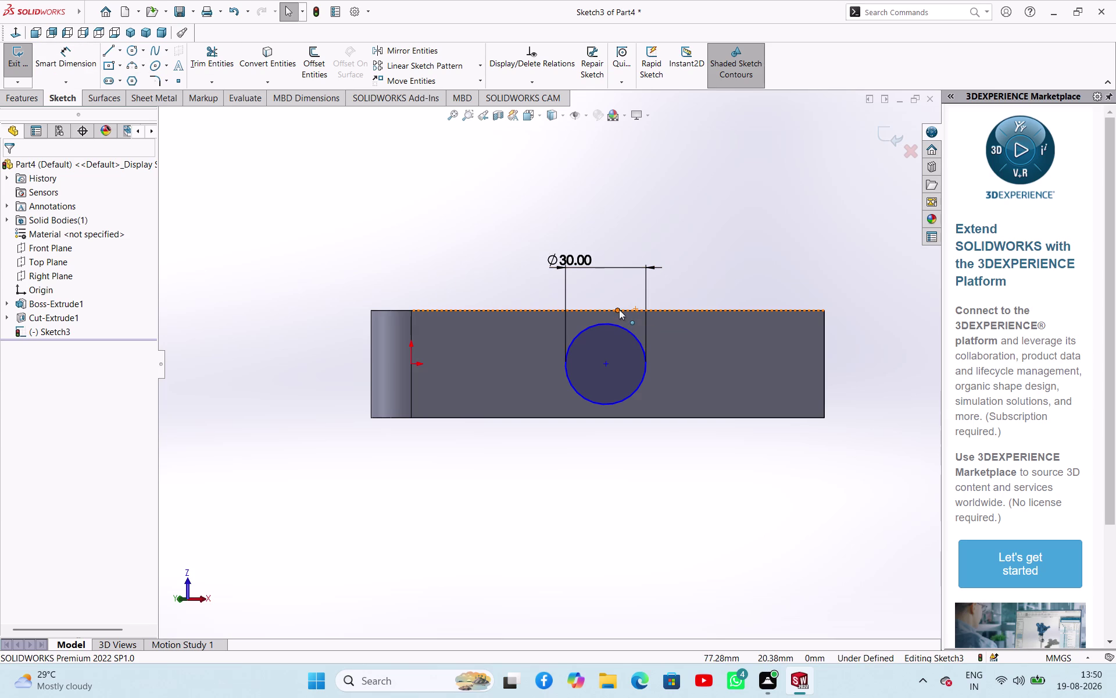
click(618, 310)
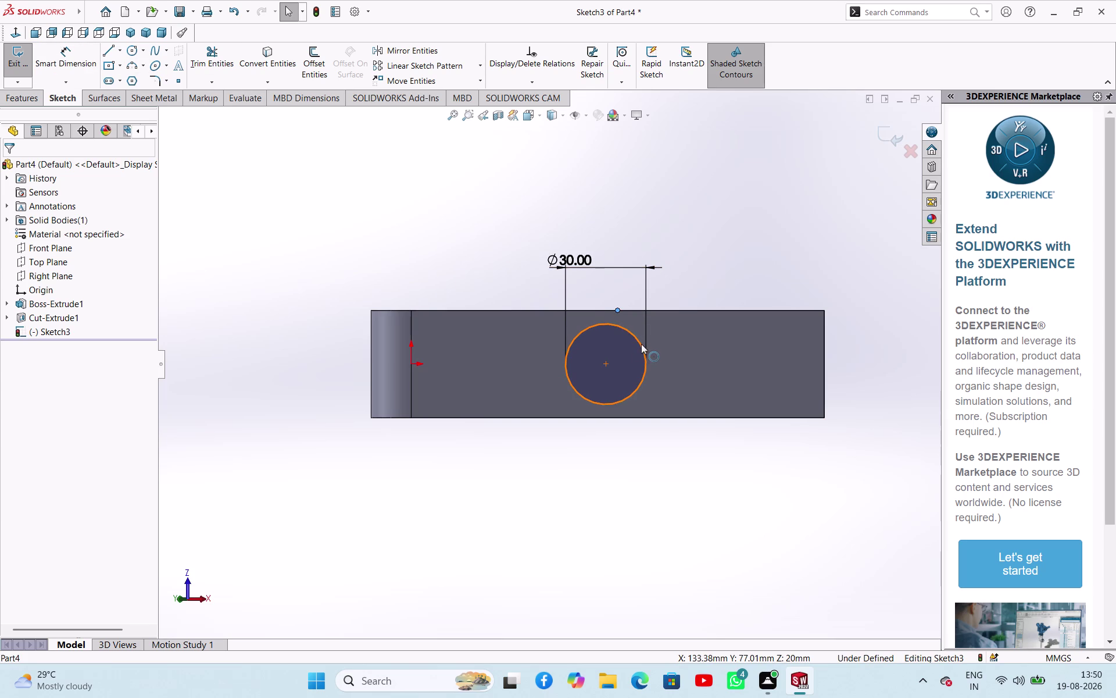
click(608, 362)
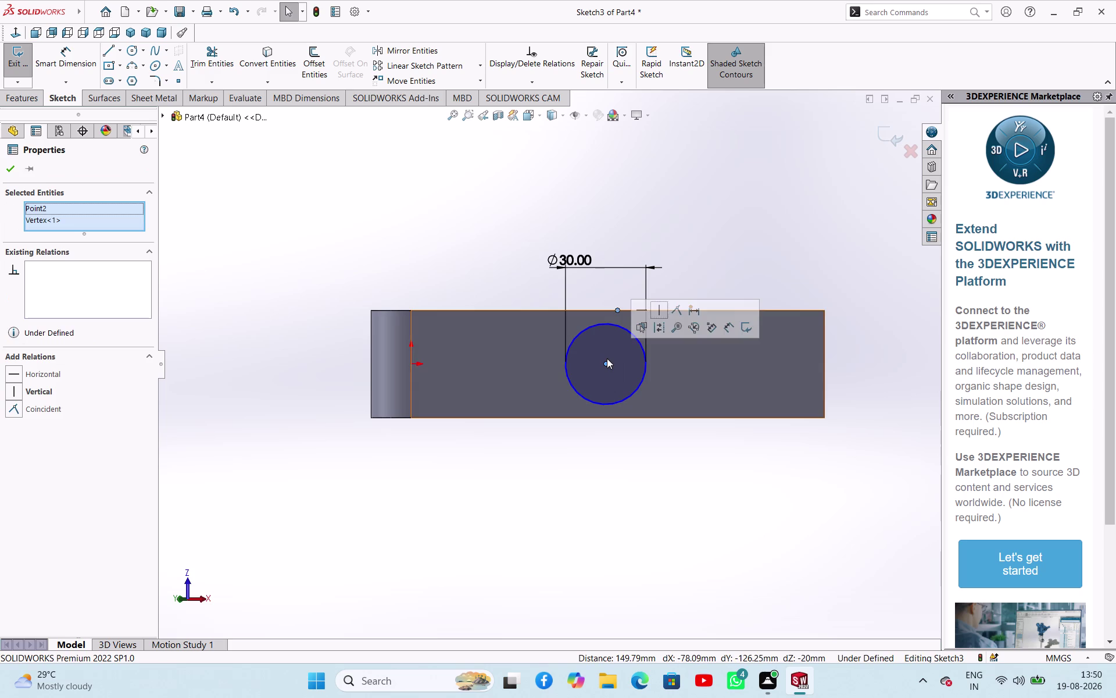
click(657, 308)
click(608, 428)
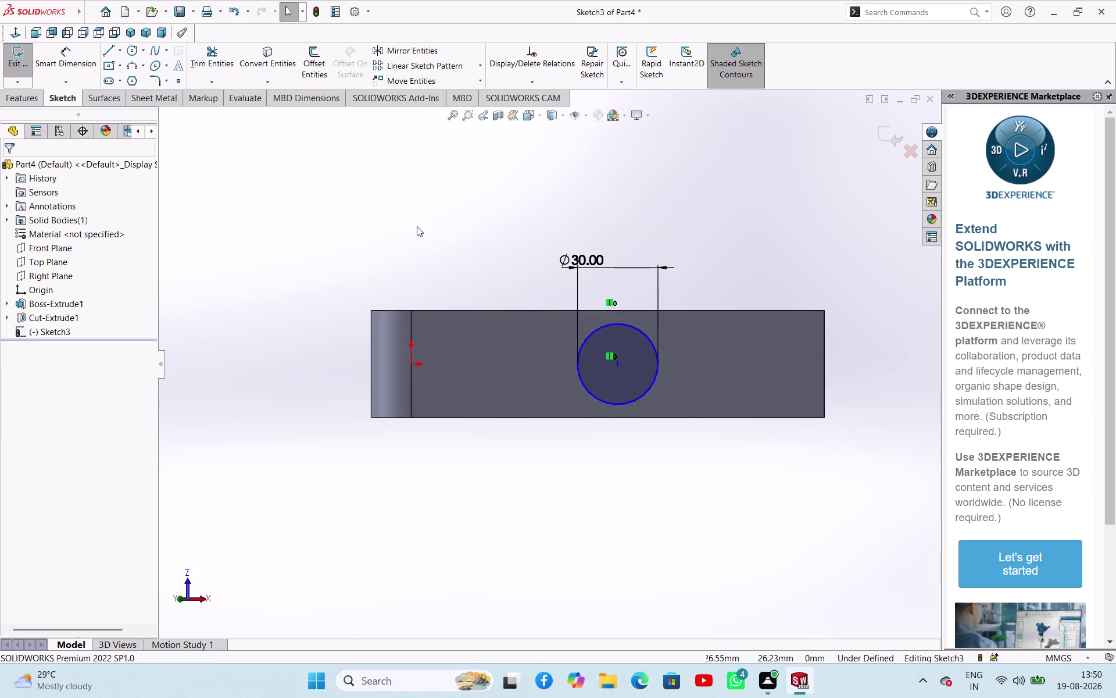
click(9, 63)
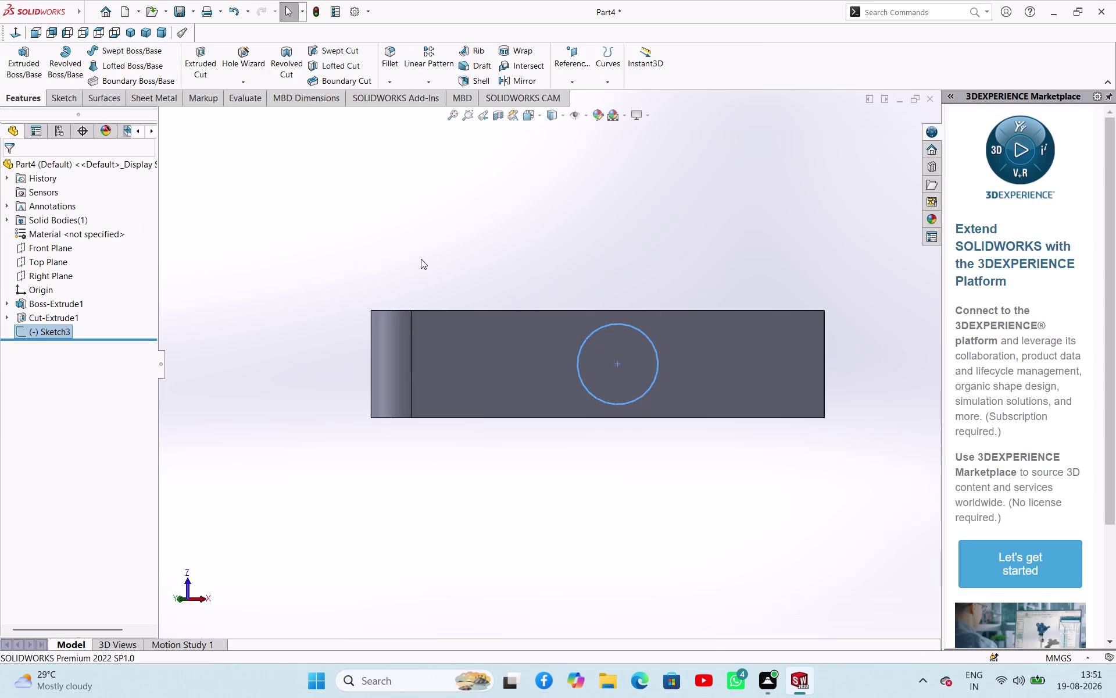
Extrude-cut Sketch3 Mid Plane 40 mm through the other arm.
middle_drag(421, 257, 367, 131)
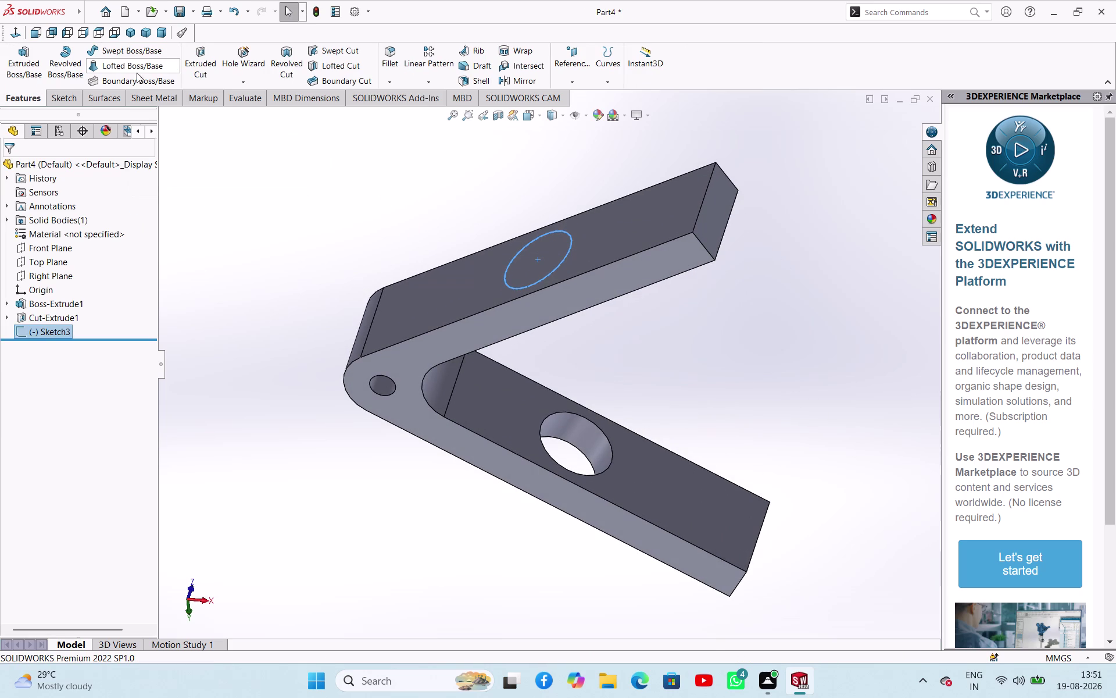
click(205, 59)
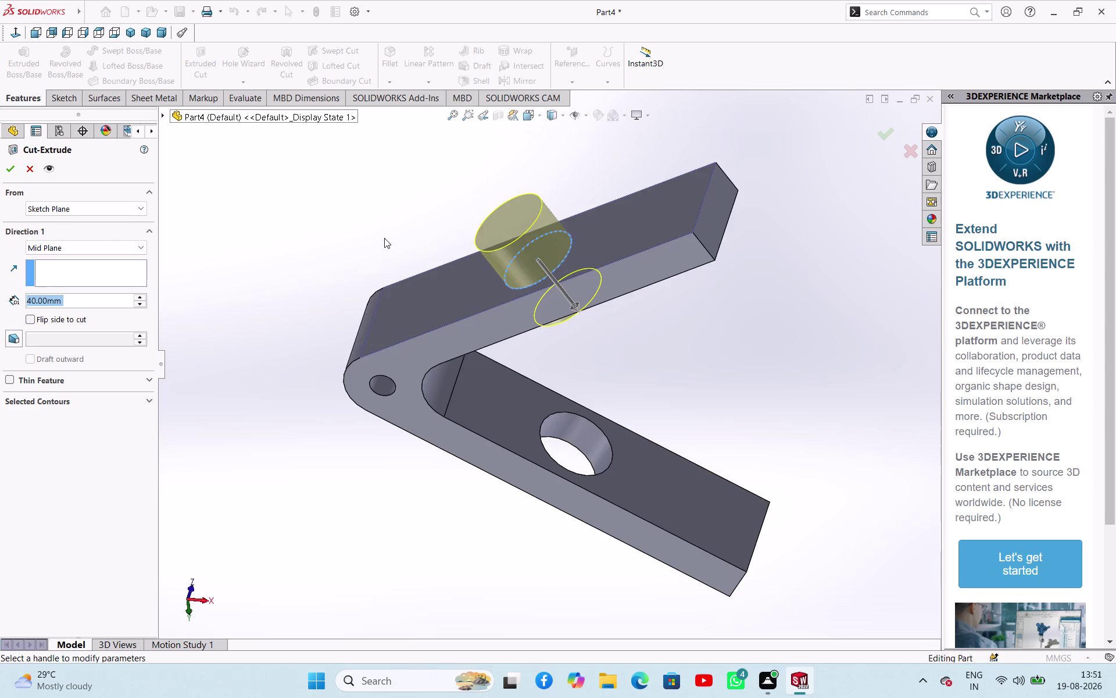
middle_drag(369, 230, 351, 193)
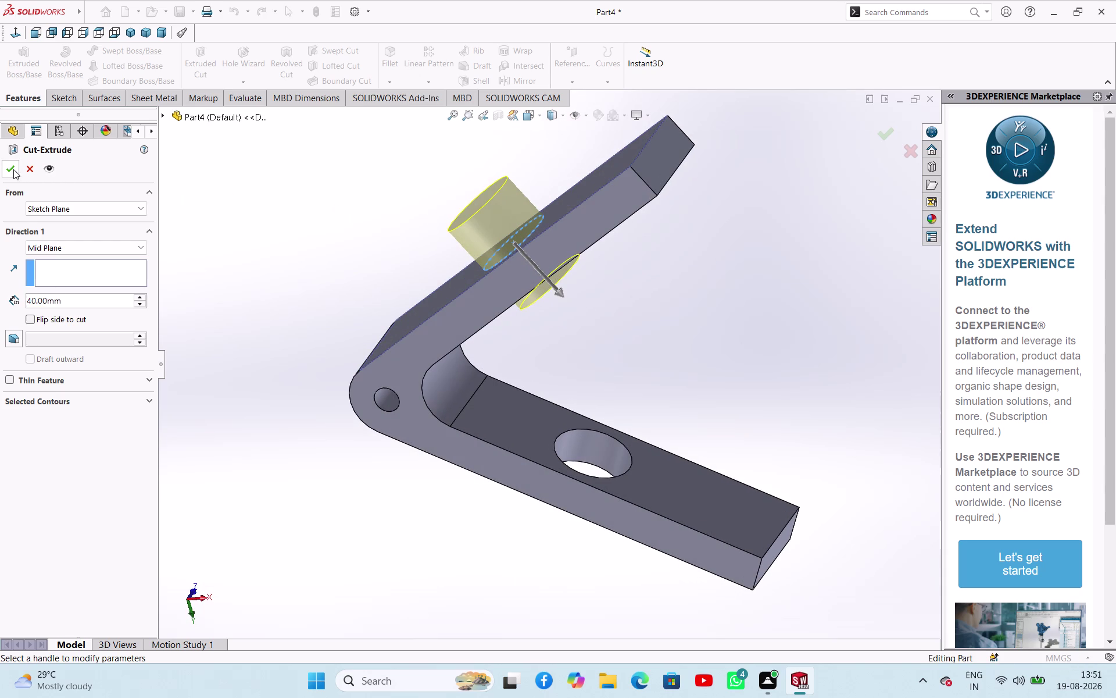
click(14, 169)
click(292, 283)
middle_drag(322, 295, 432, 251)
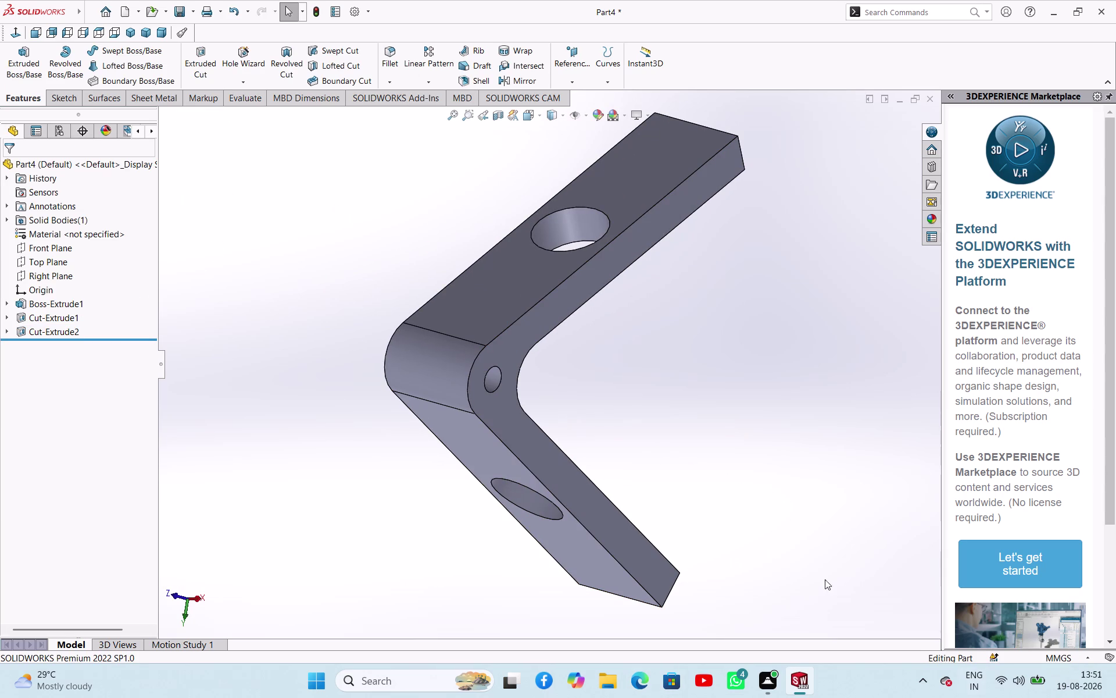